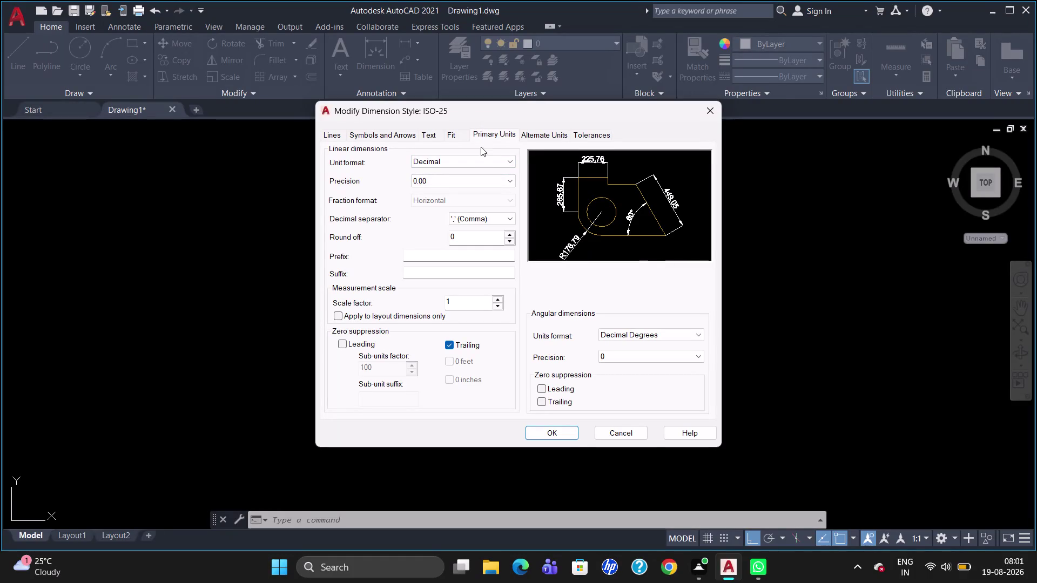
Set the ISO-25 style's linear precision to 0 and close the dimension style dialogs.
click(489, 184)
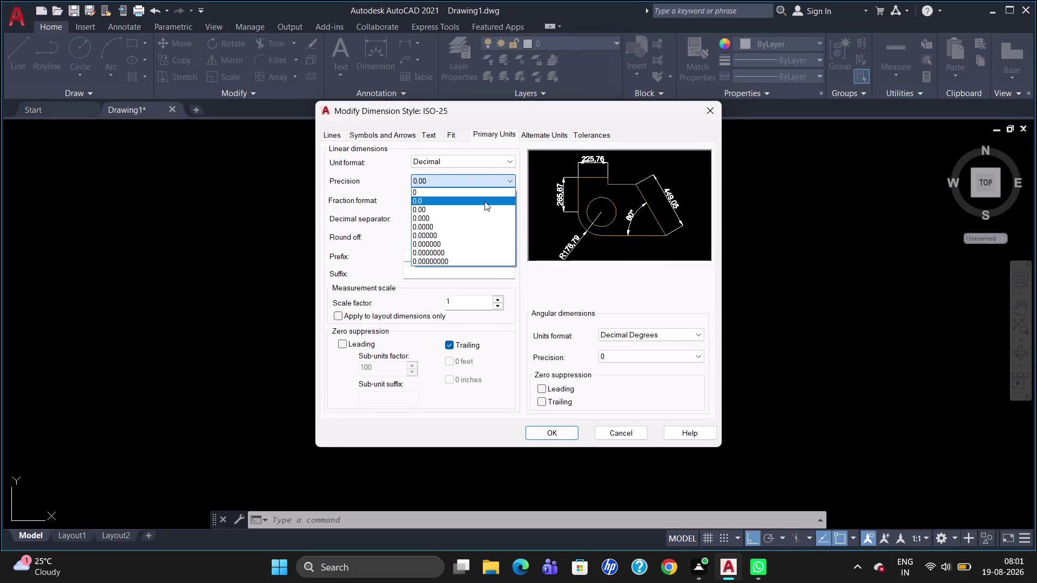
click(496, 192)
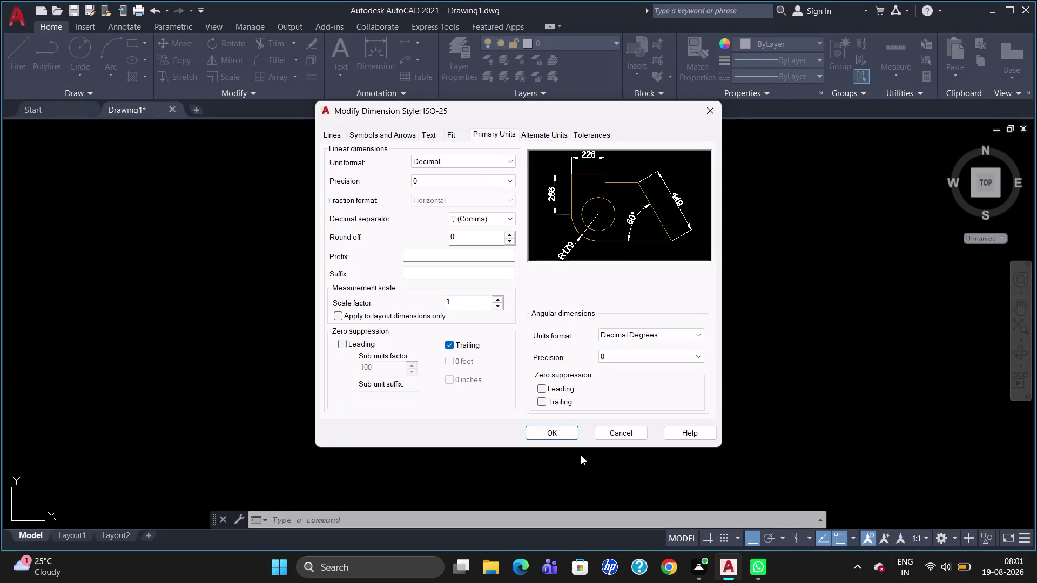
click(573, 441)
click(561, 433)
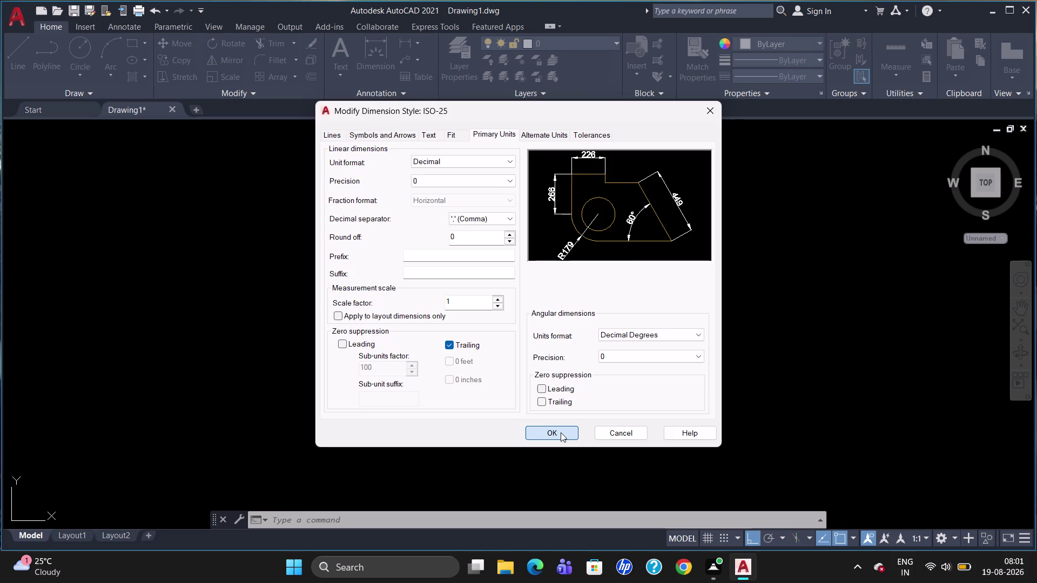
click(608, 376)
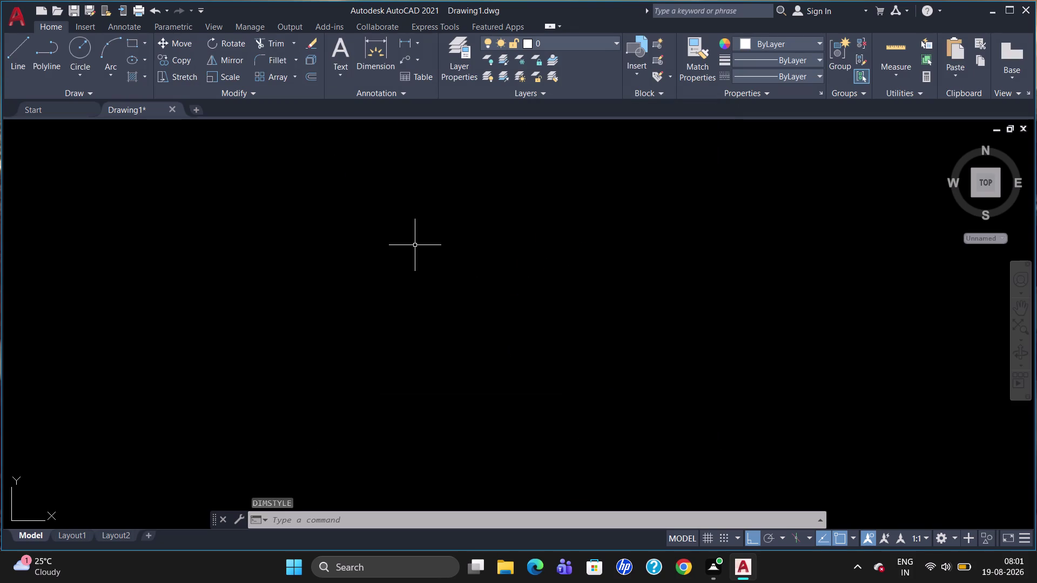
Start a polyline and draw the 3335 top edge and the 2800 right side.
scroll(up, 3)
text(PL)
key(Return)
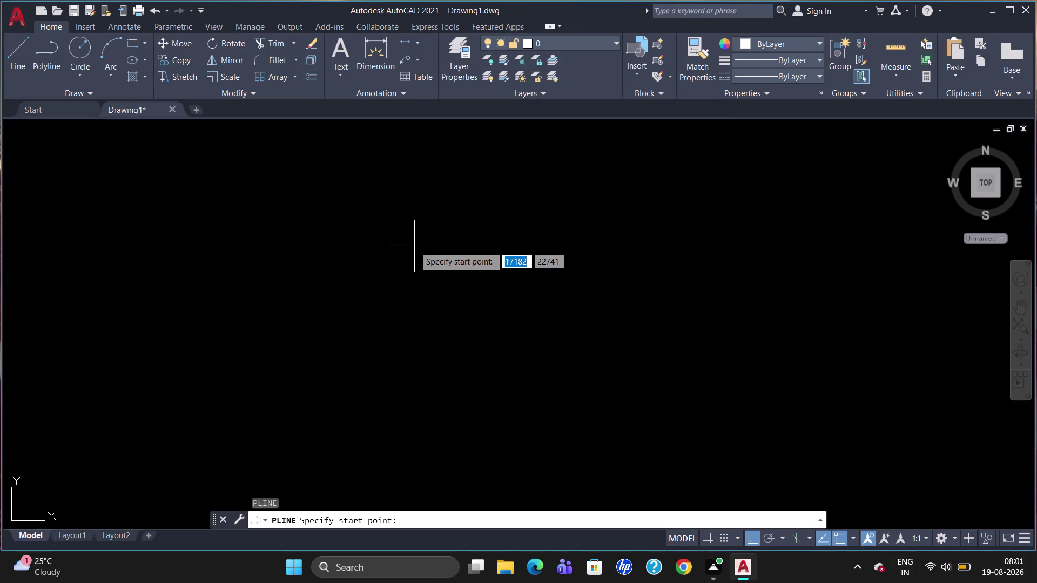
click(258, 217)
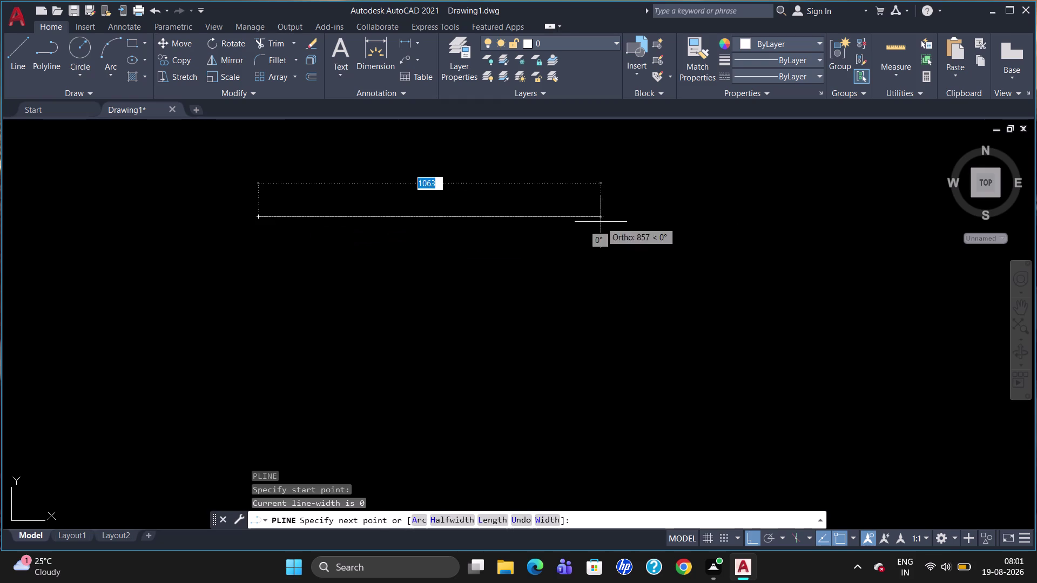
text(333)
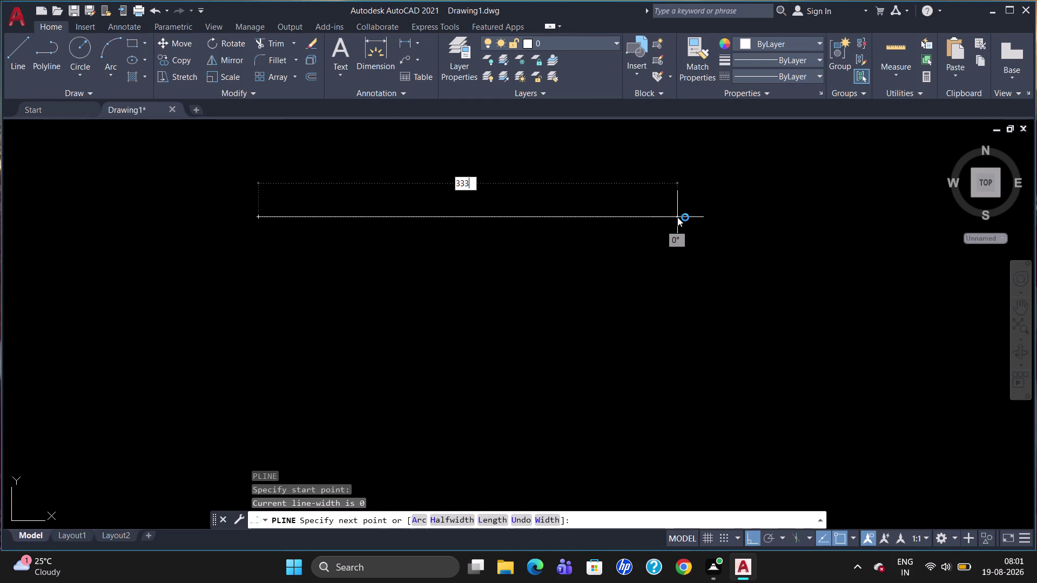
key(5)
key(Return)
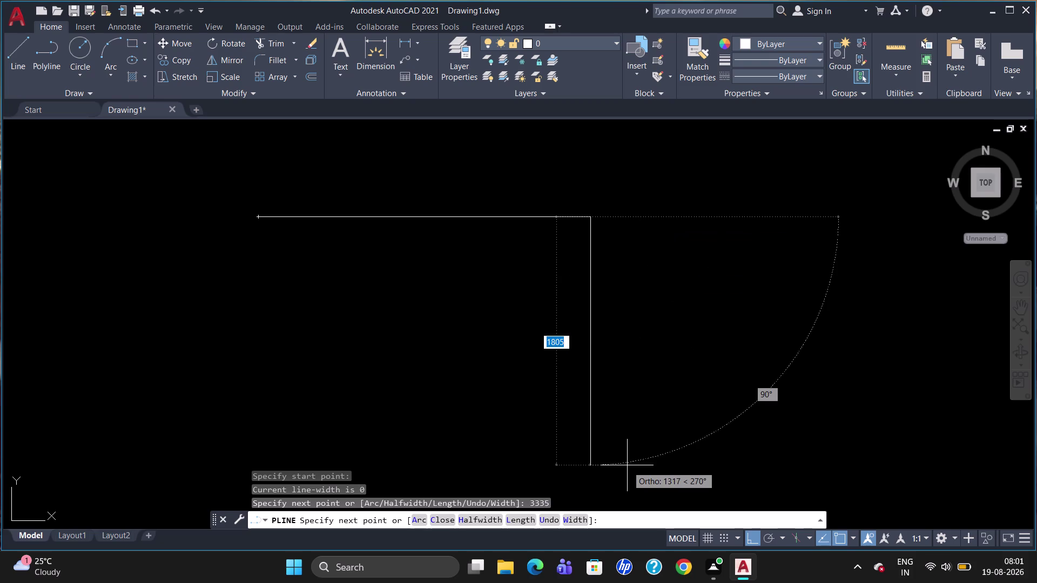
text(28)
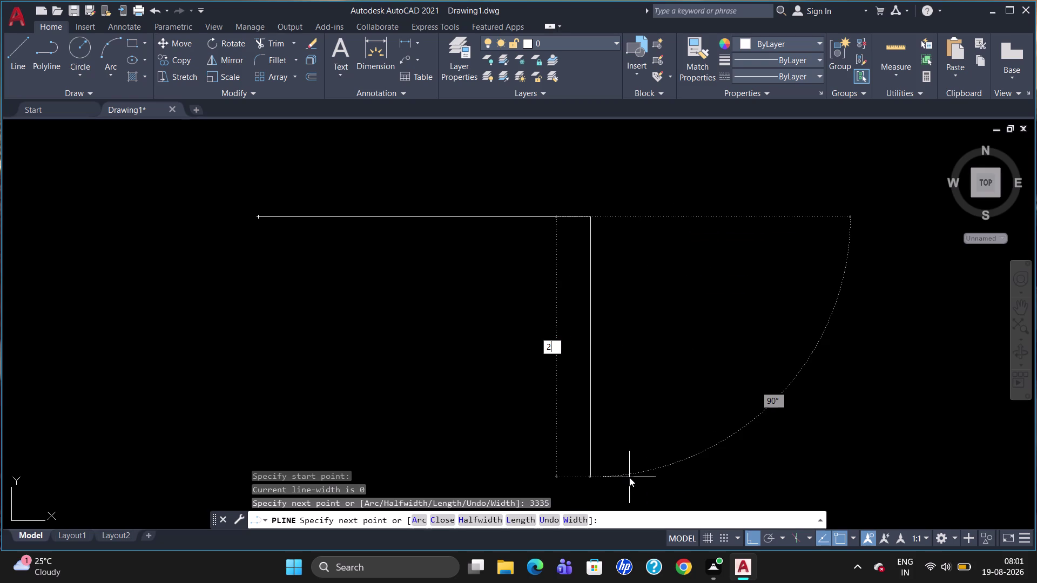
text(00)
key(Return)
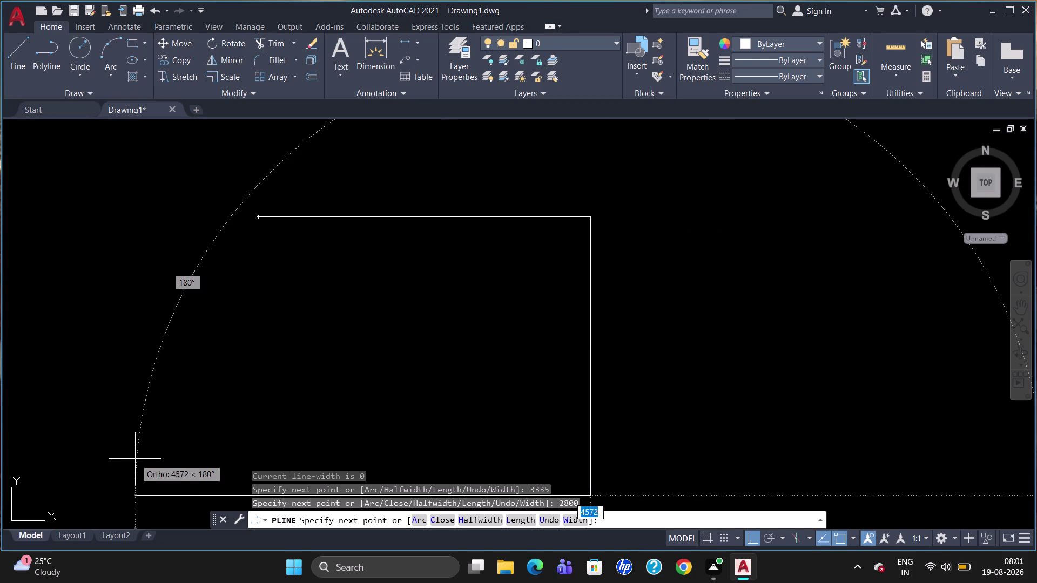
Finish the outline with the 3335 bottom and 2800 left edges, then select it.
text(3335)
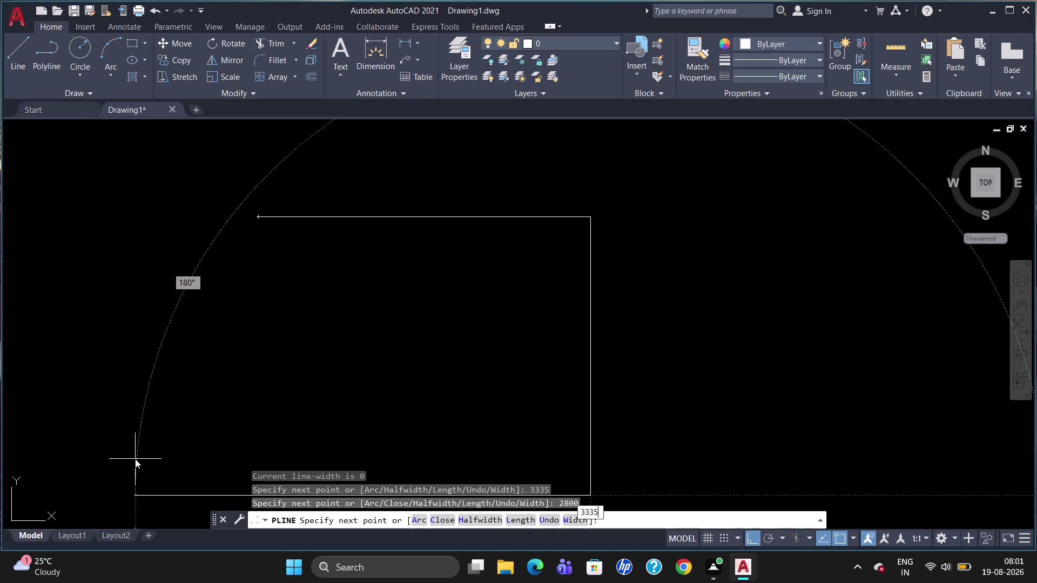
key(Return)
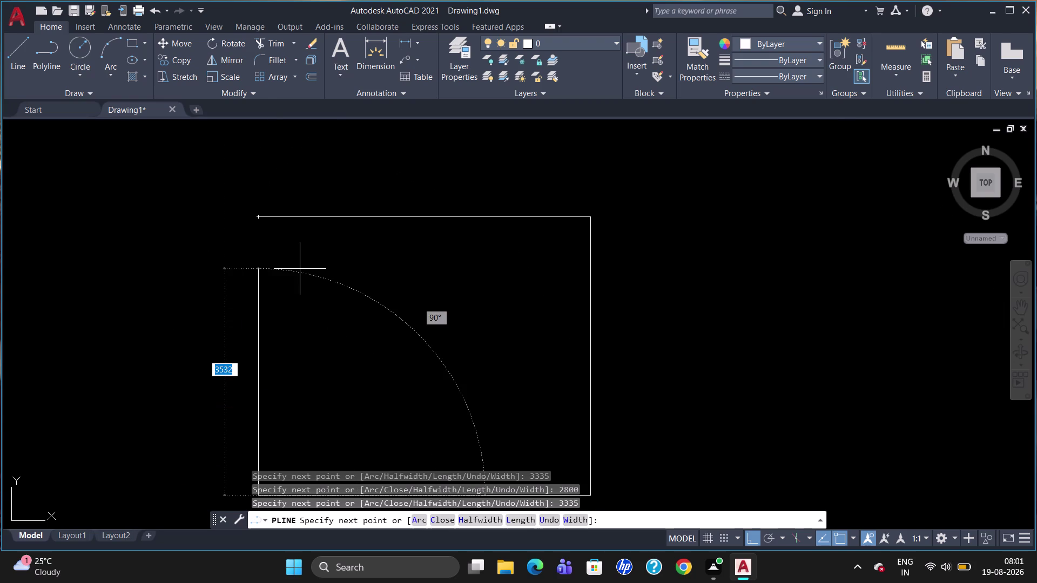
text(2800)
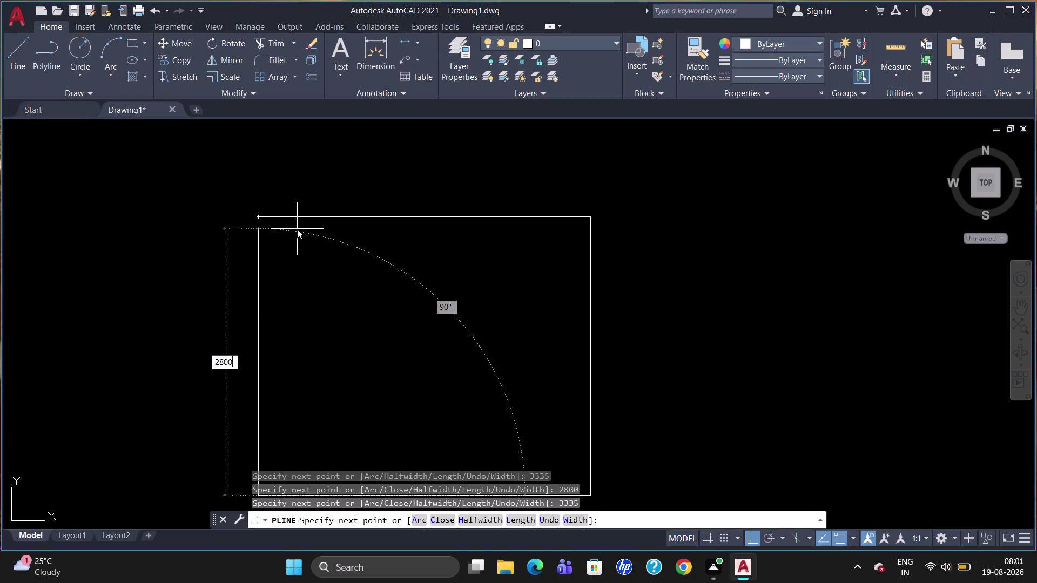
key(Return)
key(Escape)
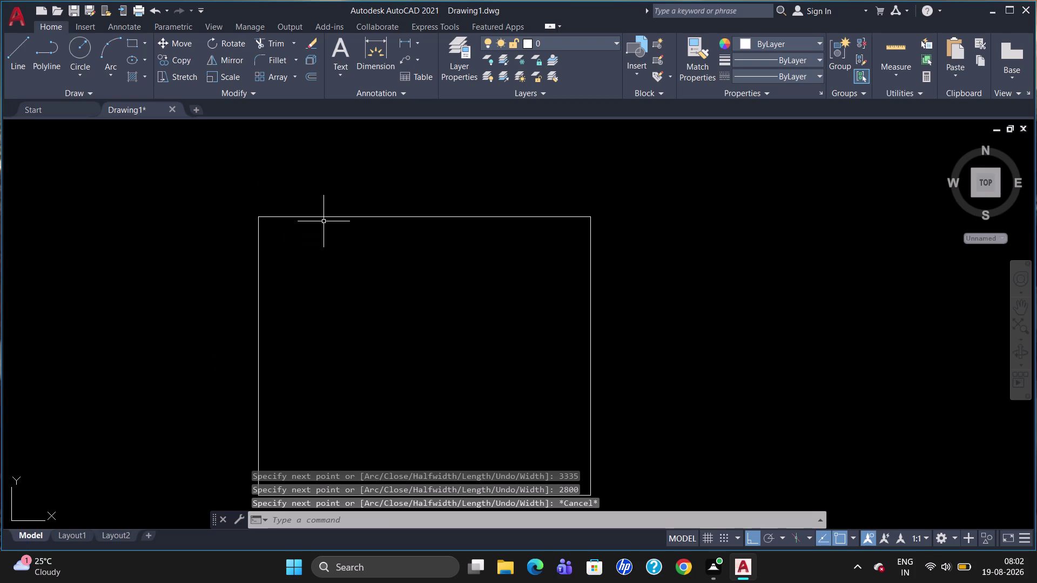
scroll(down, 3)
scroll(up, 3)
scroll(down, 3)
scroll(up, 3)
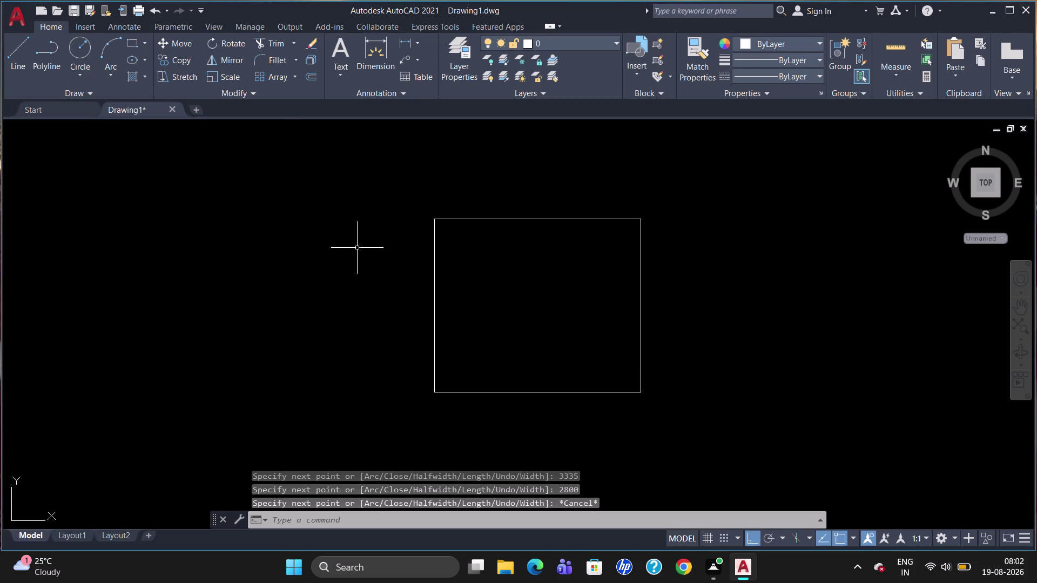
click(434, 255)
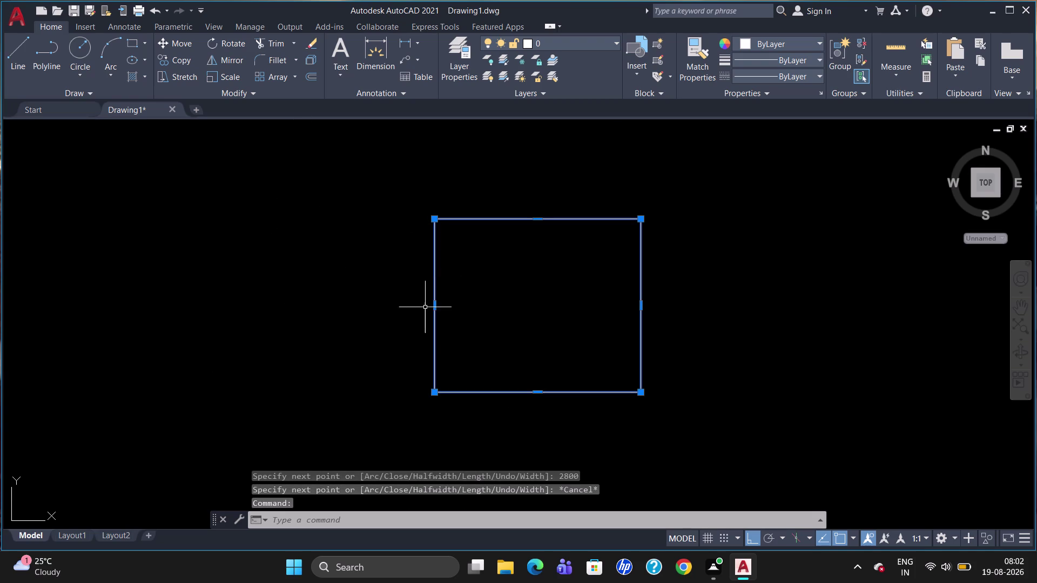
Explode the rectangle and offset the left side 235 inward.
key(x)
key(Return)
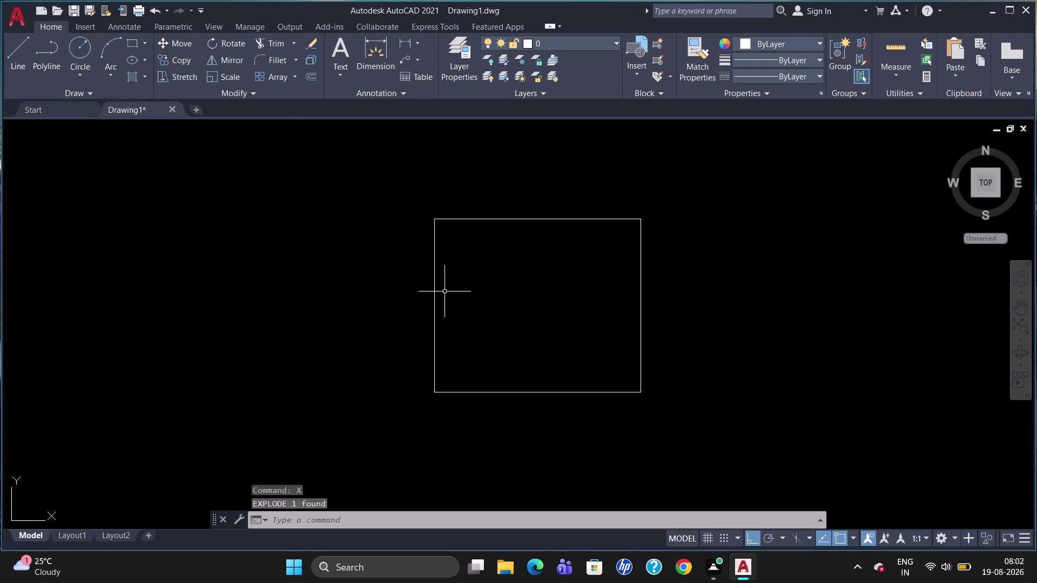
key(o)
key(Return)
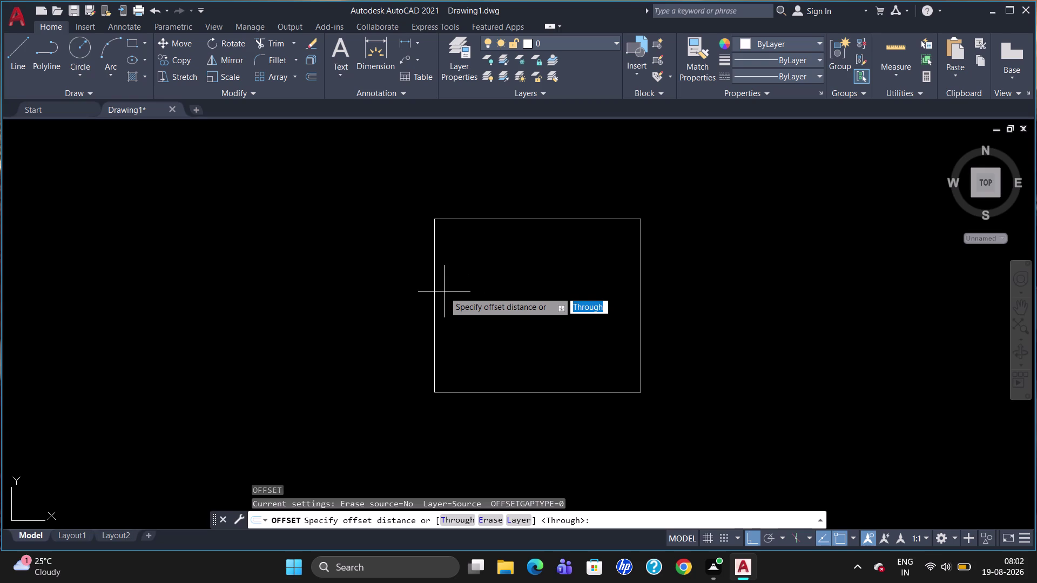
text(23)
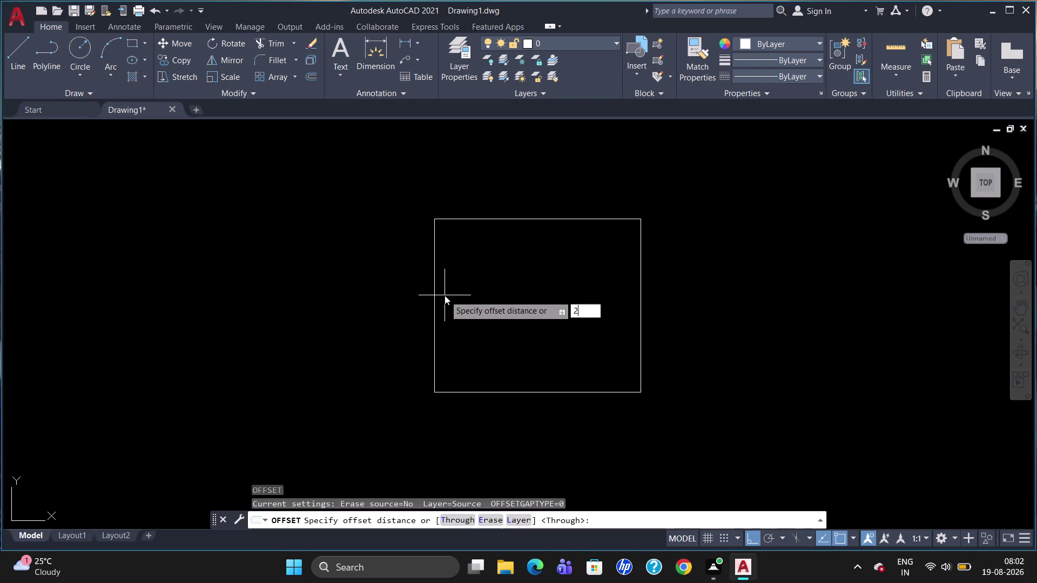
key(5)
key(Return)
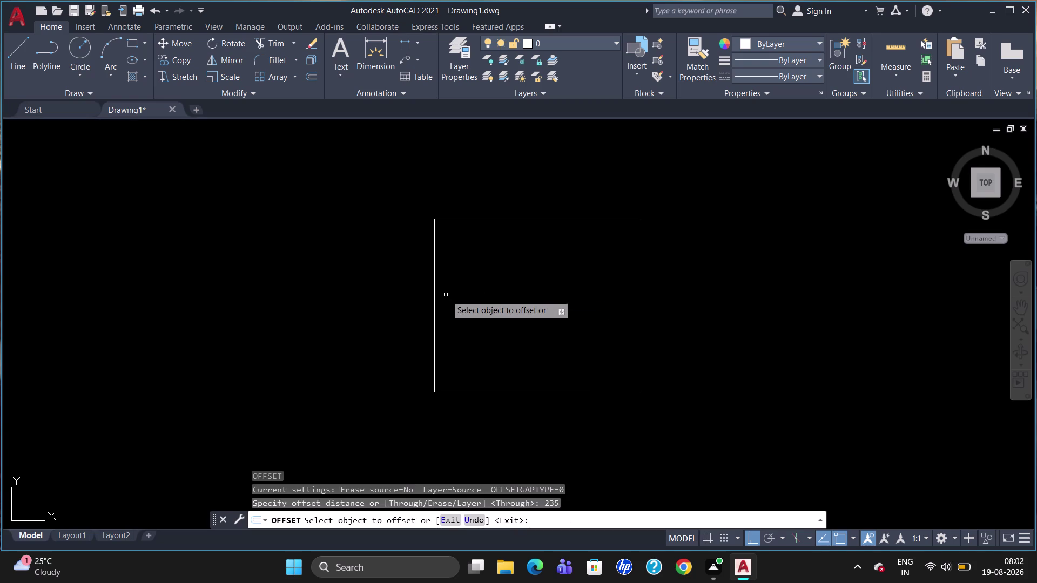
click(434, 296)
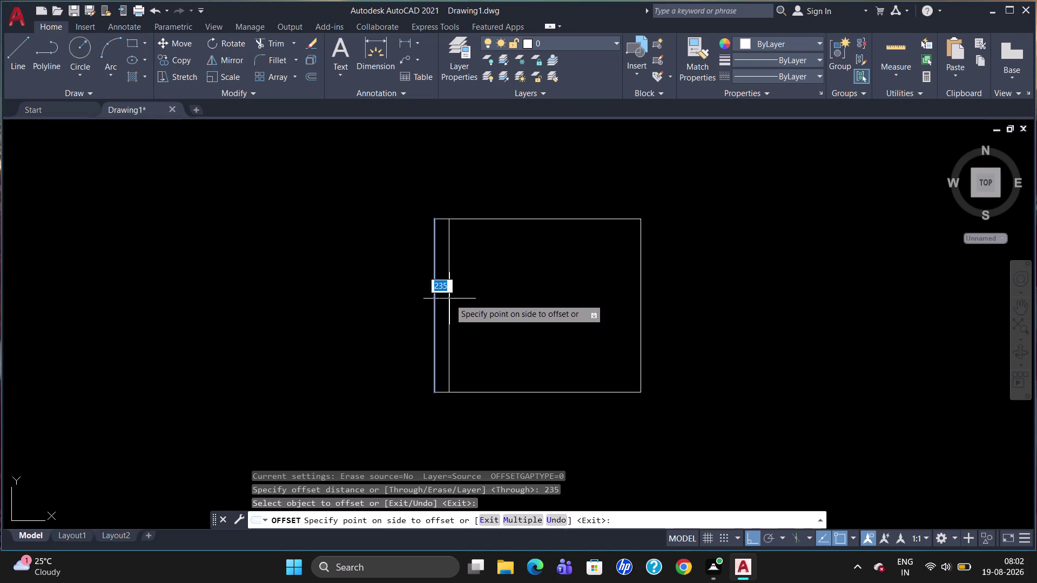
click(465, 303)
Offset the right side 300 inward and the bottom line 100 upward.
click(641, 322)
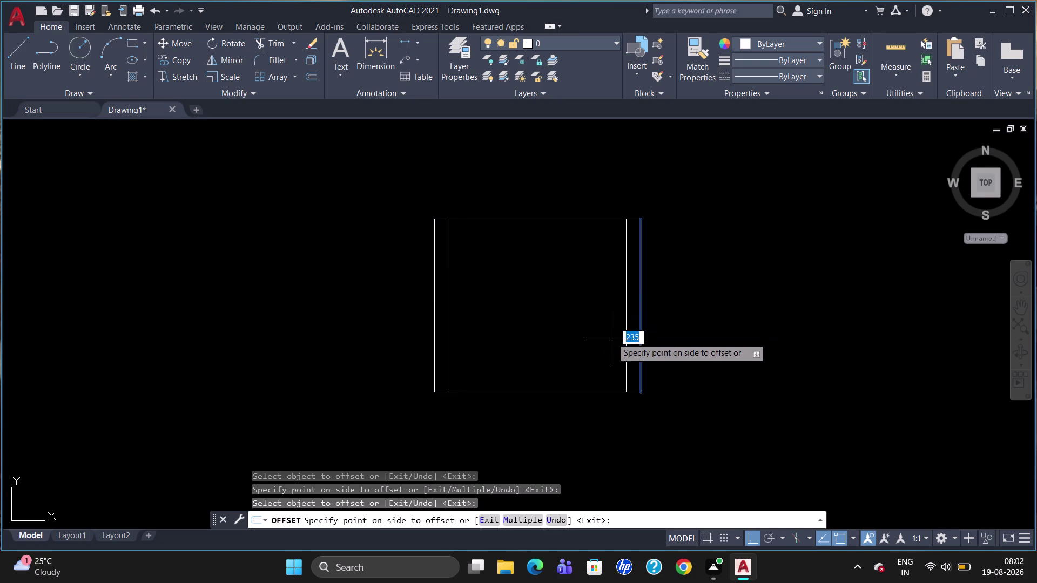
text(300)
key(Return)
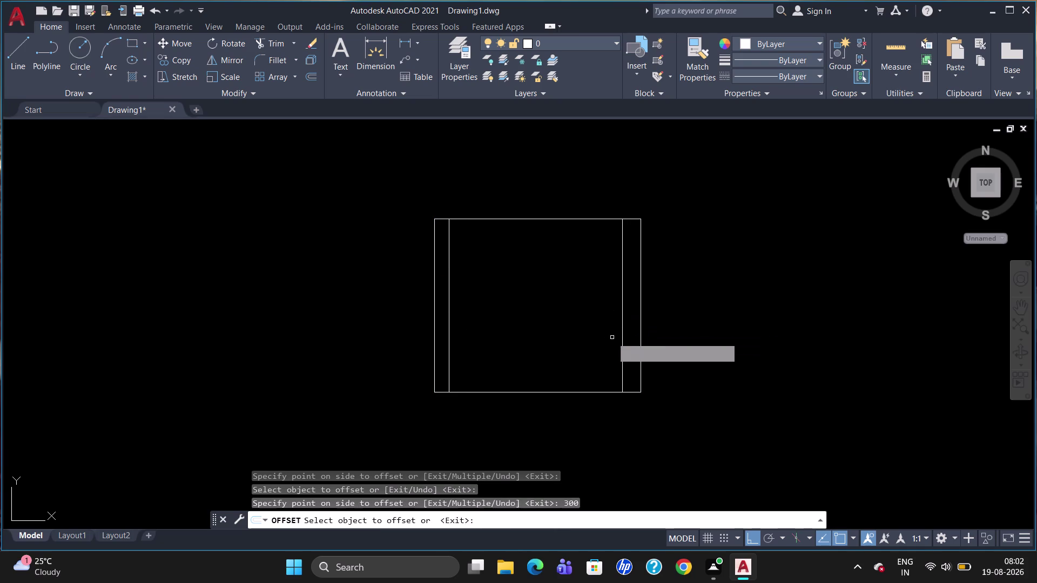
click(591, 393)
text(1)
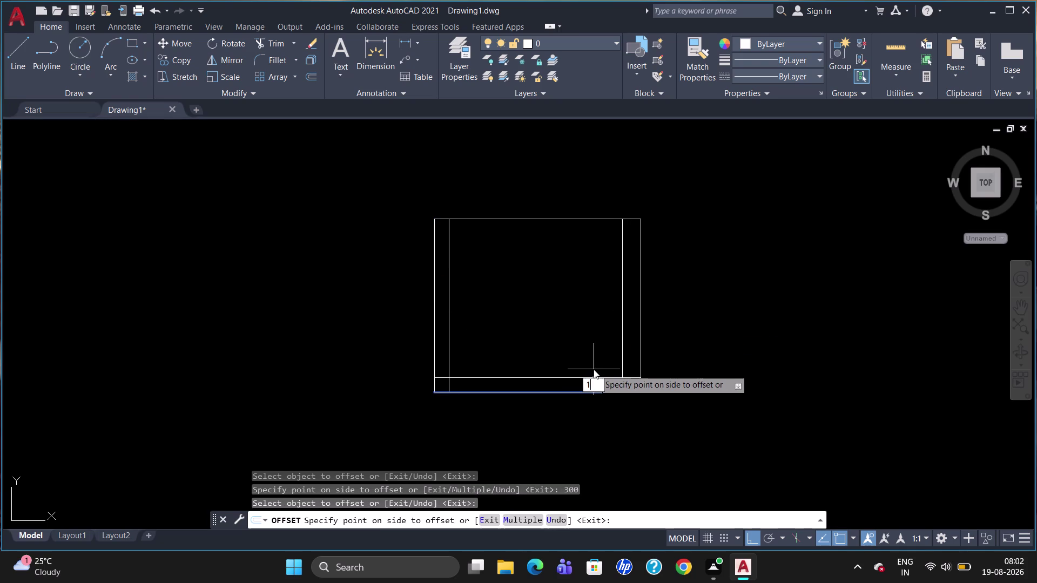
text(00)
key(Return)
key(Escape)
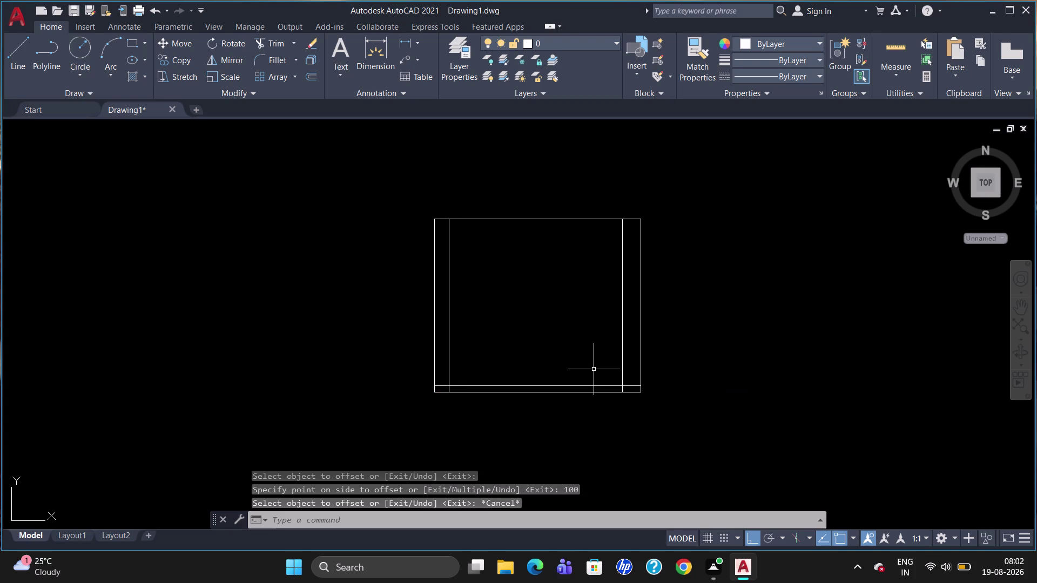
scroll(up, 3)
scroll(down, 3)
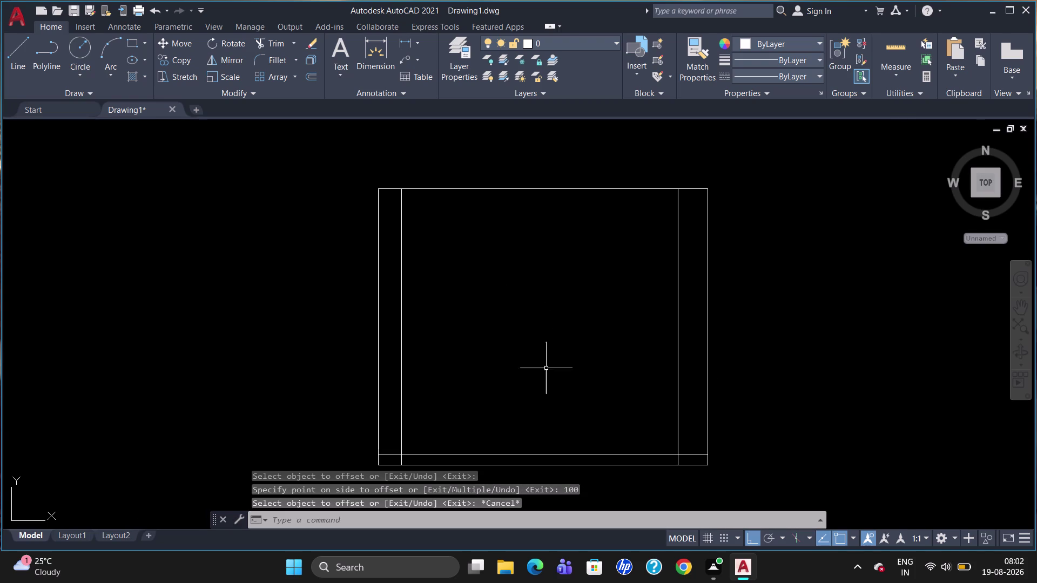
scroll(up, 3)
scroll(down, 3)
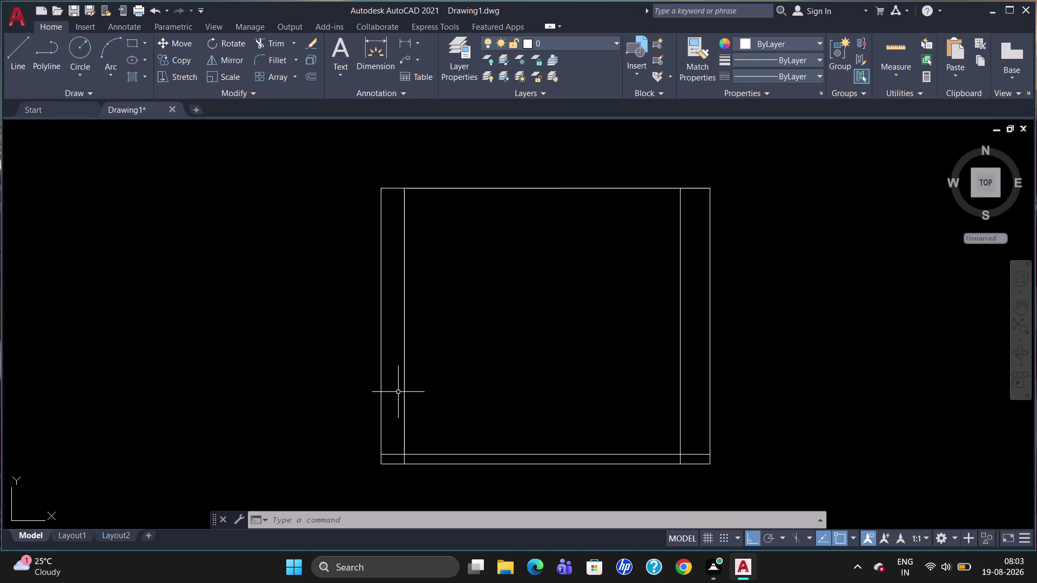
Offset the top line 40 downward to form the top panel.
key(o)
key(Return)
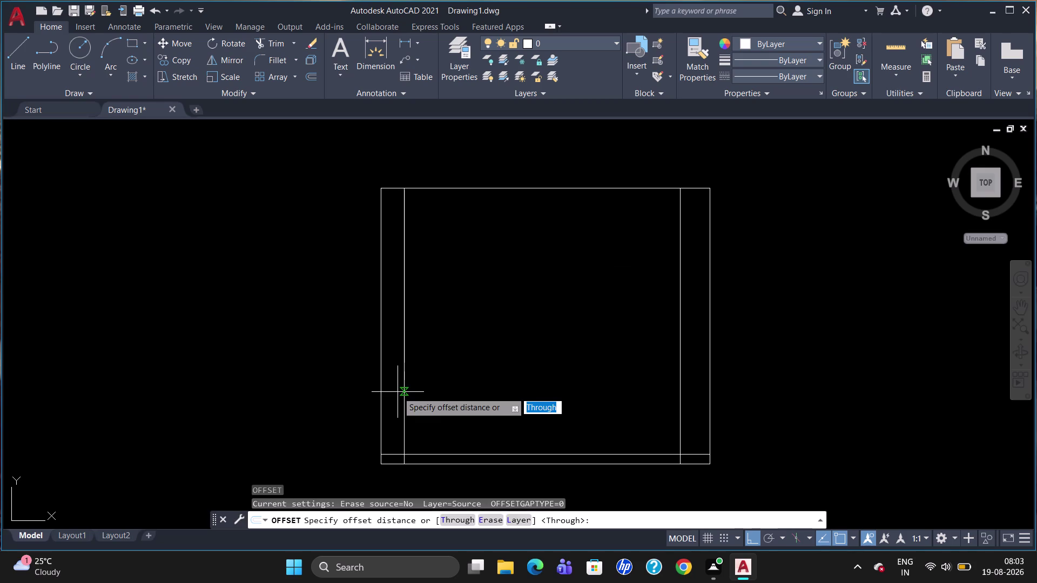
text(40)
key(Return)
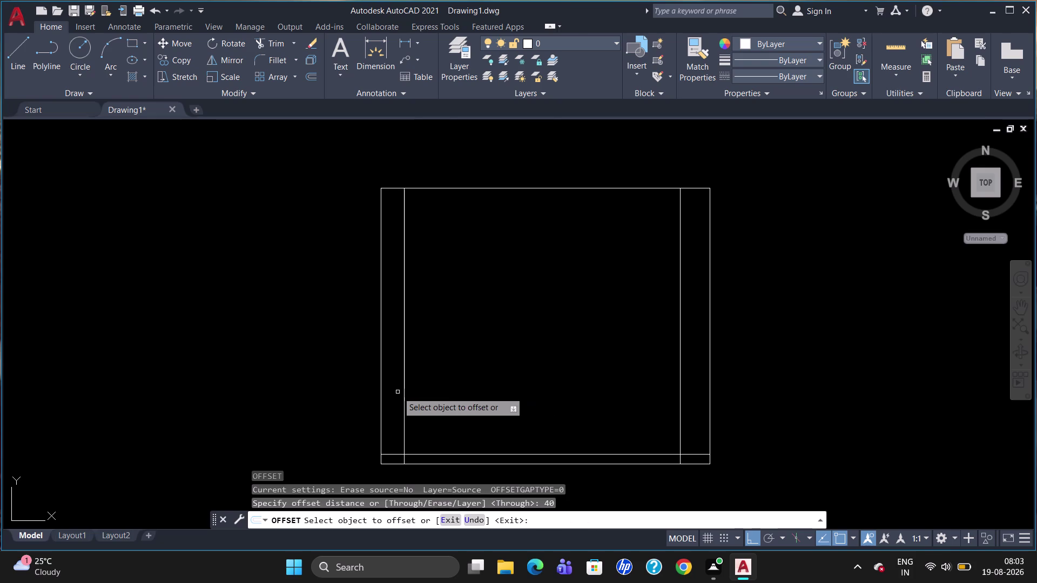
click(493, 187)
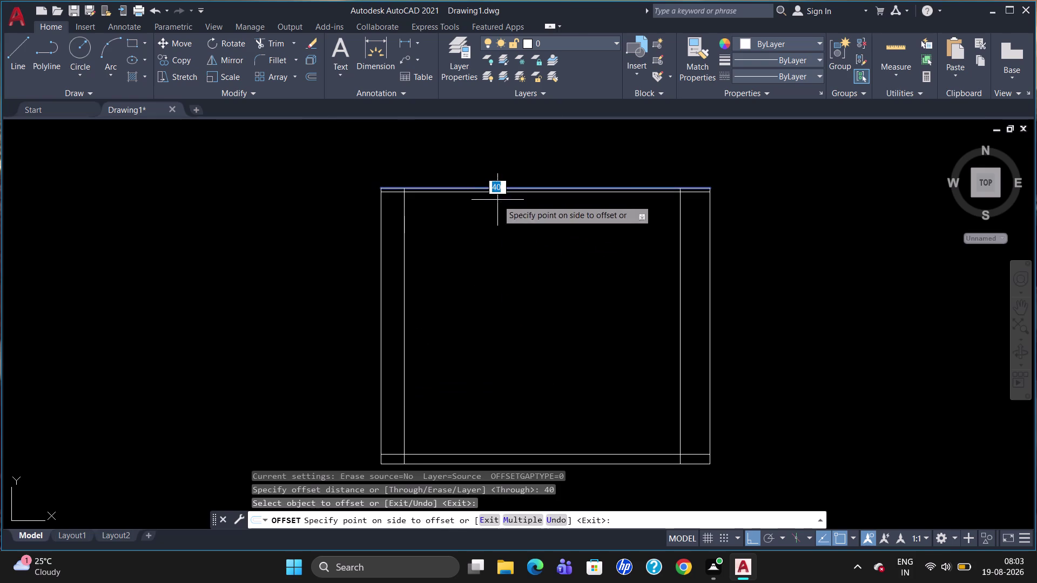
click(498, 200)
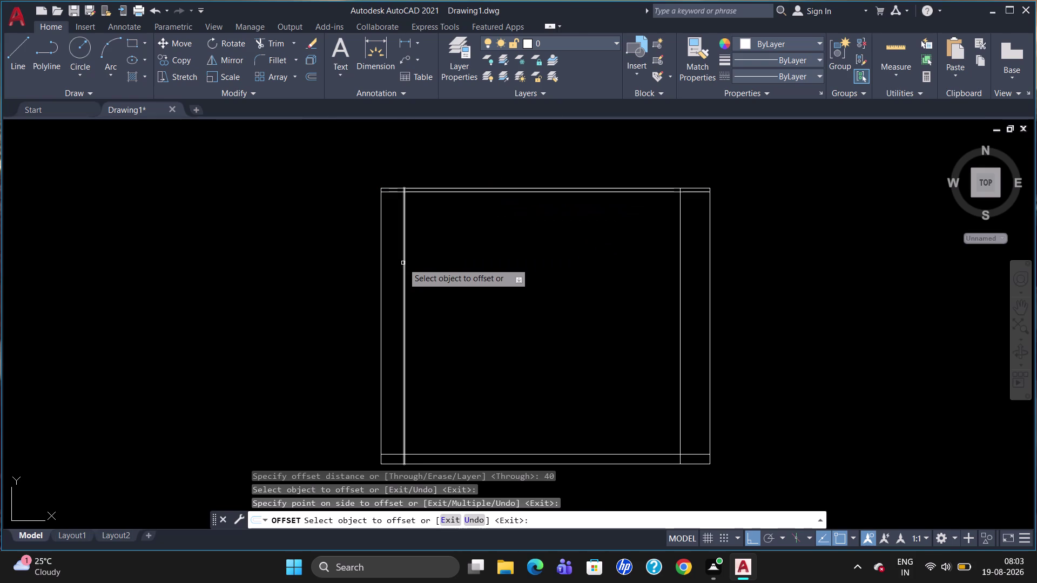
key(Escape)
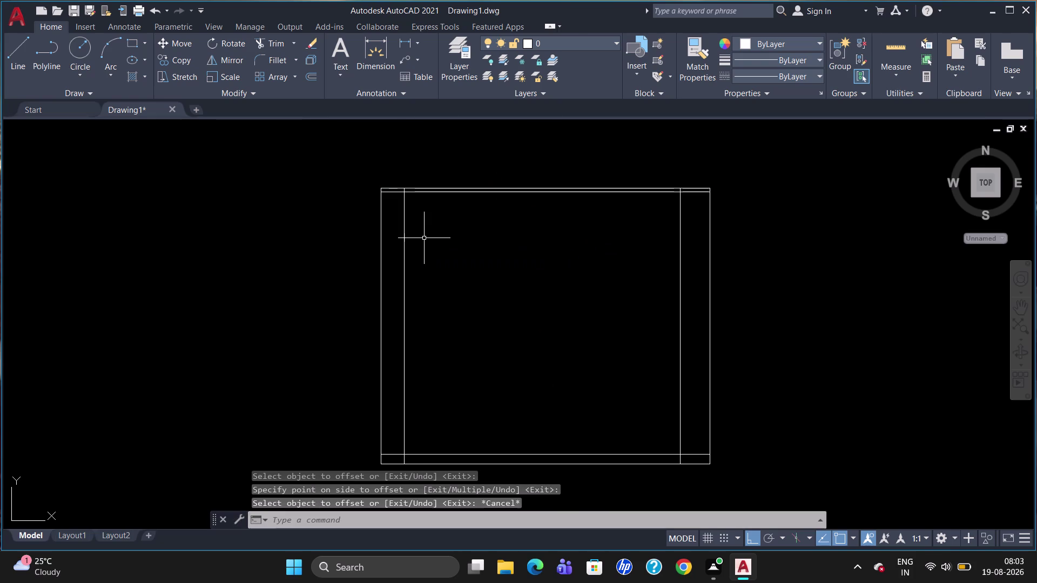
Trim the overlapping line stubs at the top-left and top-right corners.
text(TR)
key(Return)
key(Return)
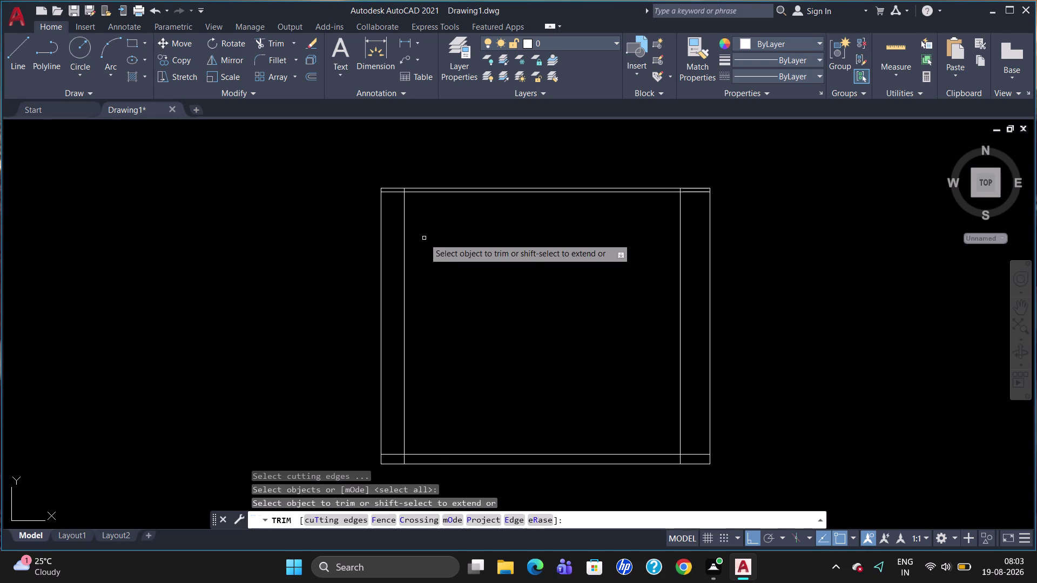
click(393, 193)
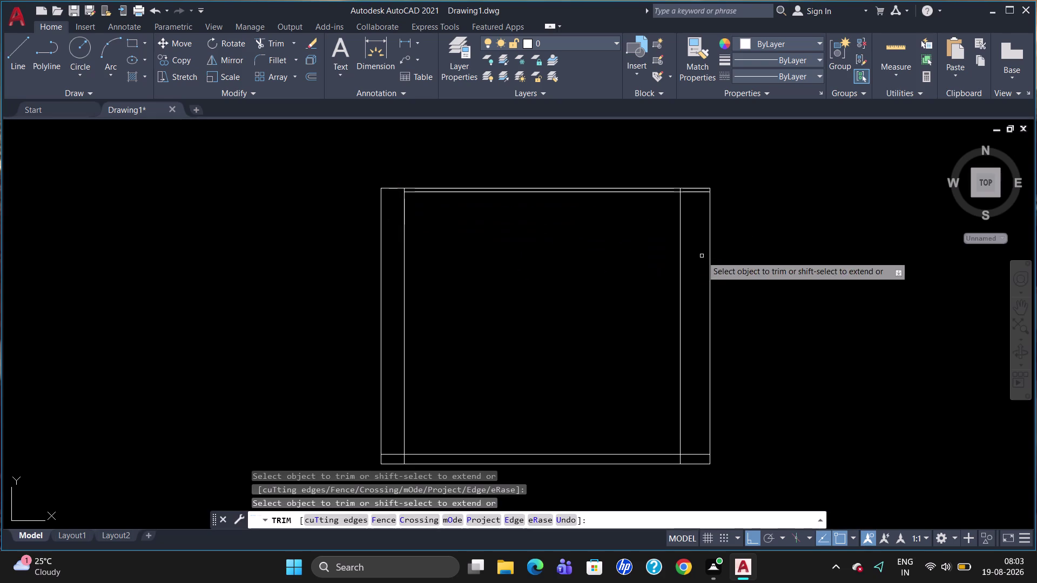
click(694, 192)
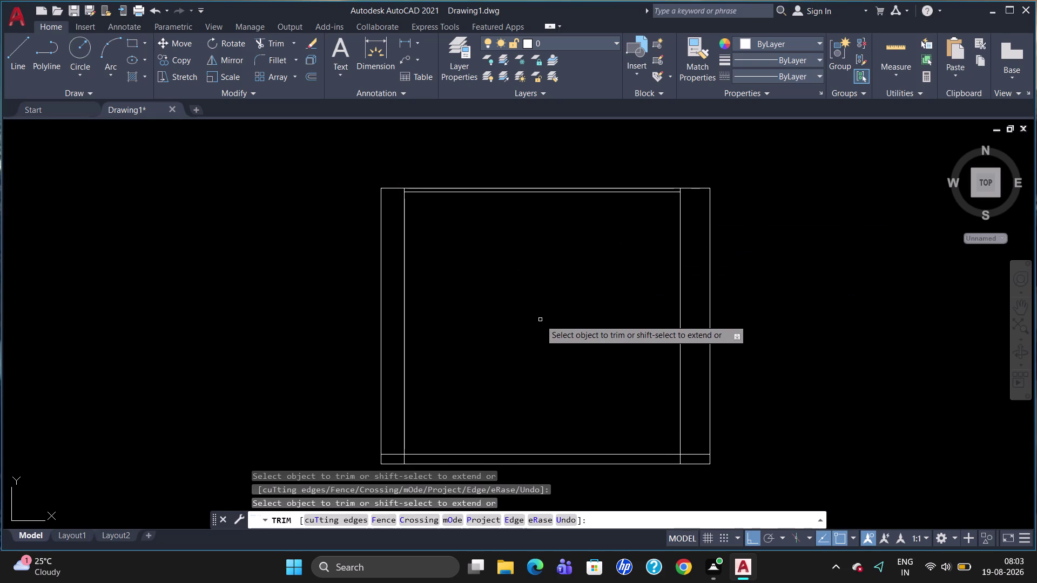
key(Escape)
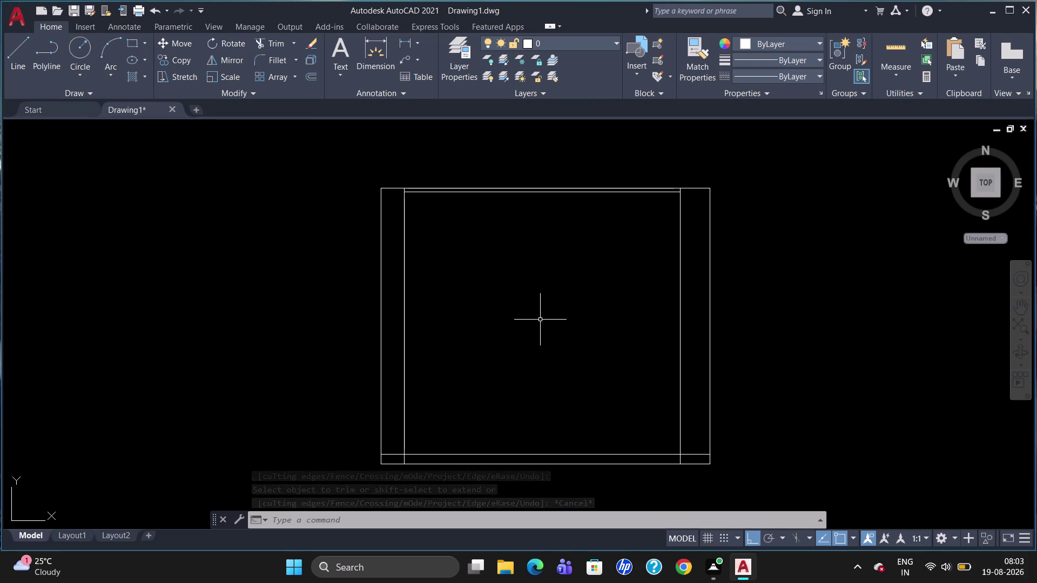
Add vertical partitions offset 600 and 1000 from the inner left wall.
key(o)
key(Return)
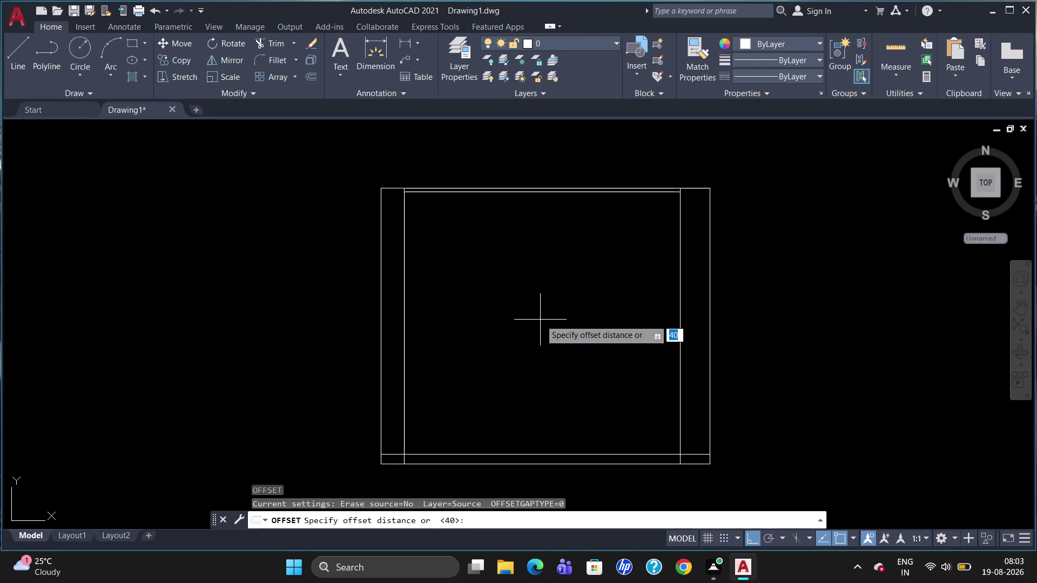
text(600)
key(Return)
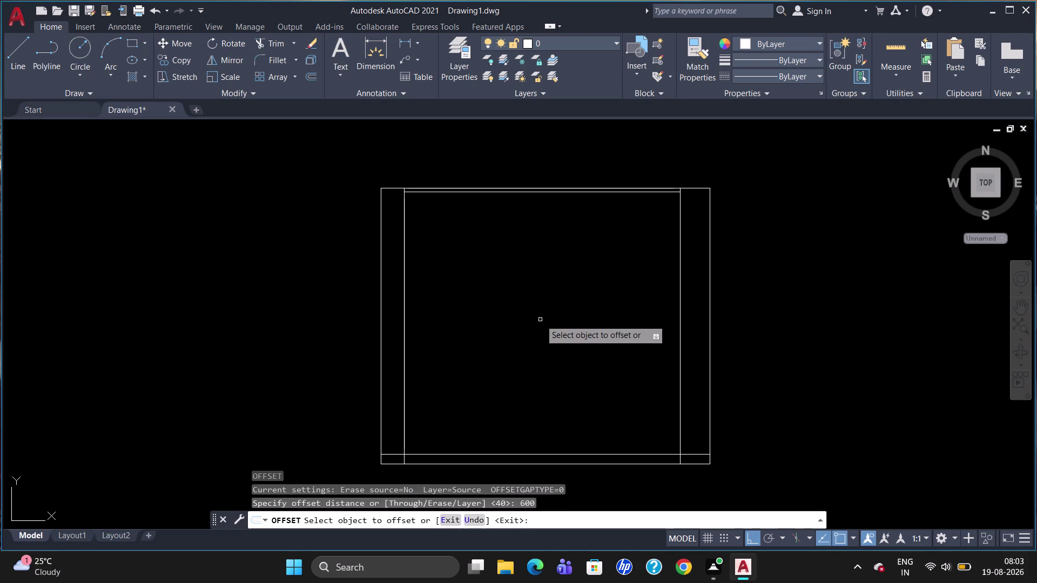
click(404, 334)
click(479, 317)
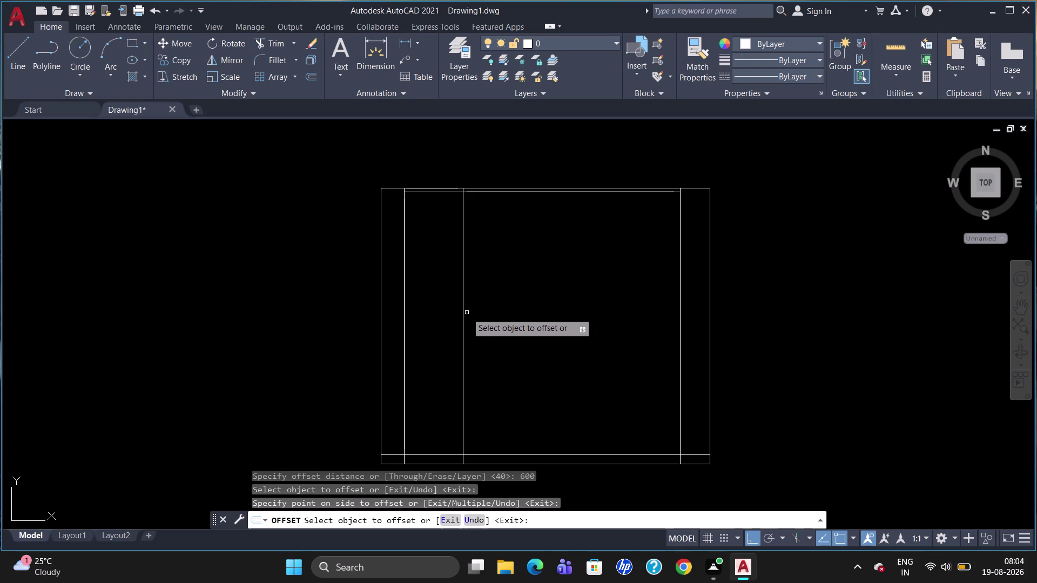
click(463, 315)
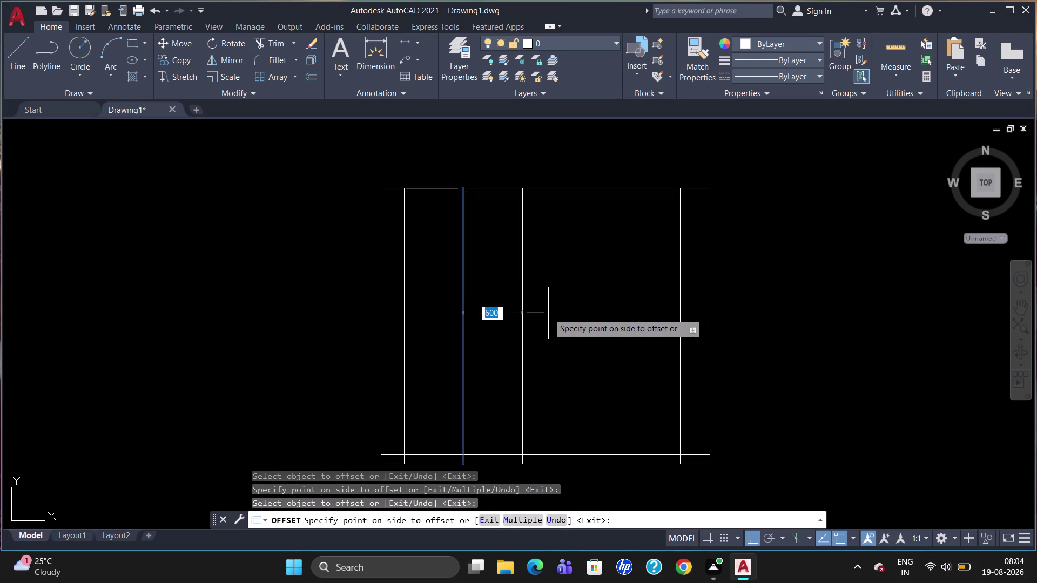
text(1000)
key(Return)
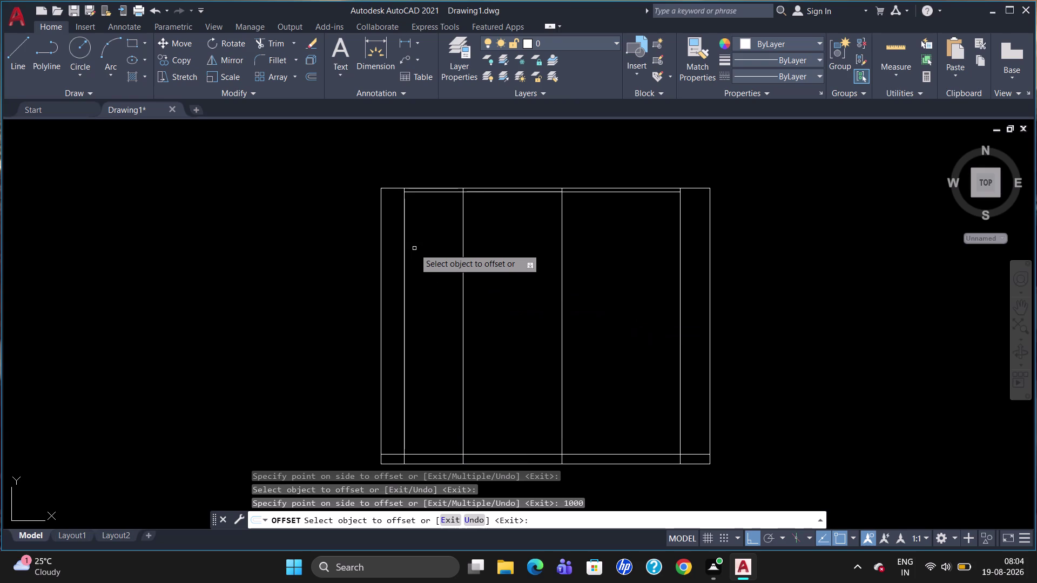
Offset the top panel line 750 downward for the first shelf line.
click(418, 191)
text(75)
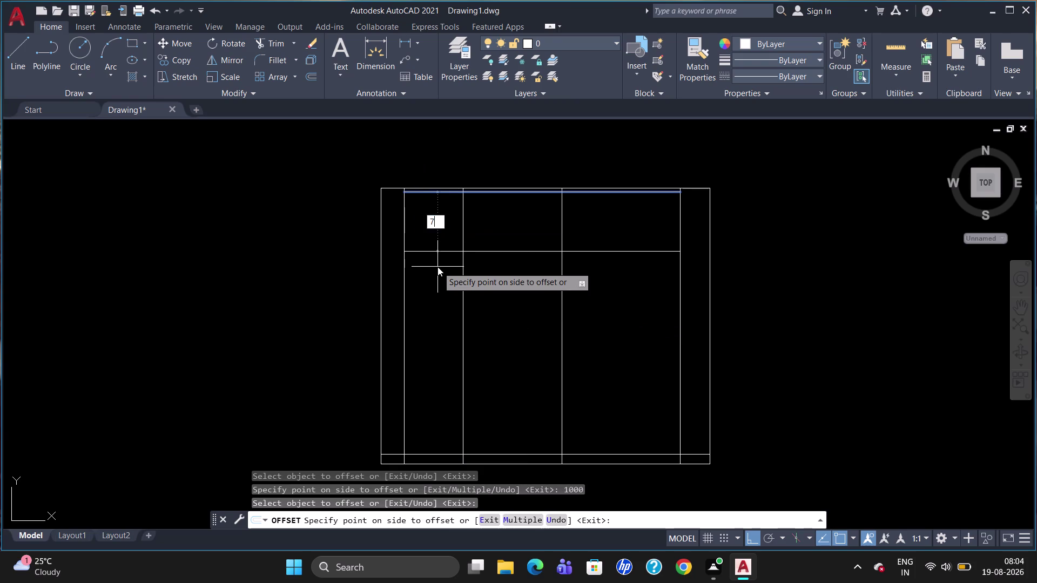
text(0)
key(Return)
key(Escape)
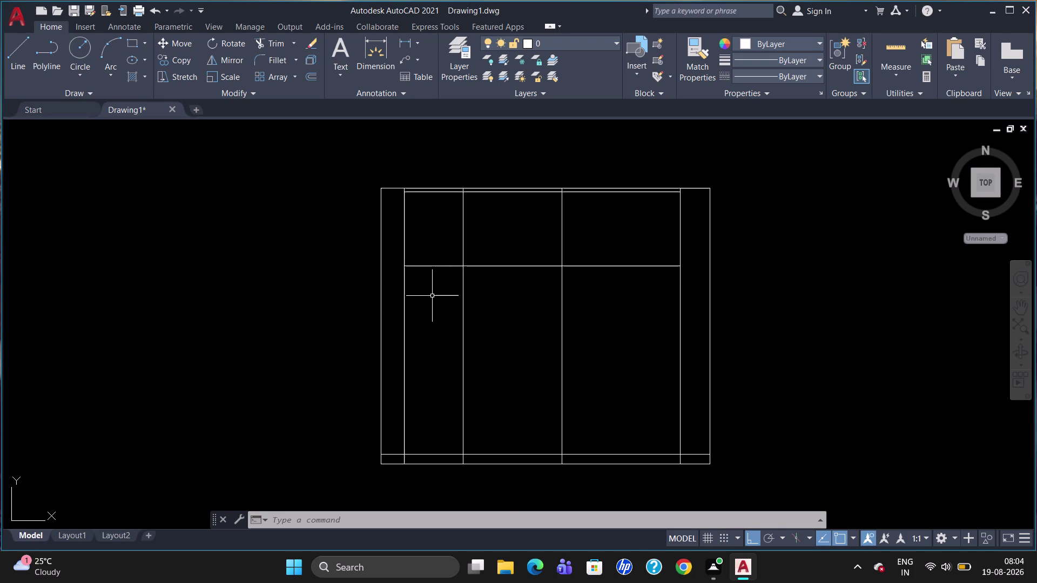
text(645)
key(Return)
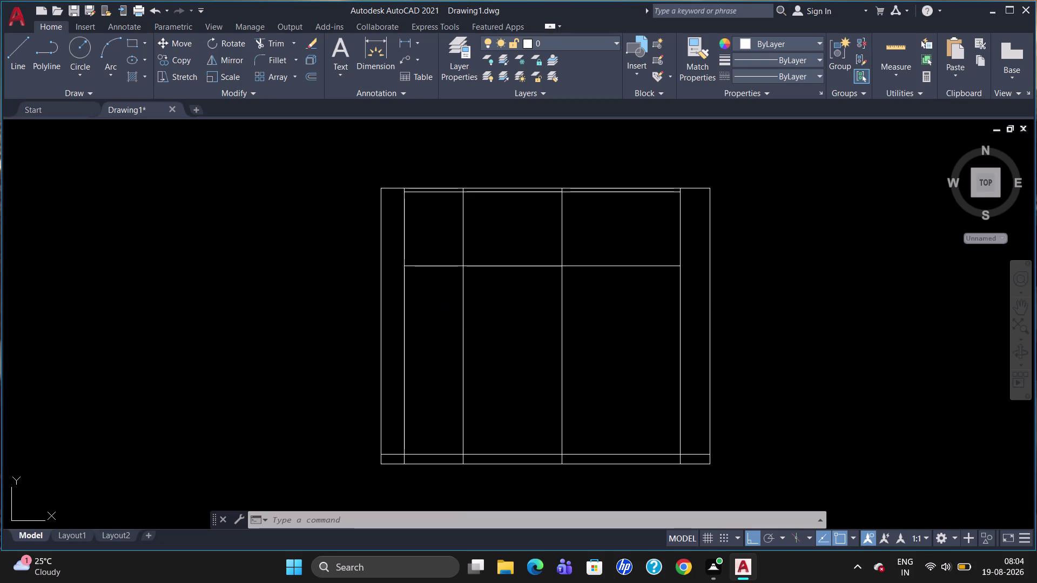
key(Escape)
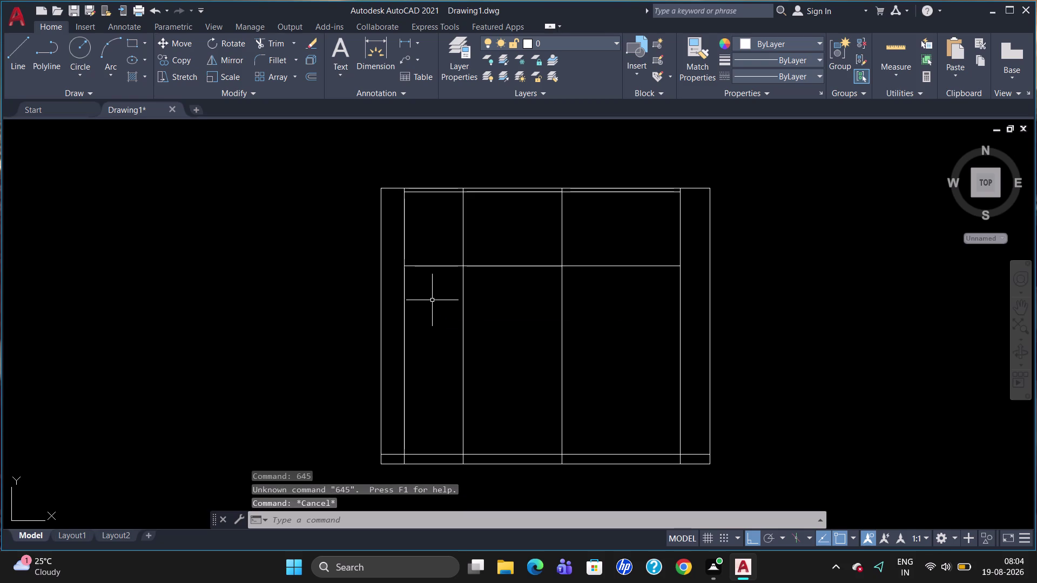
Add further shelf lines offset successively 635, 450 and 875 downward.
key(o)
key(Return)
text(635)
key(Return)
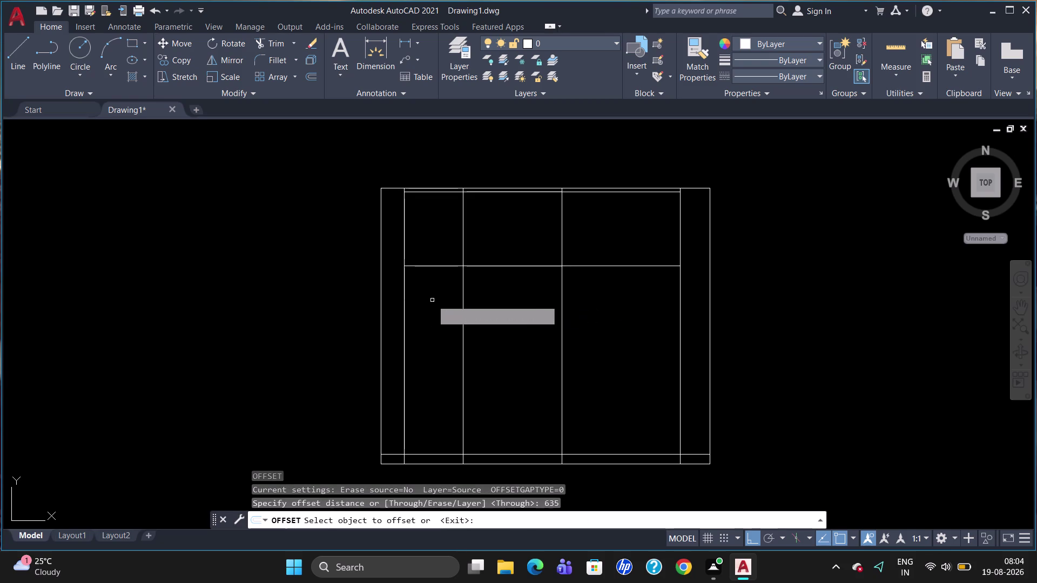
drag(432, 265, 436, 275)
click(449, 323)
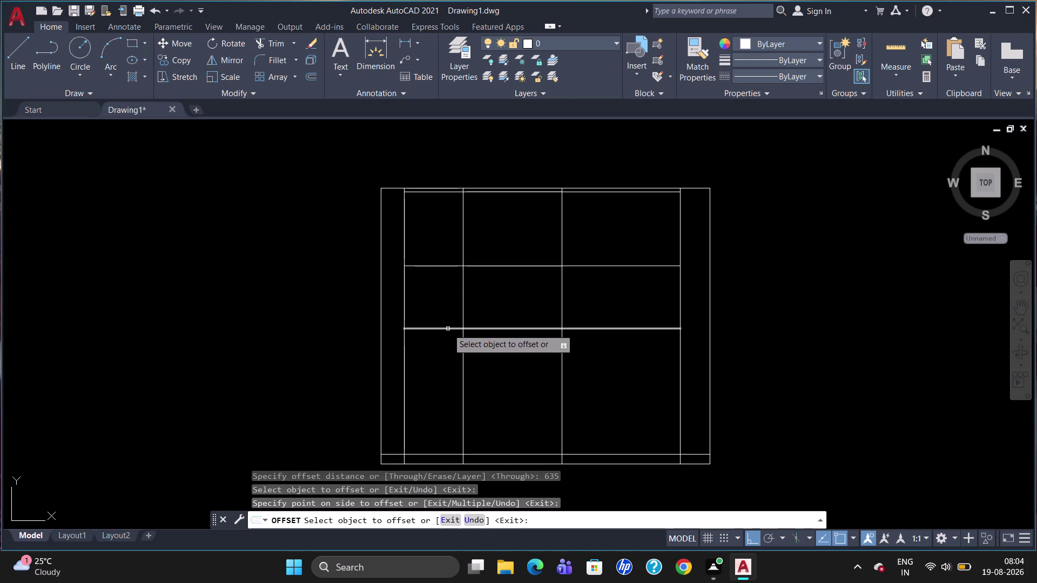
click(447, 329)
text(450)
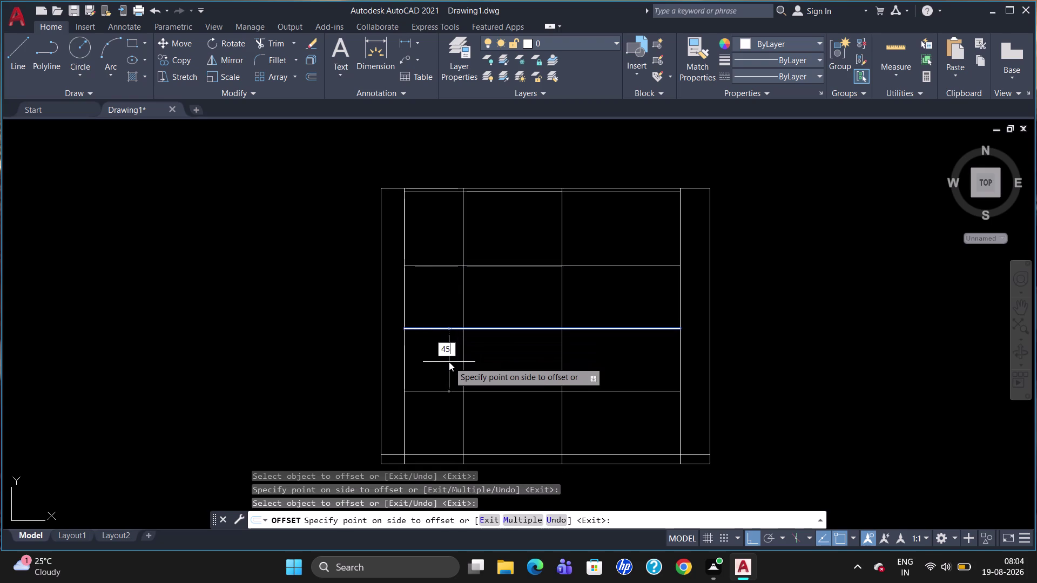
key(Return)
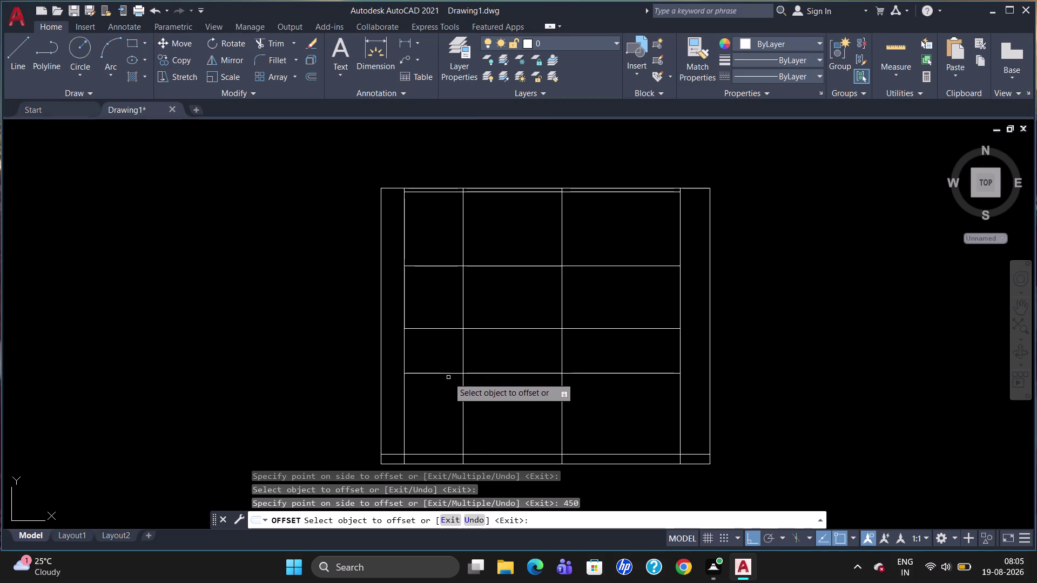
click(446, 374)
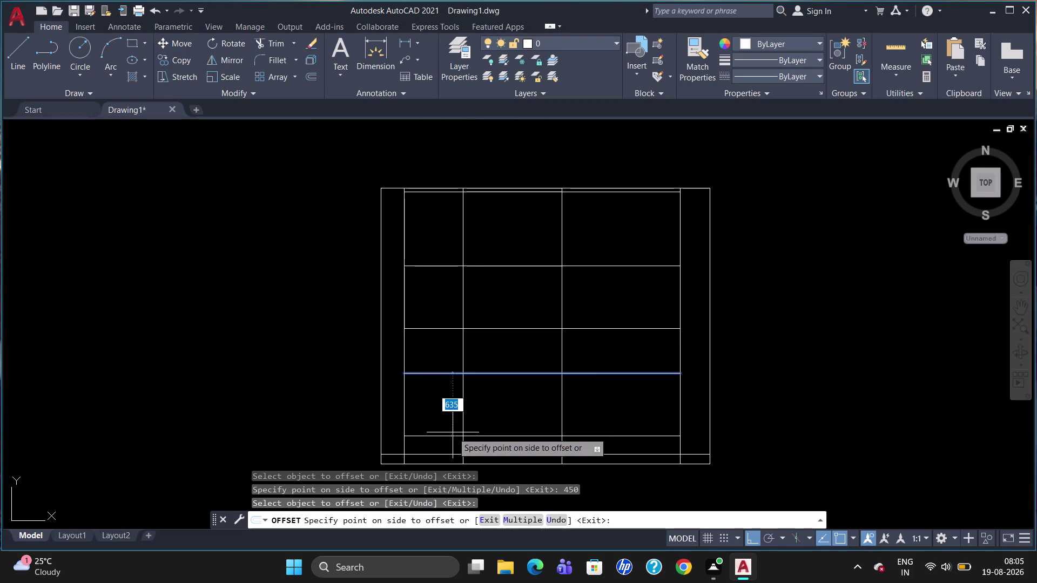
text(875)
key(Return)
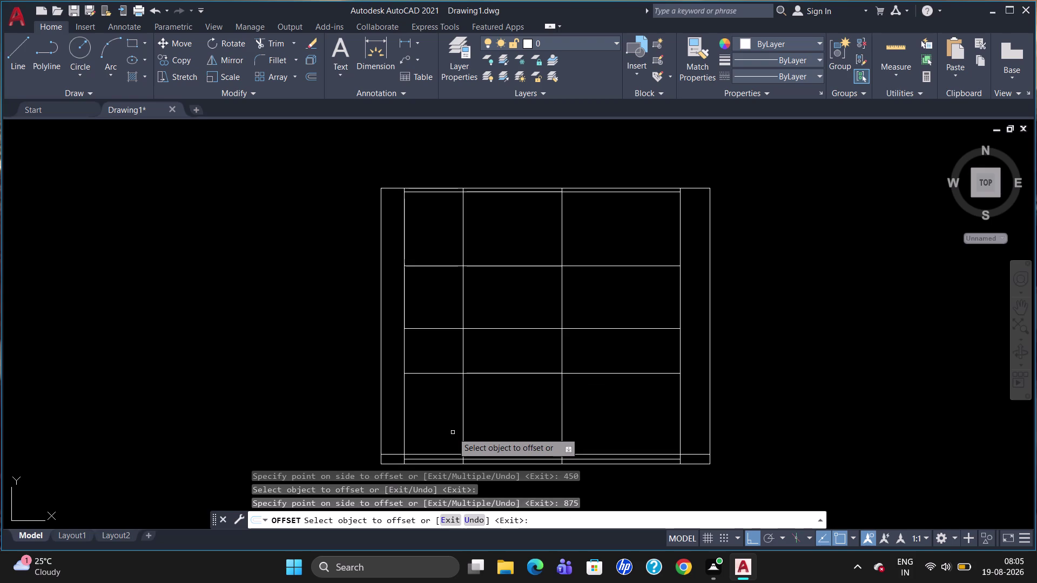
key(Escape)
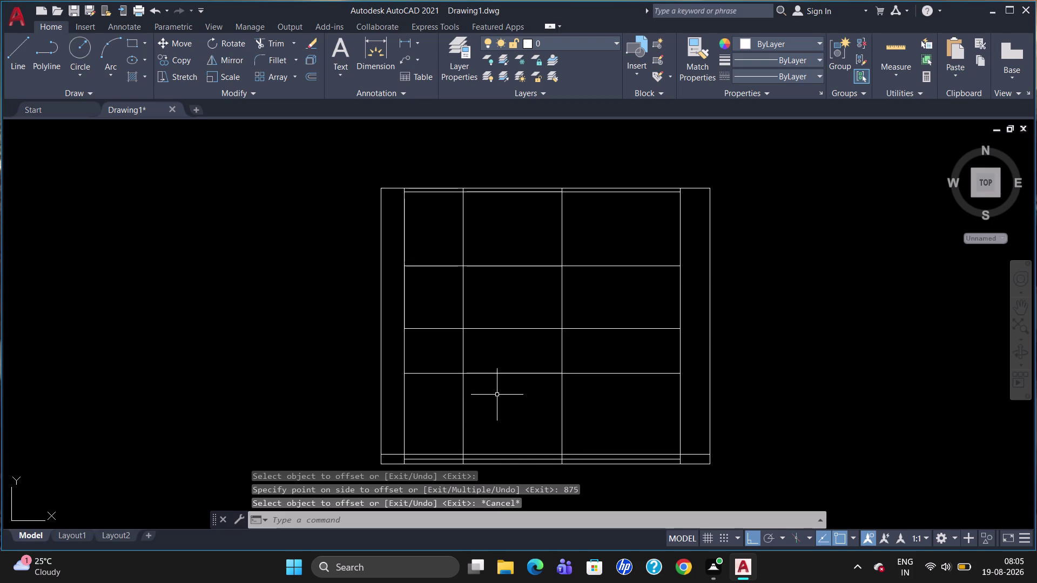
Delete the extra line near the bottom of the cabinet.
scroll(up, 3)
scroll(down, 3)
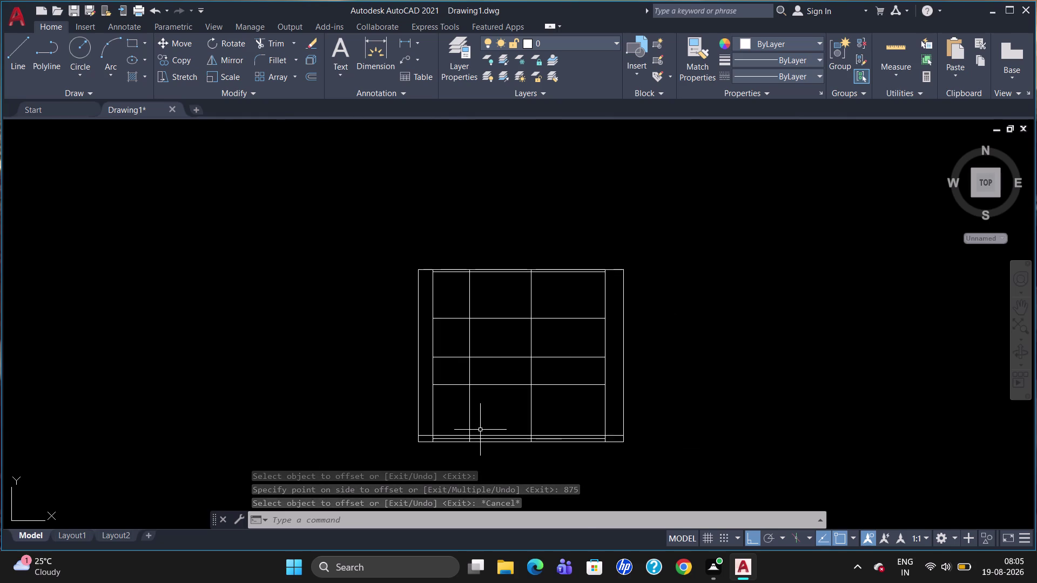
scroll(up, 3)
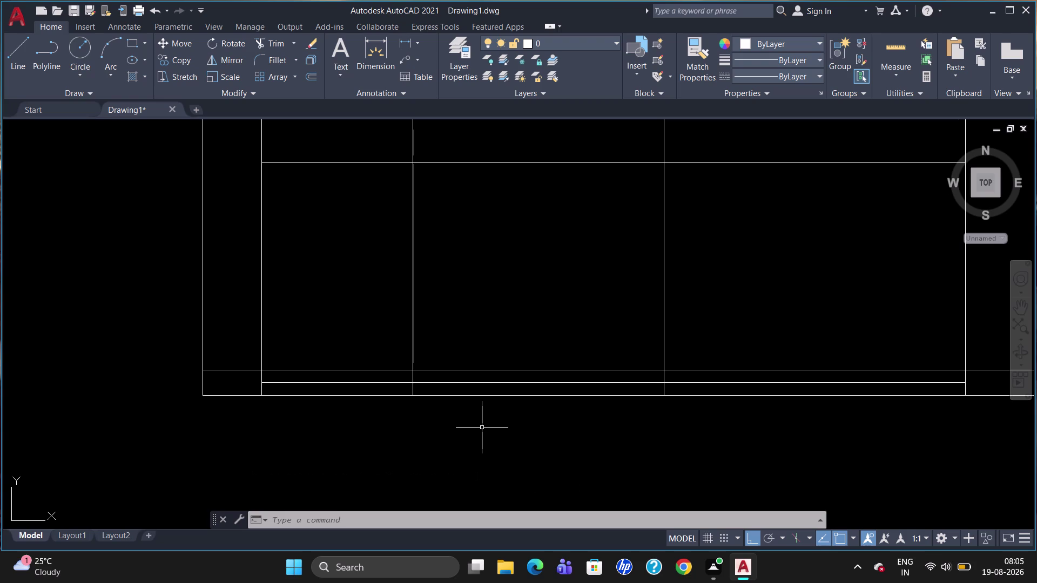
scroll(down, 3)
scroll(up, 3)
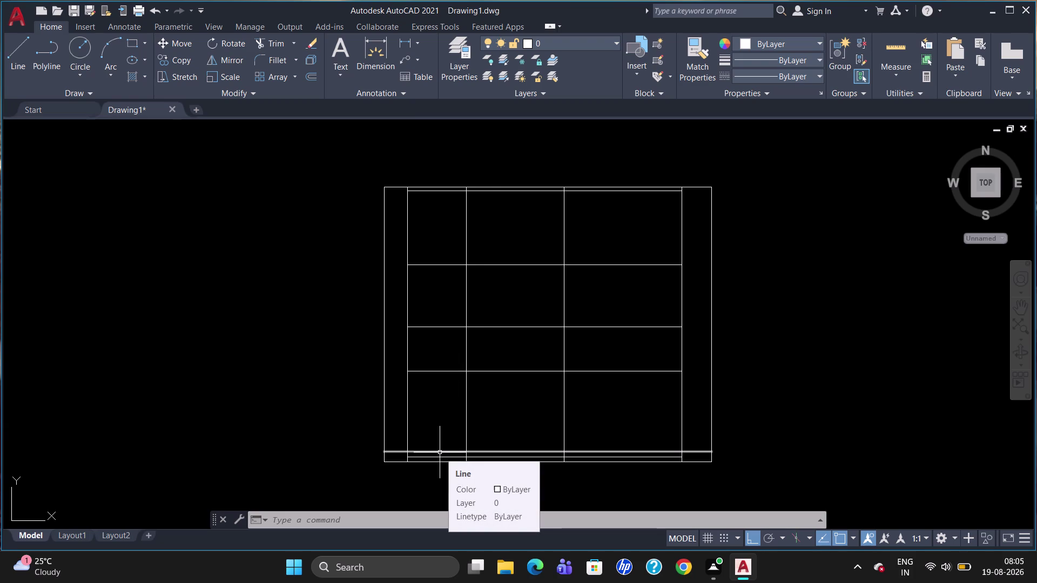
text(QD)
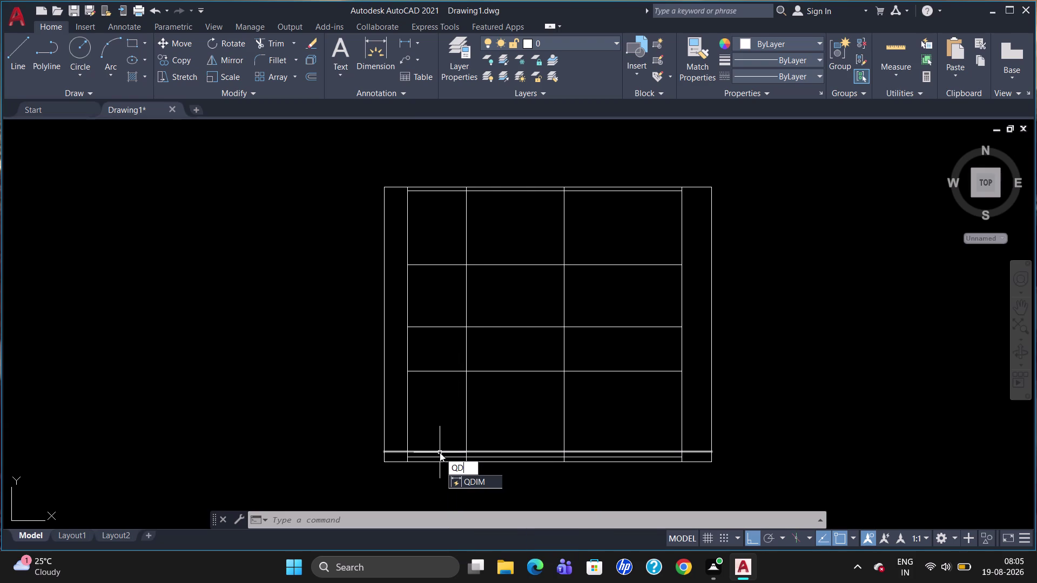
key(i)
key(Escape)
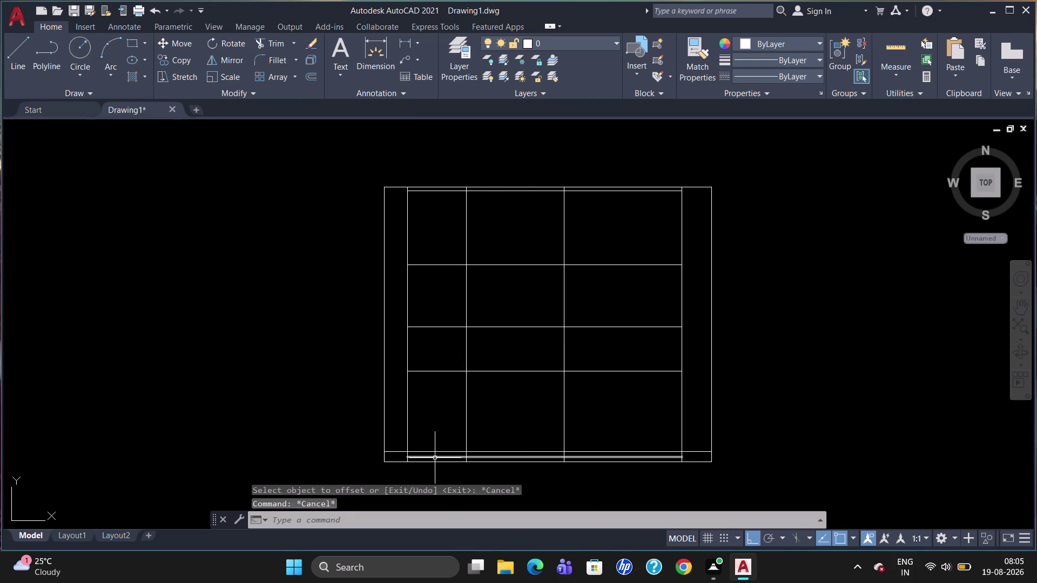
click(435, 458)
key(Delete)
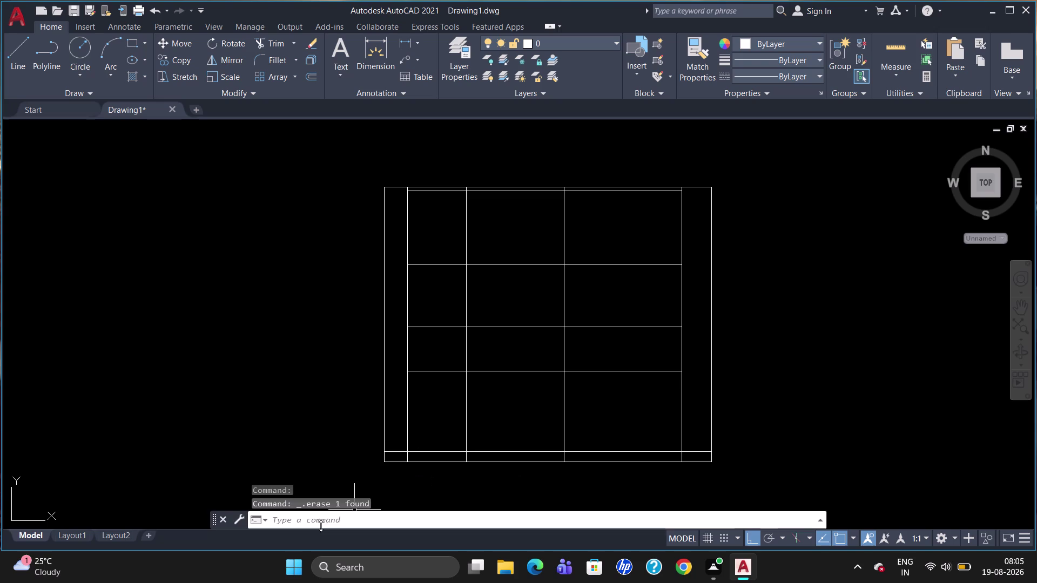
Place a trial 825 vertical dimension left of the cabinet, then erase it.
text(DLI)
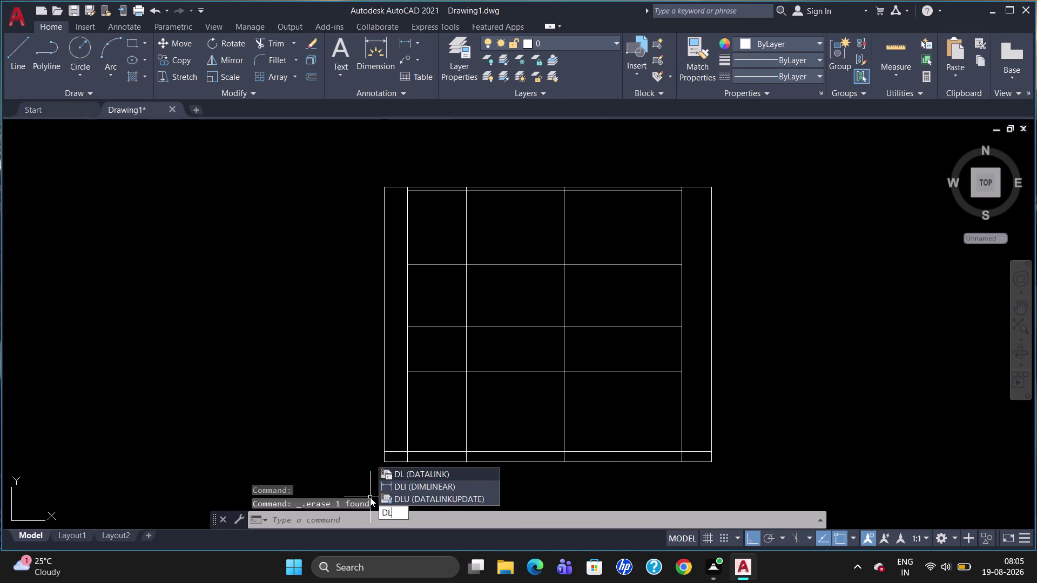
key(Return)
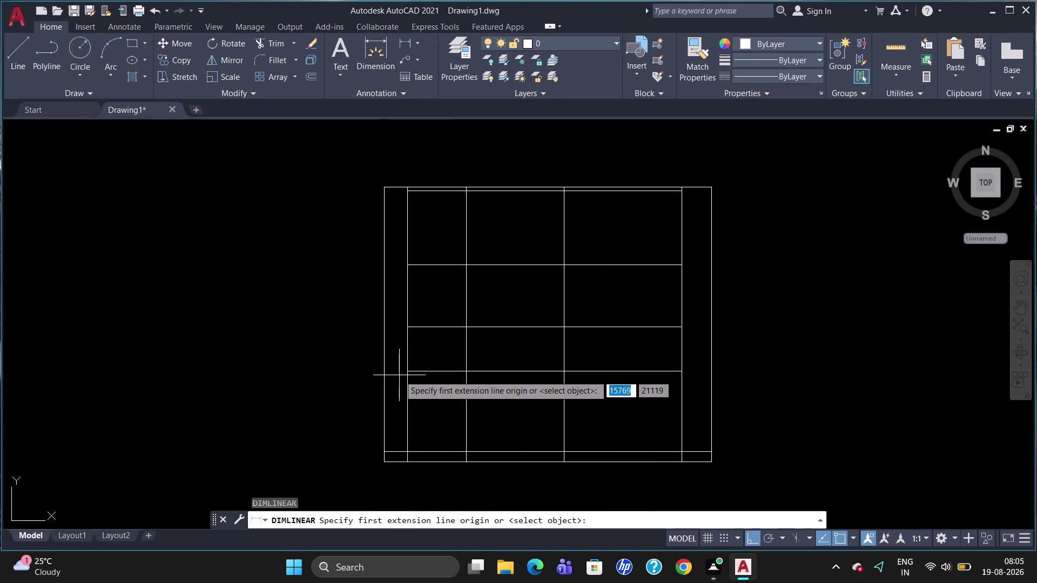
click(404, 374)
click(405, 451)
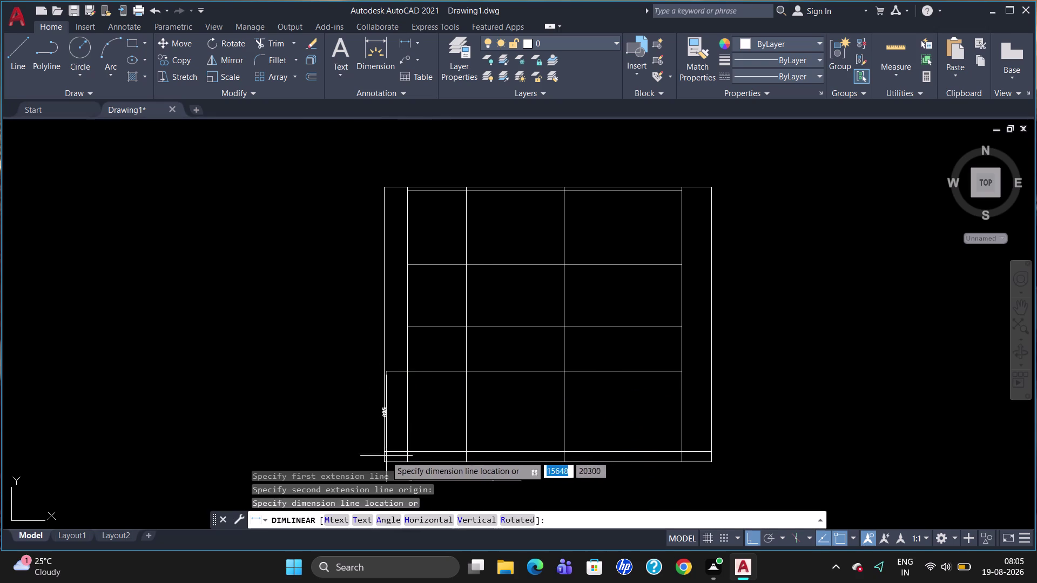
click(375, 456)
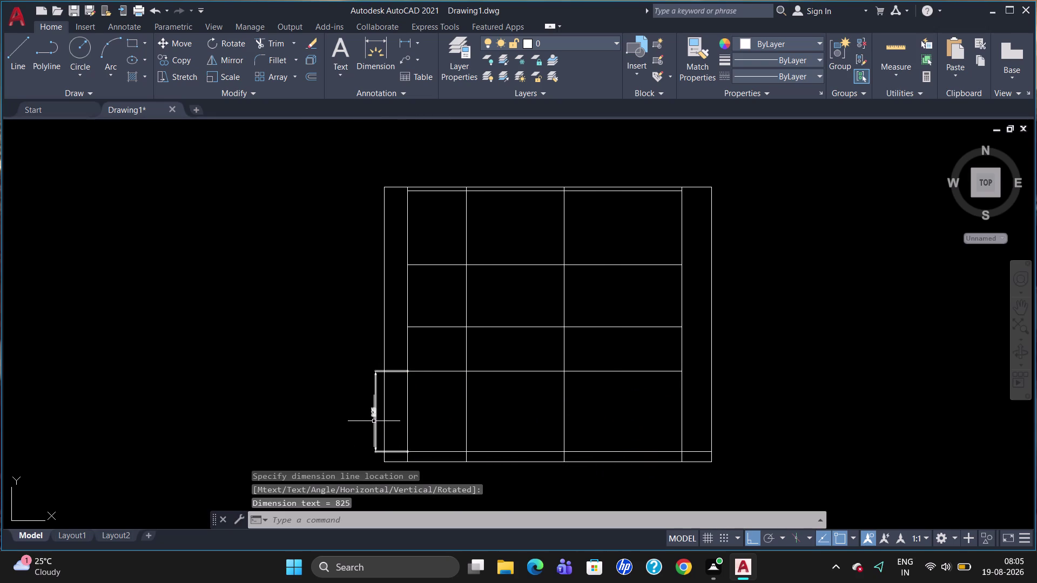
scroll(up, 3)
click(374, 421)
click(372, 397)
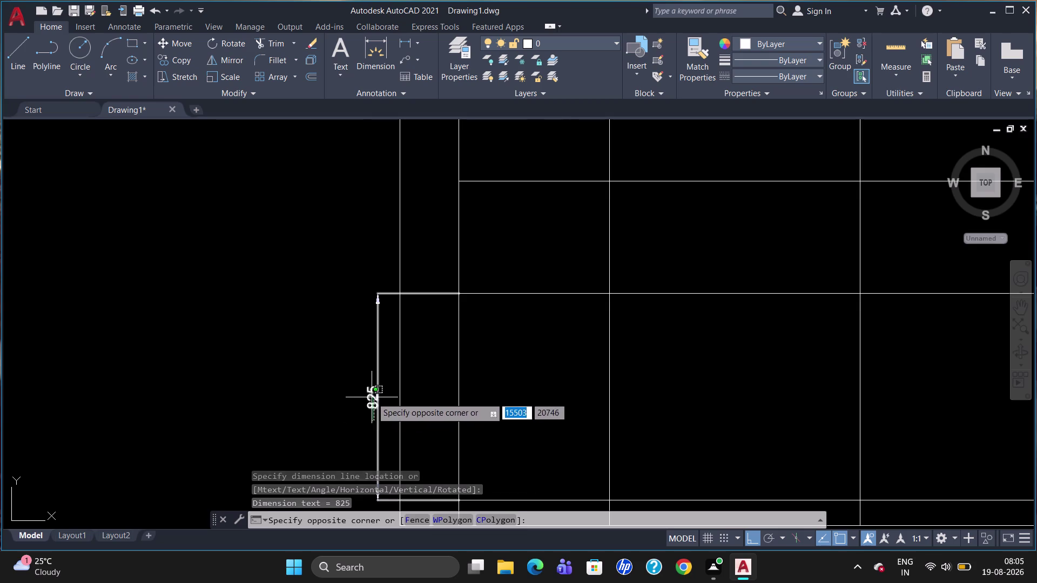
key(Delete)
scroll(down, 3)
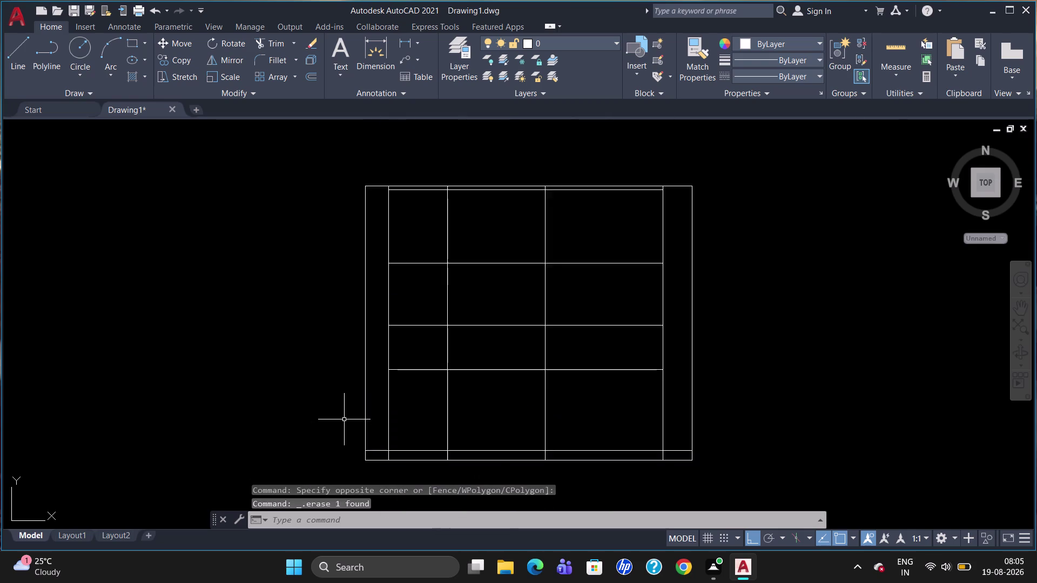
scroll(down, 3)
scroll(up, 3)
scroll(down, 3)
scroll(up, 3)
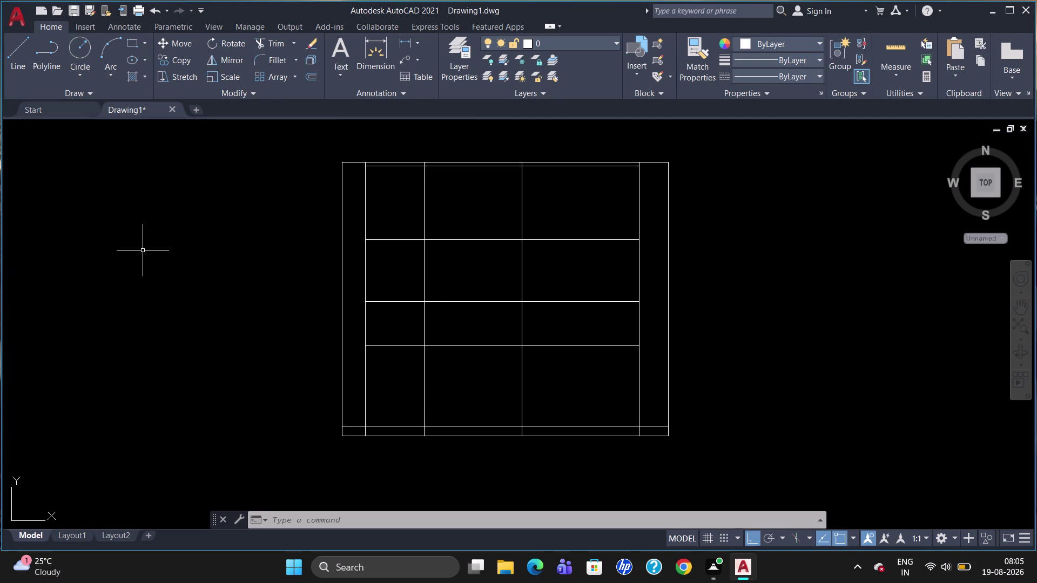
Add a trial 2800 height dimension on the left side, then delete it.
text(DLI)
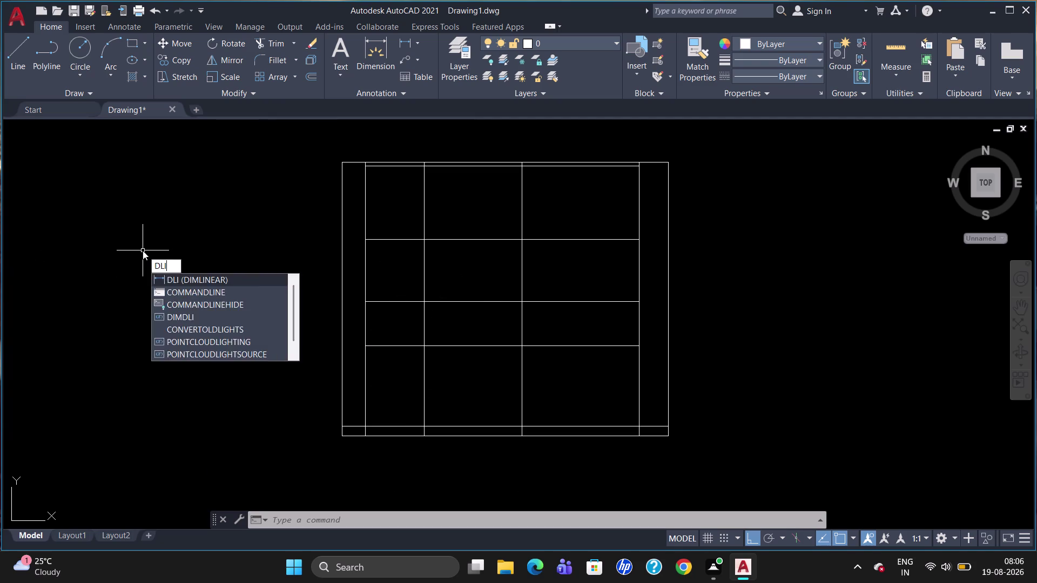
key(Return)
click(343, 162)
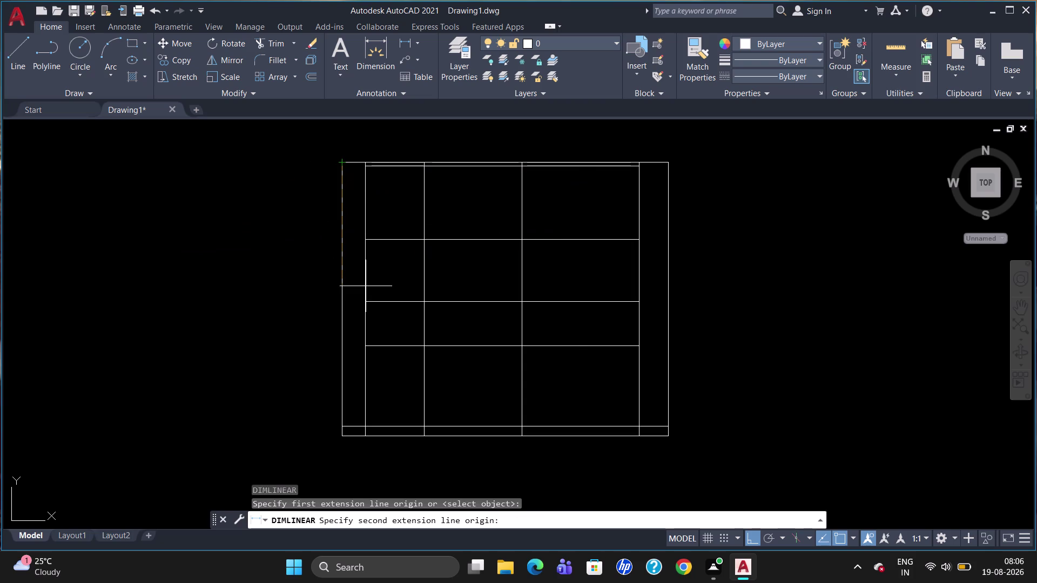
click(342, 440)
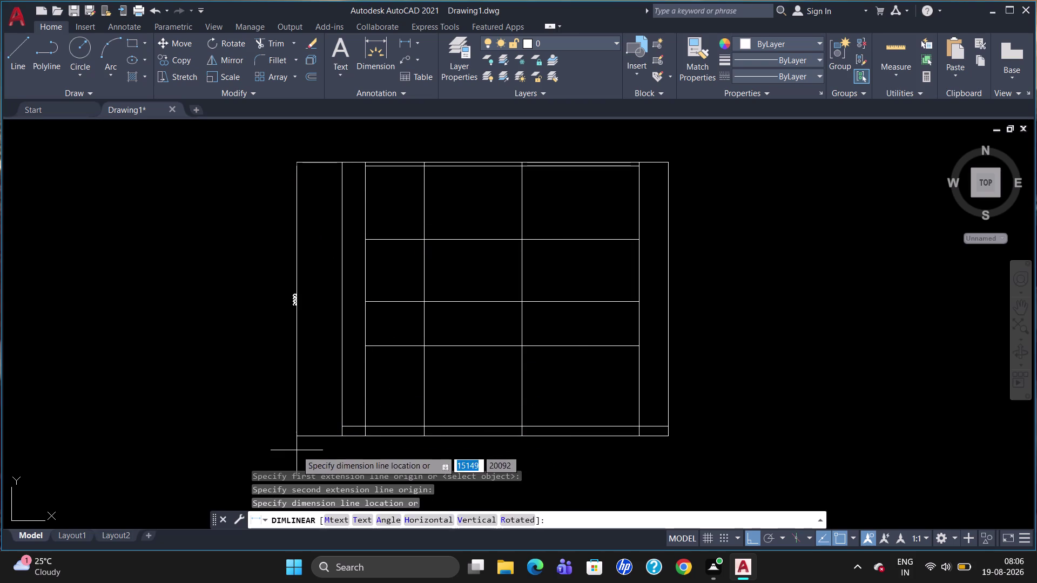
click(297, 451)
scroll(up, 3)
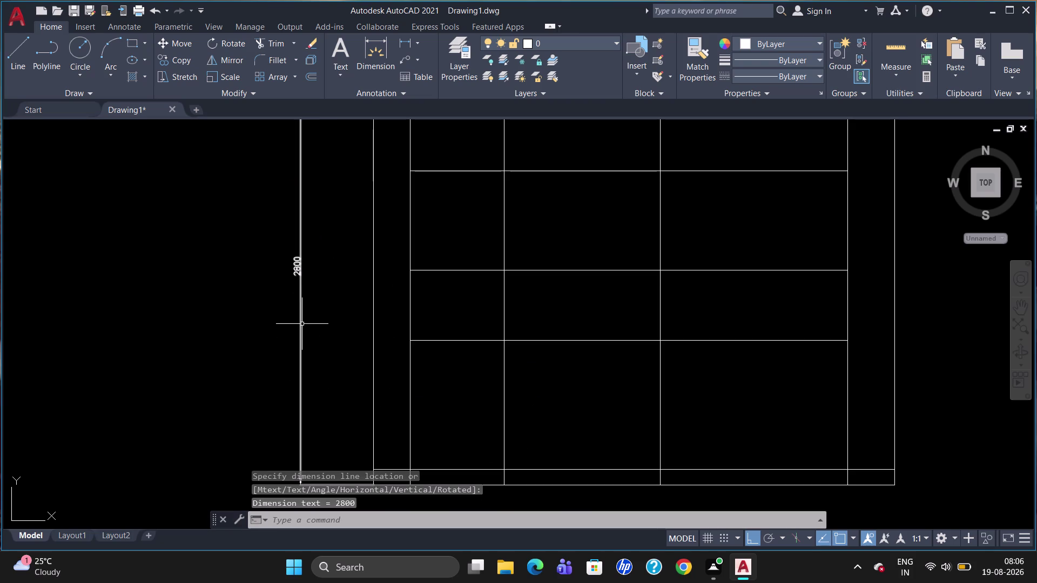
click(302, 322)
key(Delete)
scroll(down, 3)
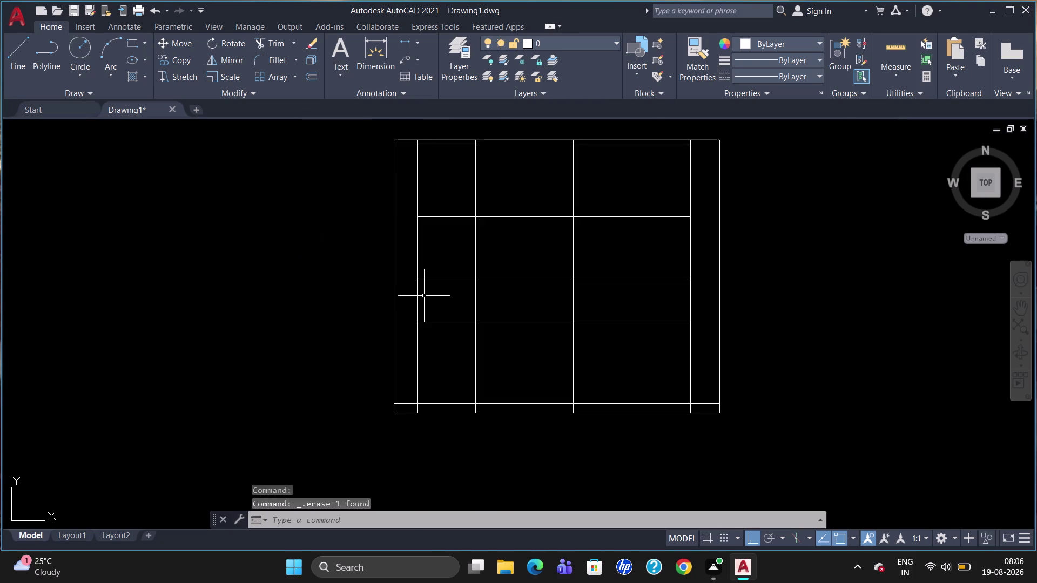
Delete the cabinet's two bottom horizontal lines.
click(425, 415)
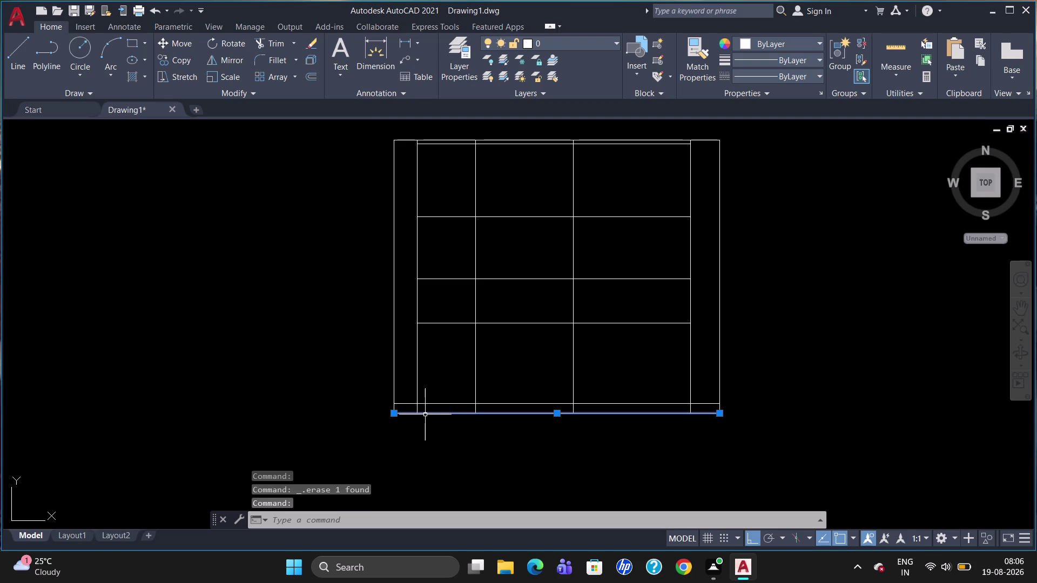
key(Delete)
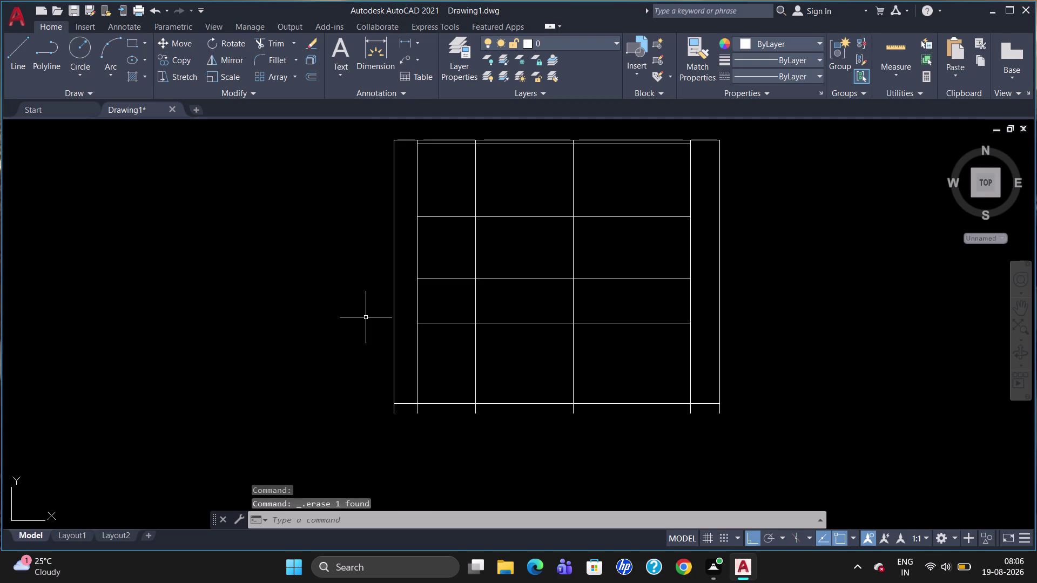
click(537, 403)
key(Escape)
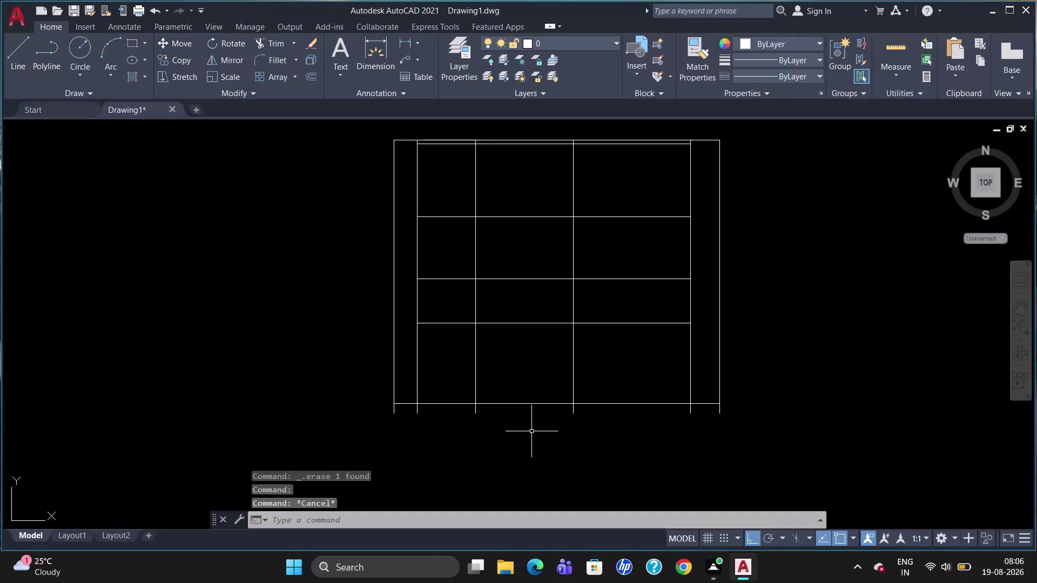
key(0)
key(Return)
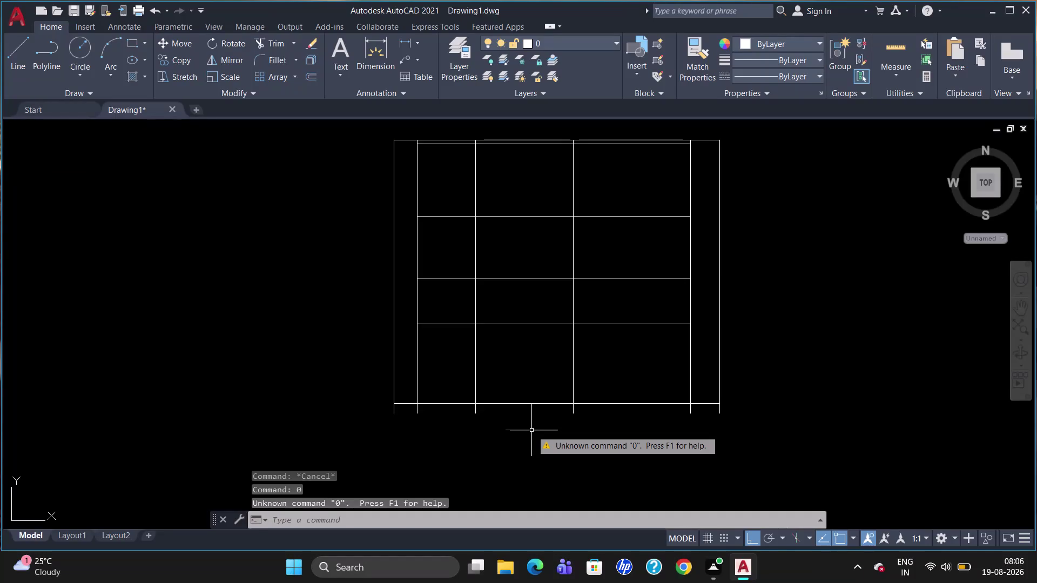
key(Escape)
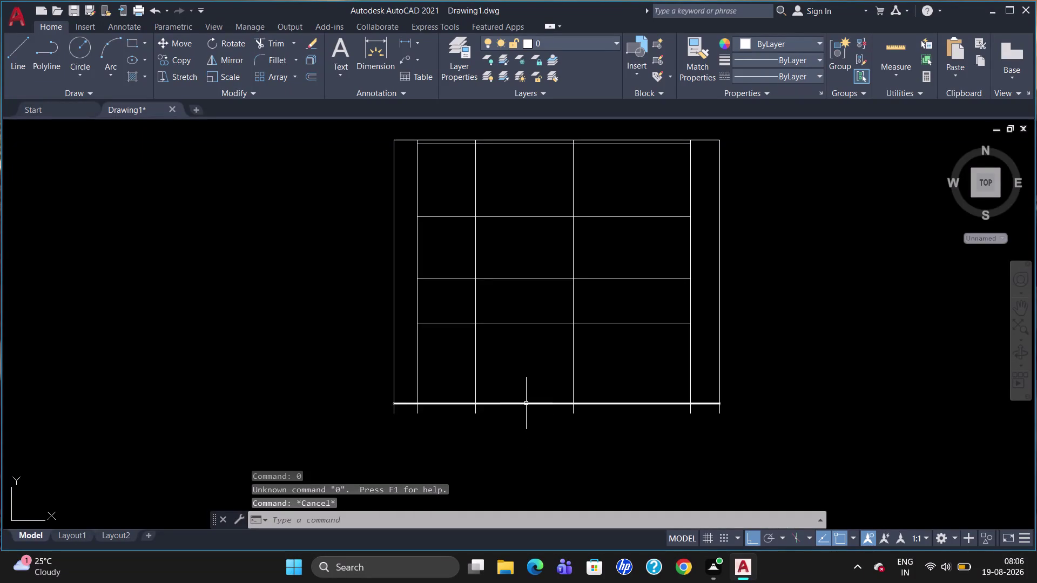
click(526, 404)
key(Delete)
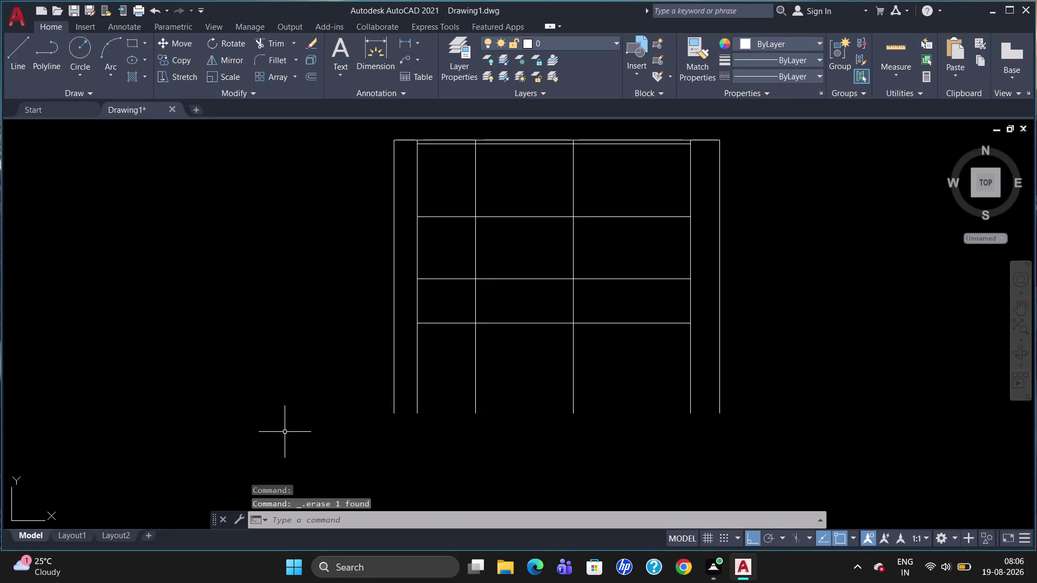
key(l)
key(Return)
Using TK tracking, start a line 2850 below the top-left corner and end it past the right side.
text(T)
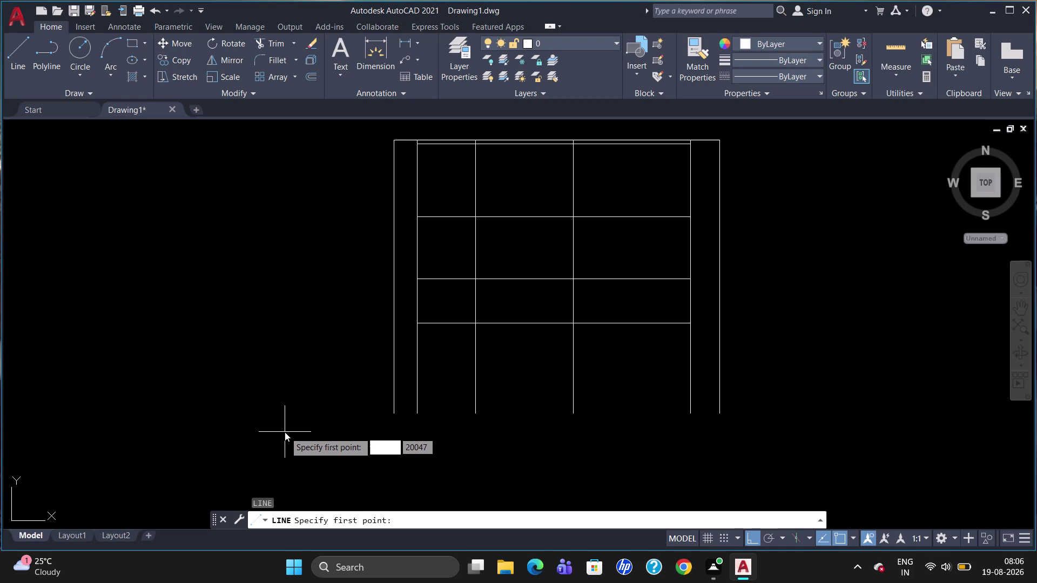
text(K)
key(Return)
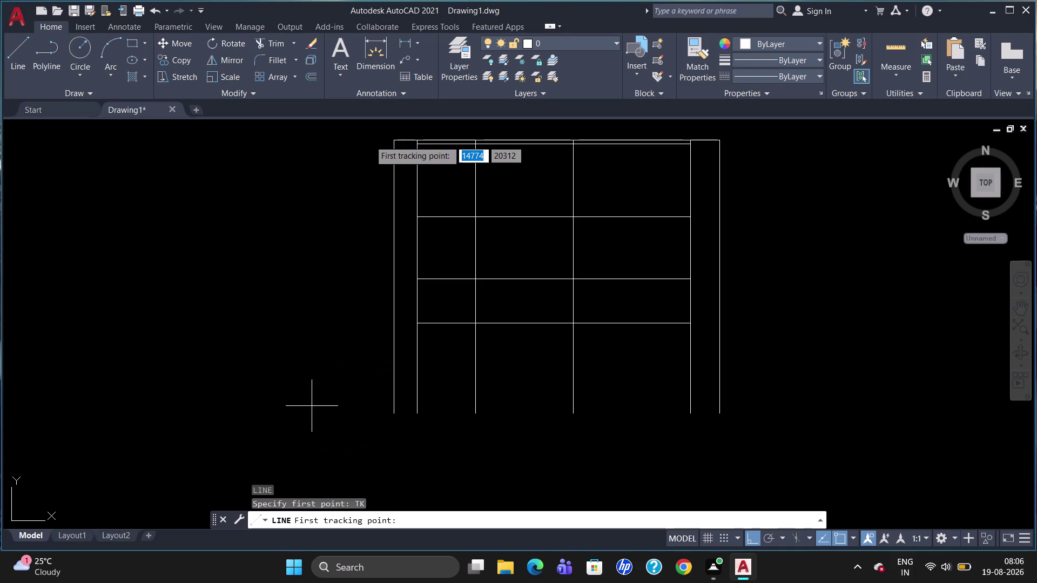
scroll(up, 3)
click(396, 144)
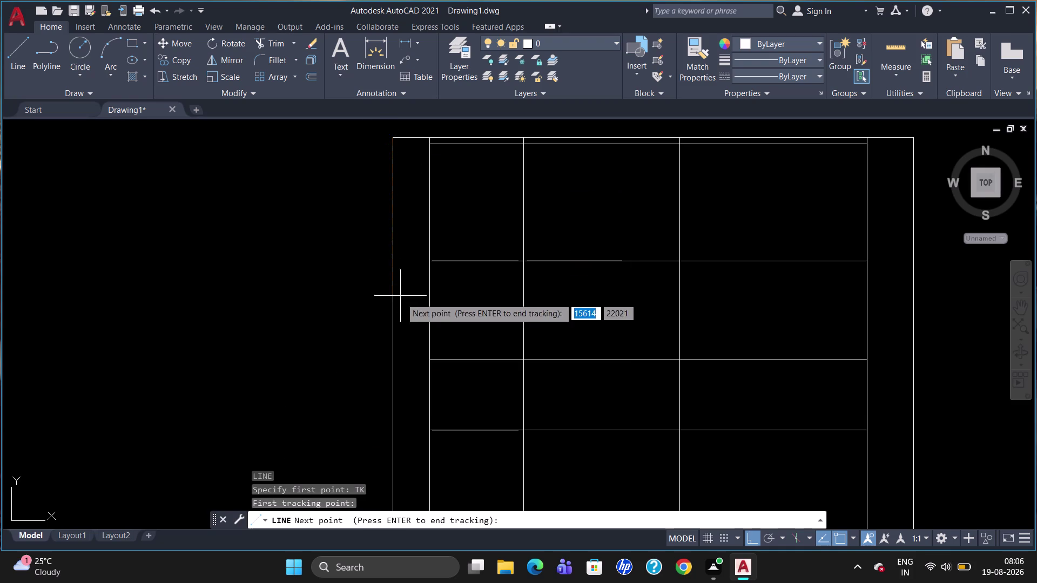
scroll(down, 3)
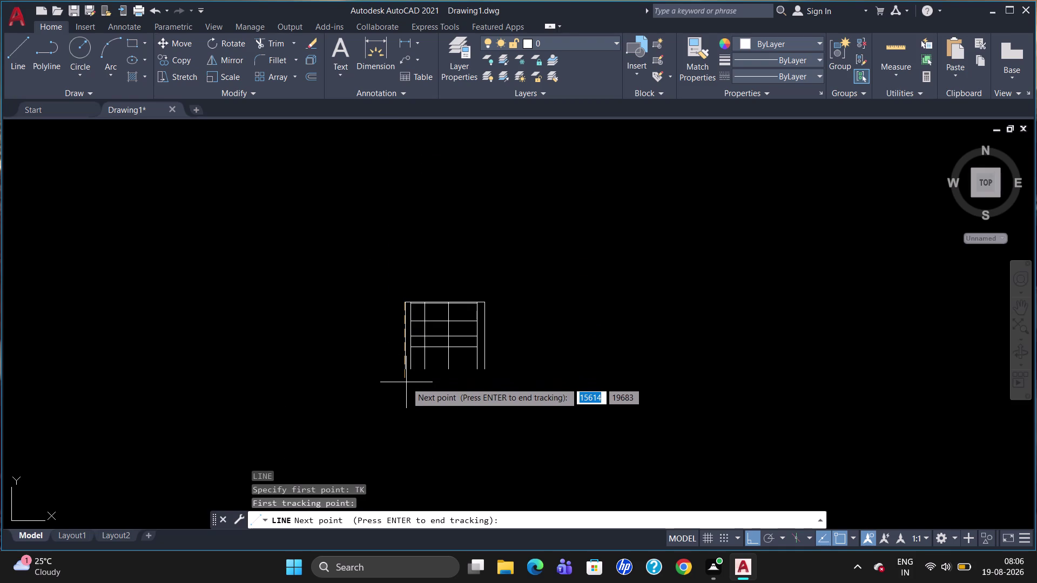
text(28)
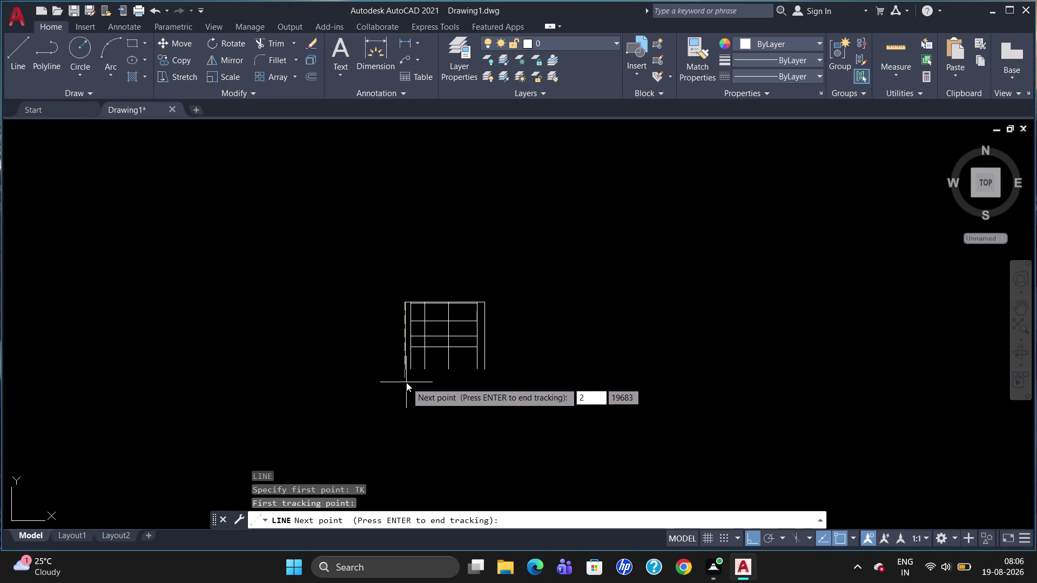
text(50)
key(Return)
key(Return)
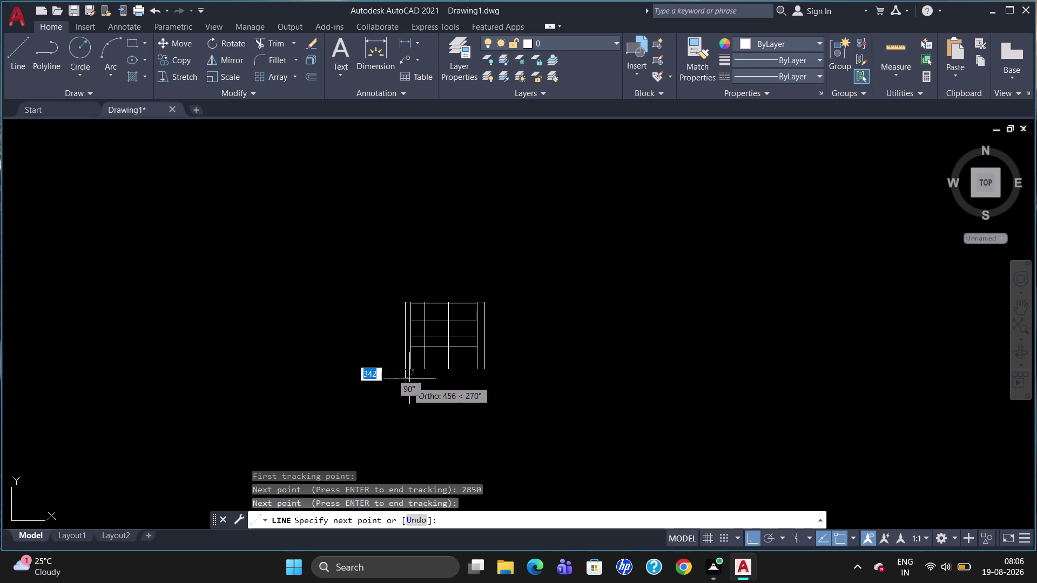
scroll(up, 3)
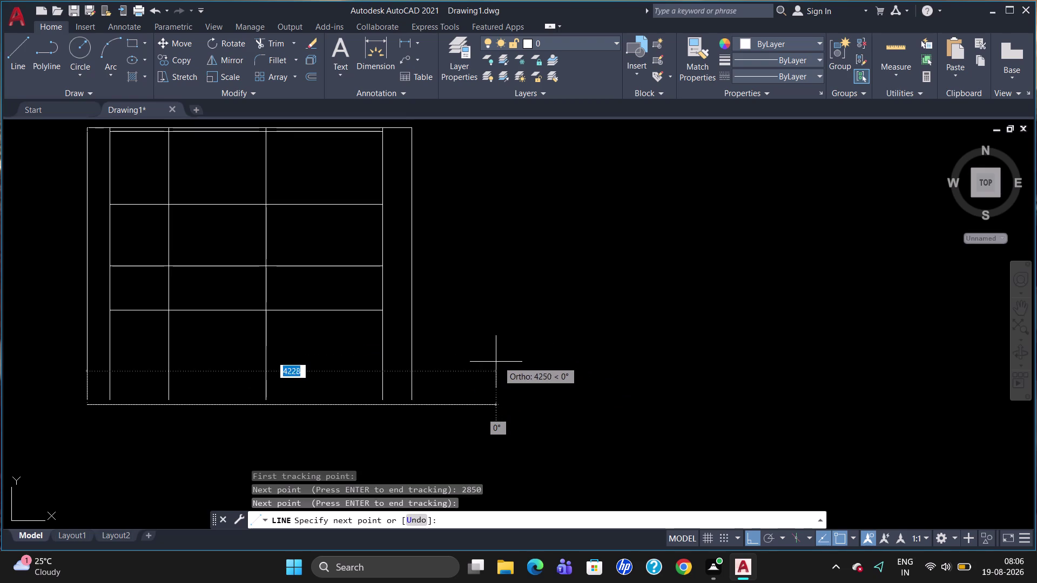
click(446, 374)
key(Escape)
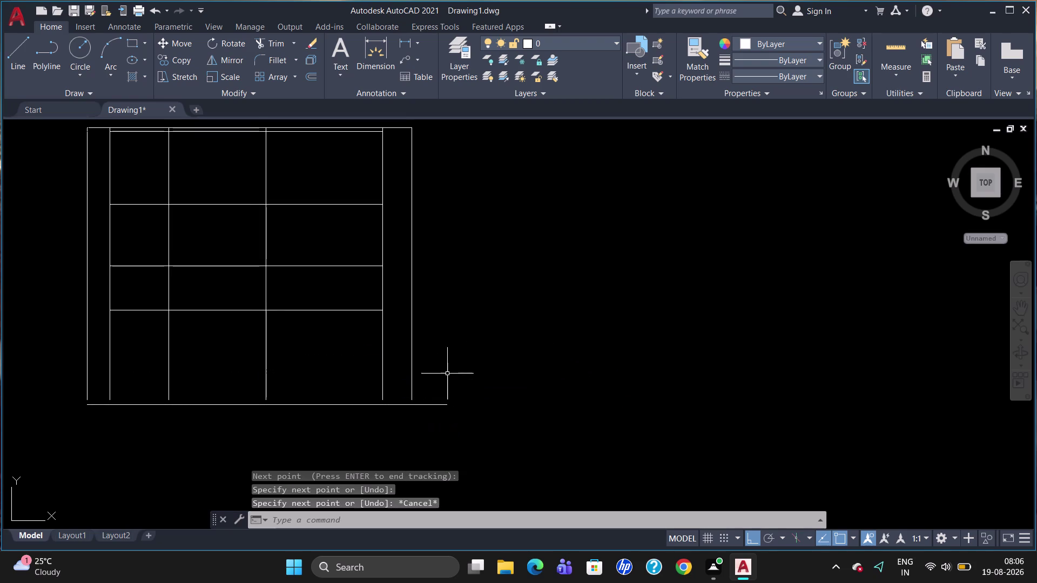
Extend all the cabinet's vertical lines down to the new base line.
key(e)
key(x)
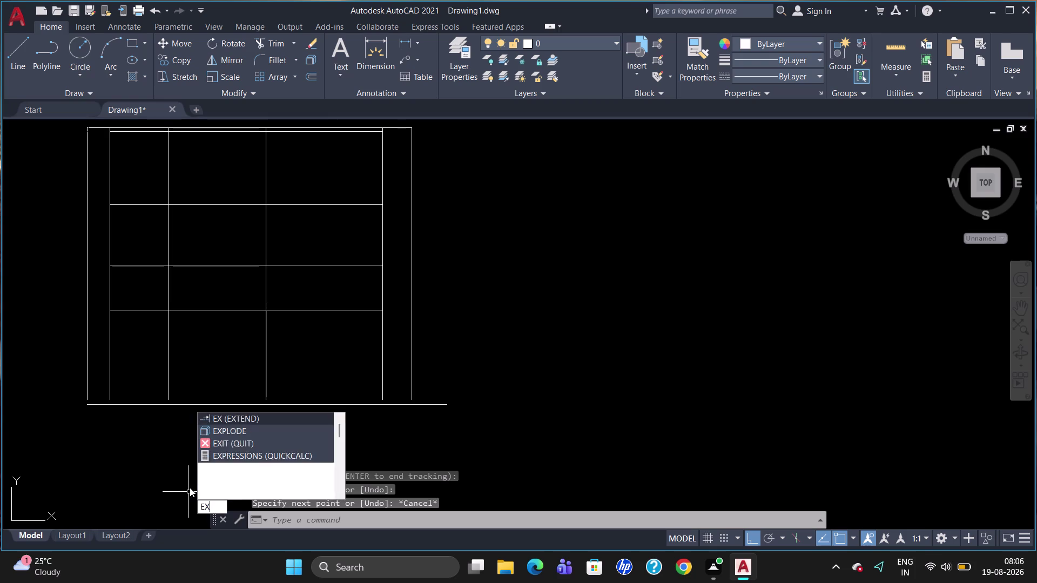
key(Return)
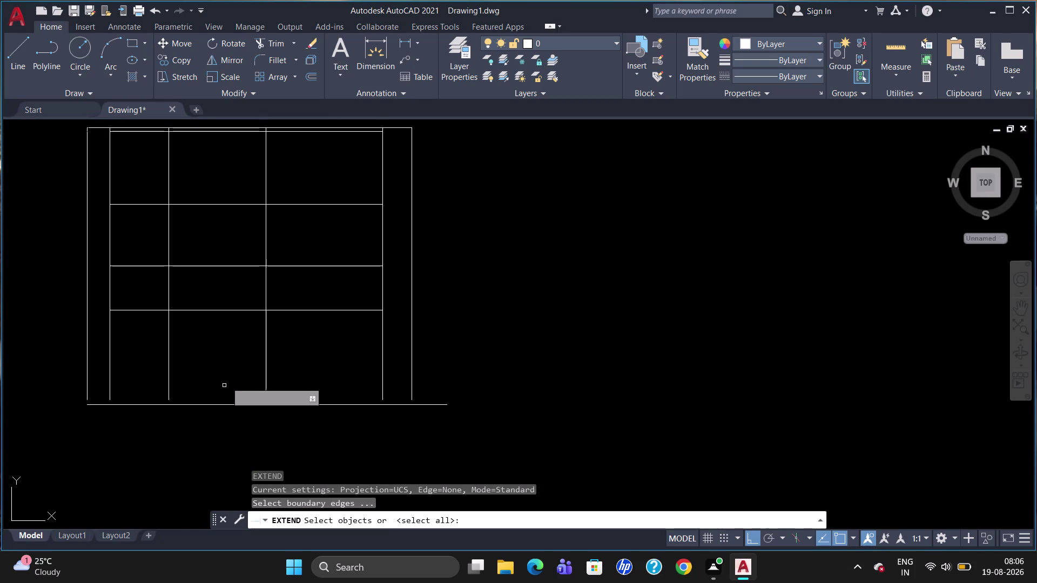
click(241, 404)
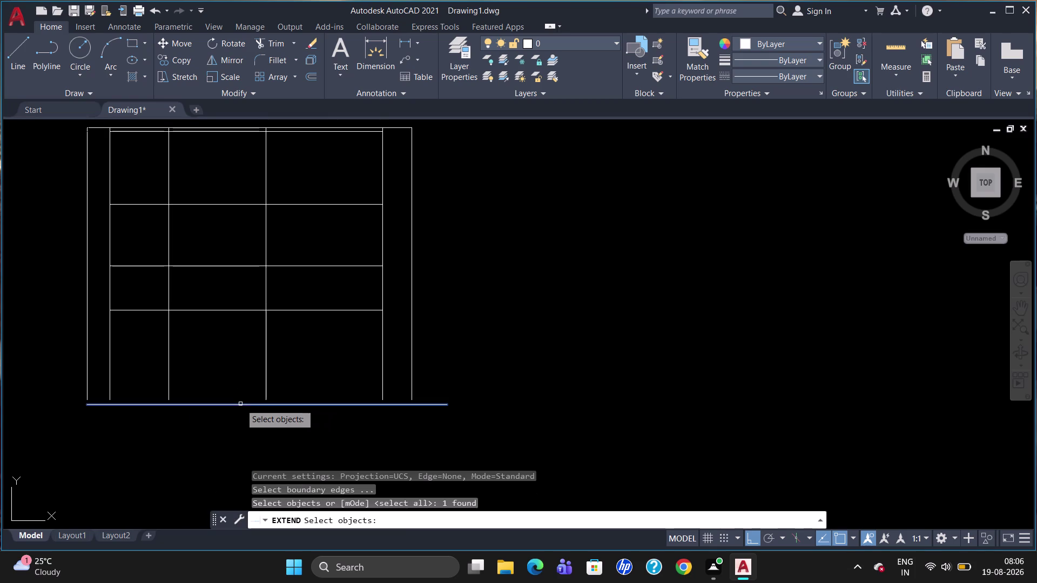
key(Return)
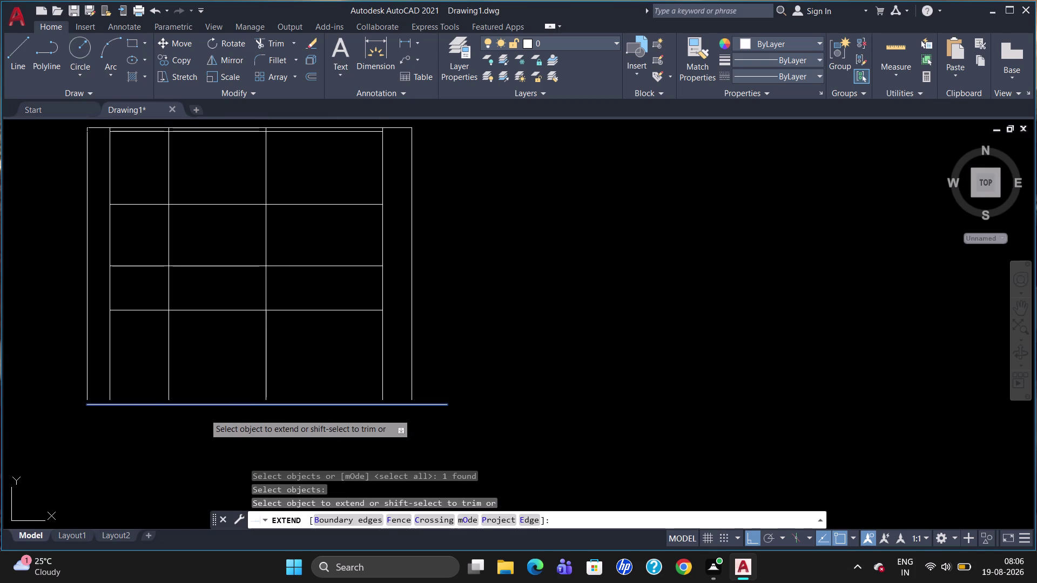
drag(66, 381, 434, 340)
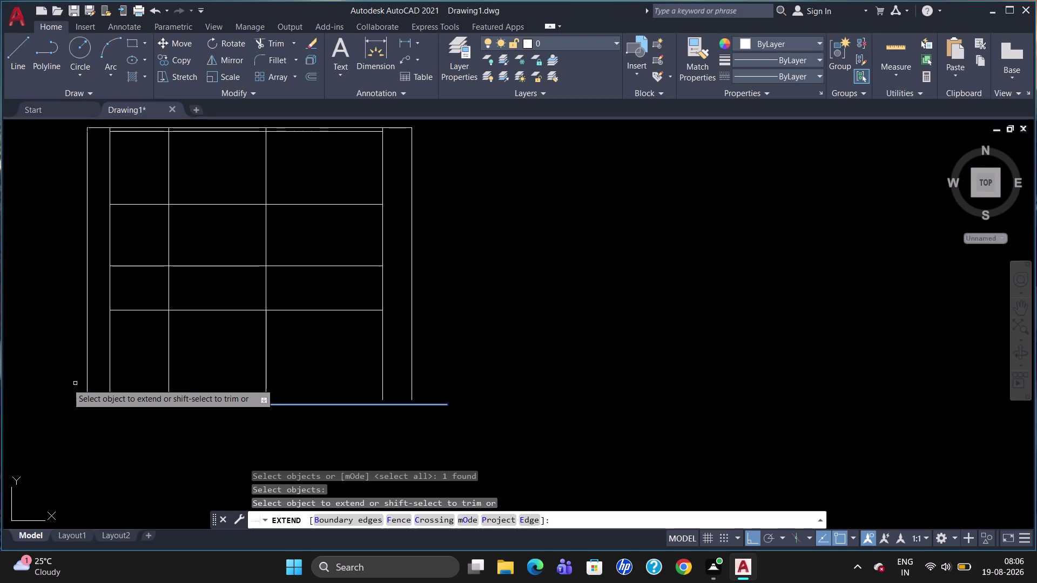
drag(434, 340, 522, 325)
click(521, 324)
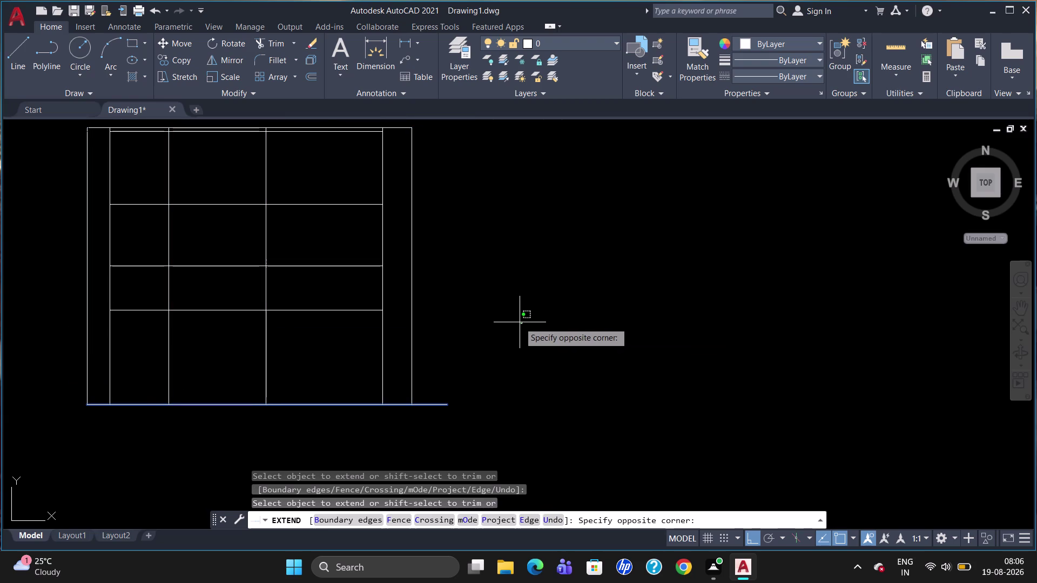
key(Escape)
Trim the base line's overshoot past the cabinet's right side.
text(TR)
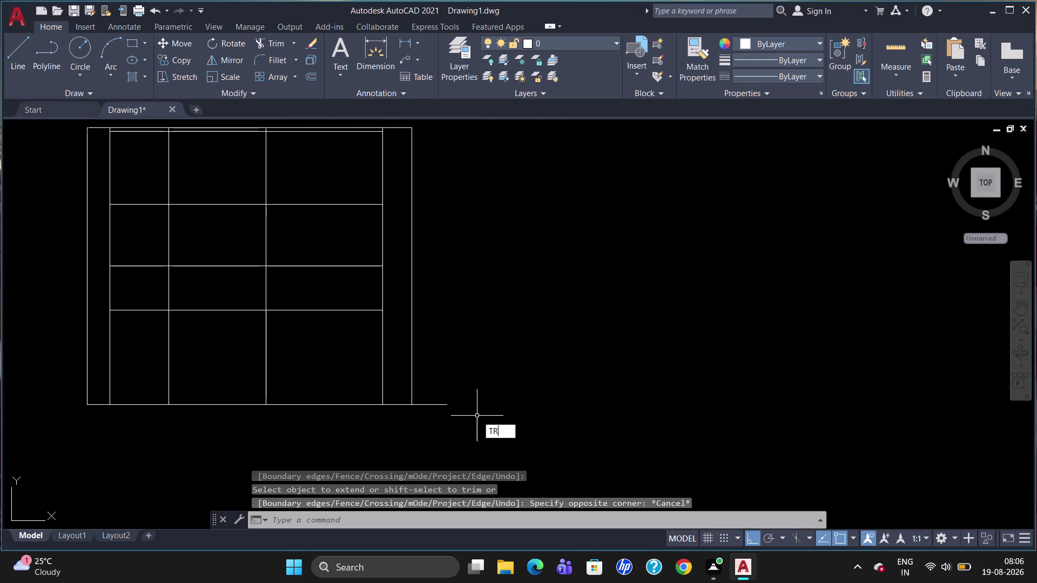
key(Return)
key(Return)
click(432, 406)
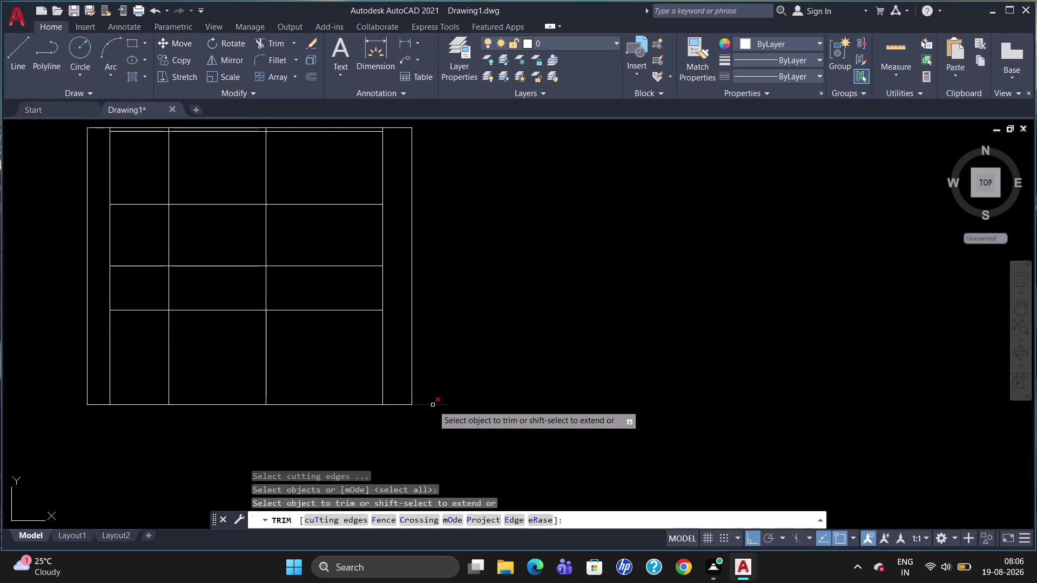
key(Escape)
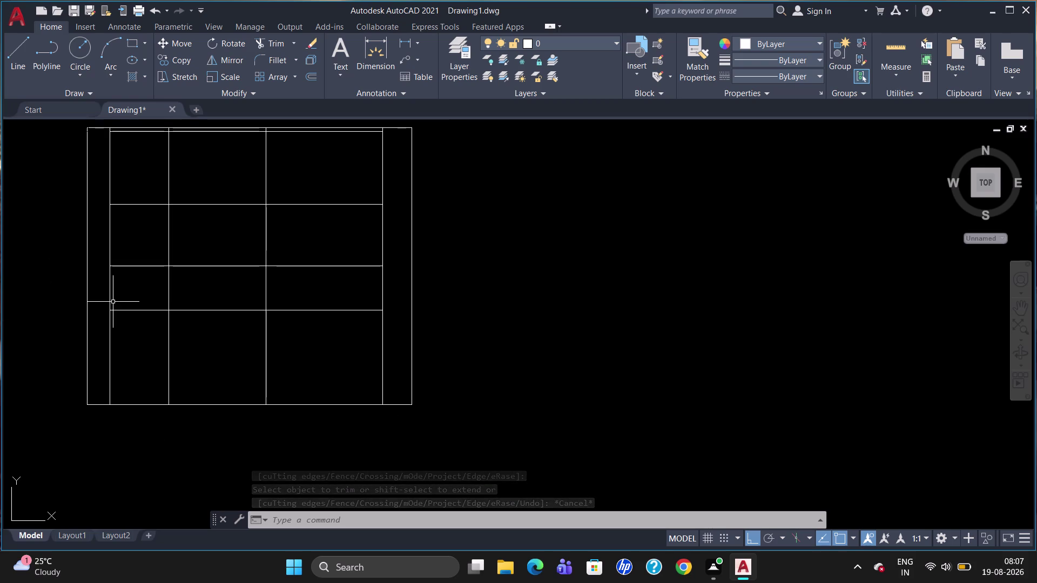
Offset the lower shelf line by 875 to create a new shelf line.
key(o)
key(Return)
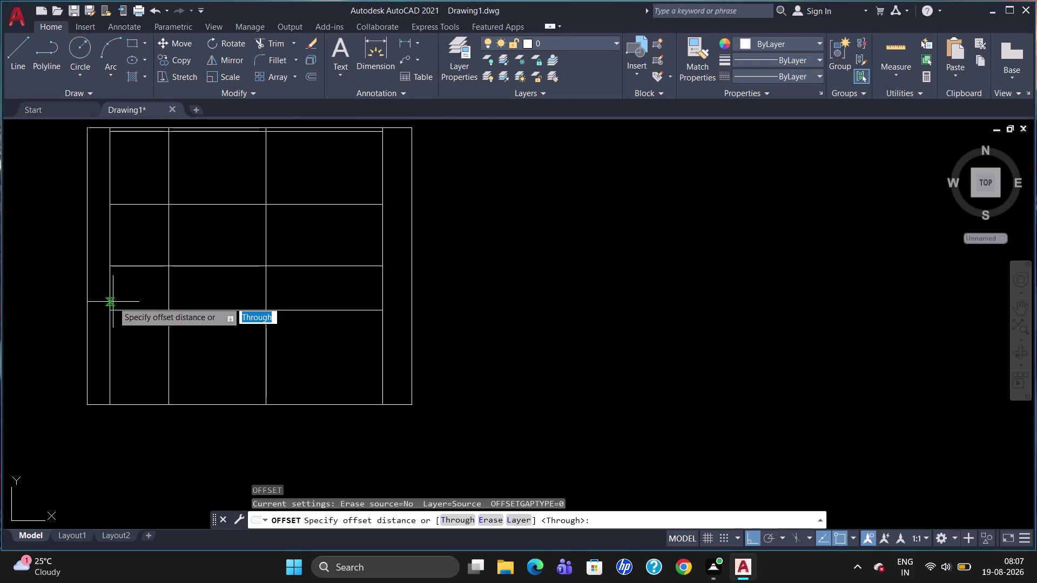
text(875)
key(Return)
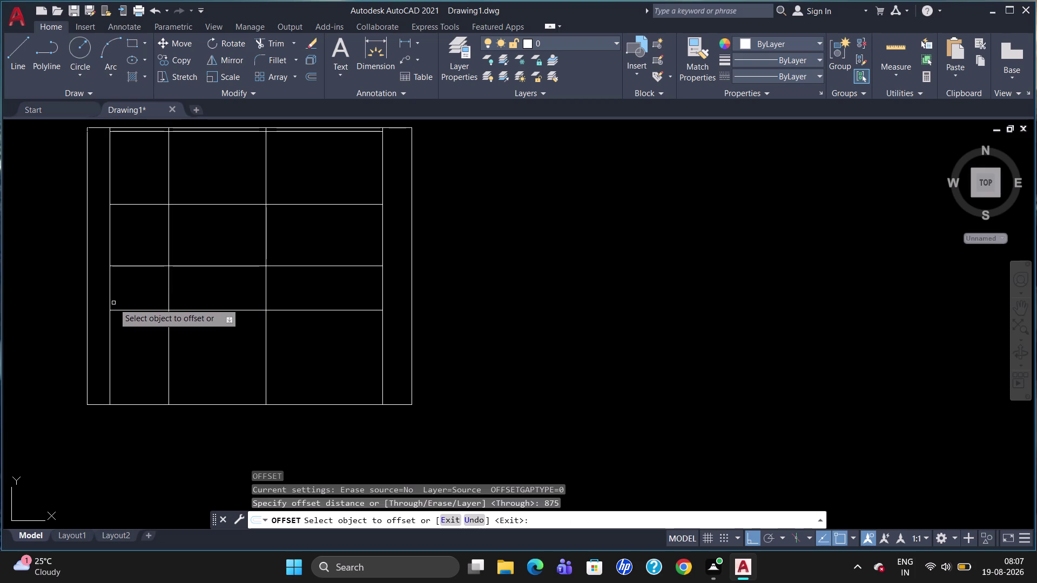
click(114, 310)
click(130, 371)
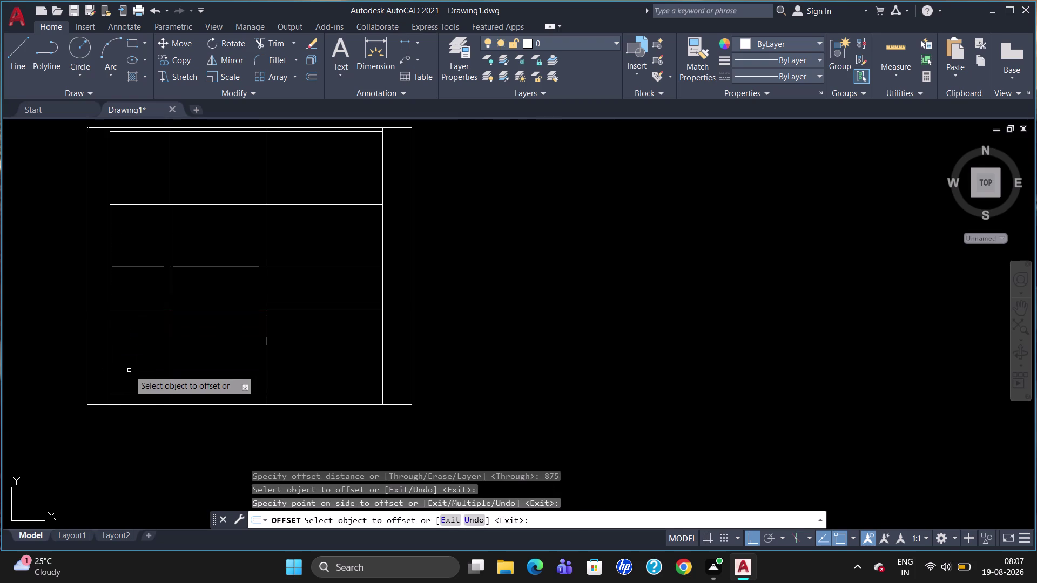
key(Escape)
scroll(up, 3)
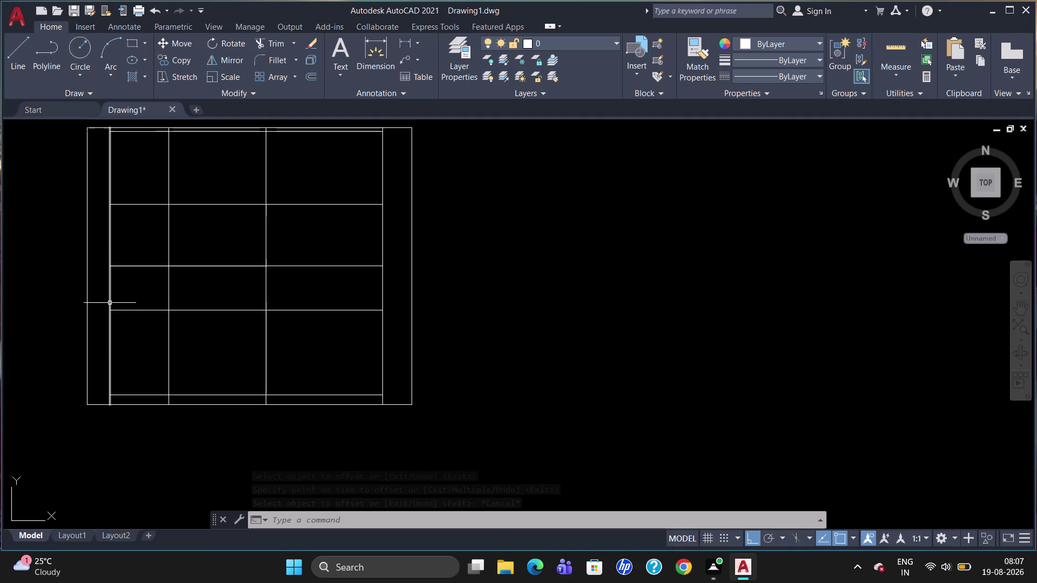
Start QDIM and attempt several window selections of the cabinet's left-side geometry.
key(d)
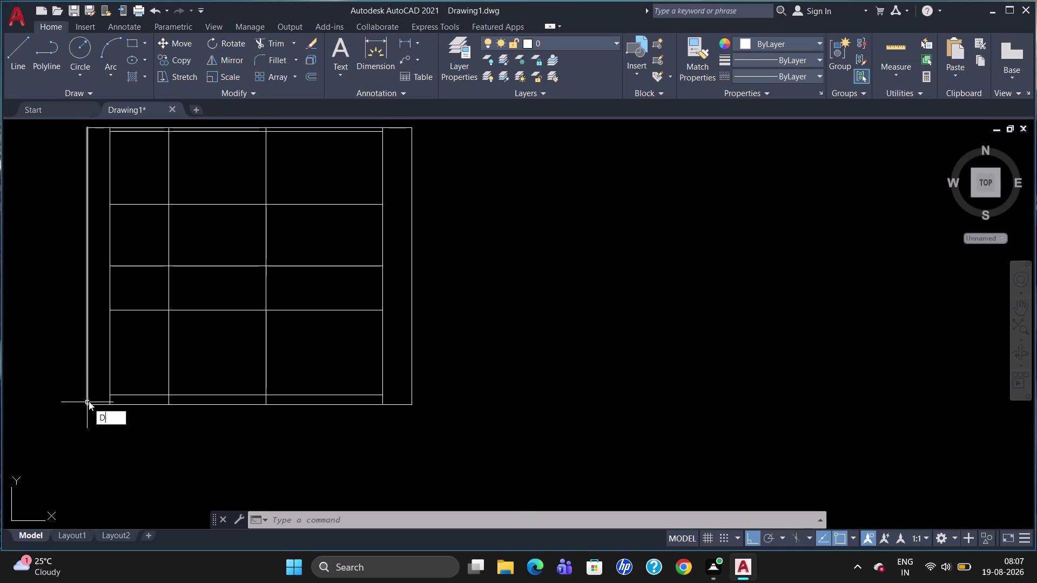
key(BackSpace)
text(Q)
text(DIM)
key(Return)
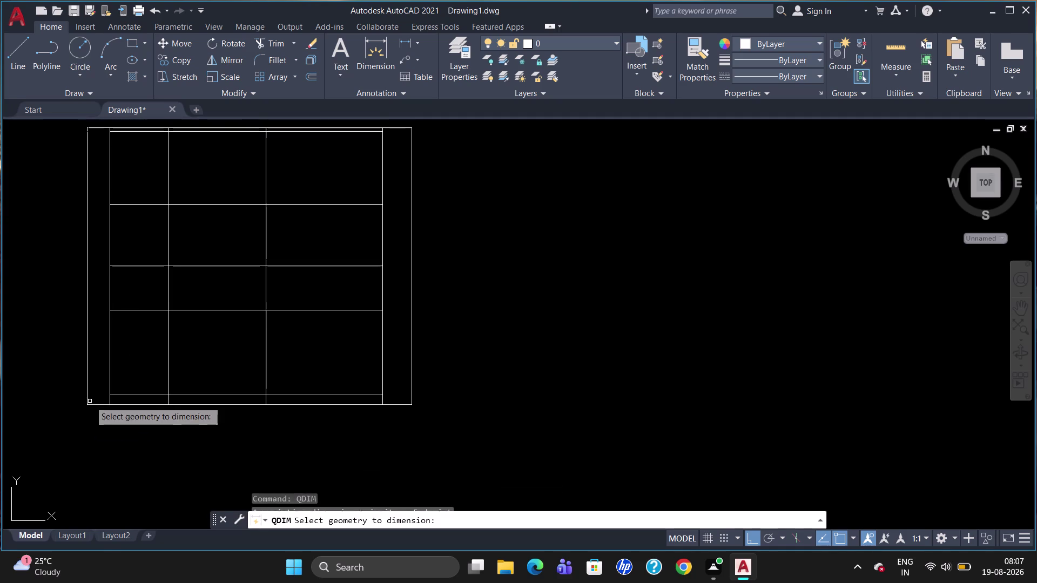
drag(128, 436, 5, 210)
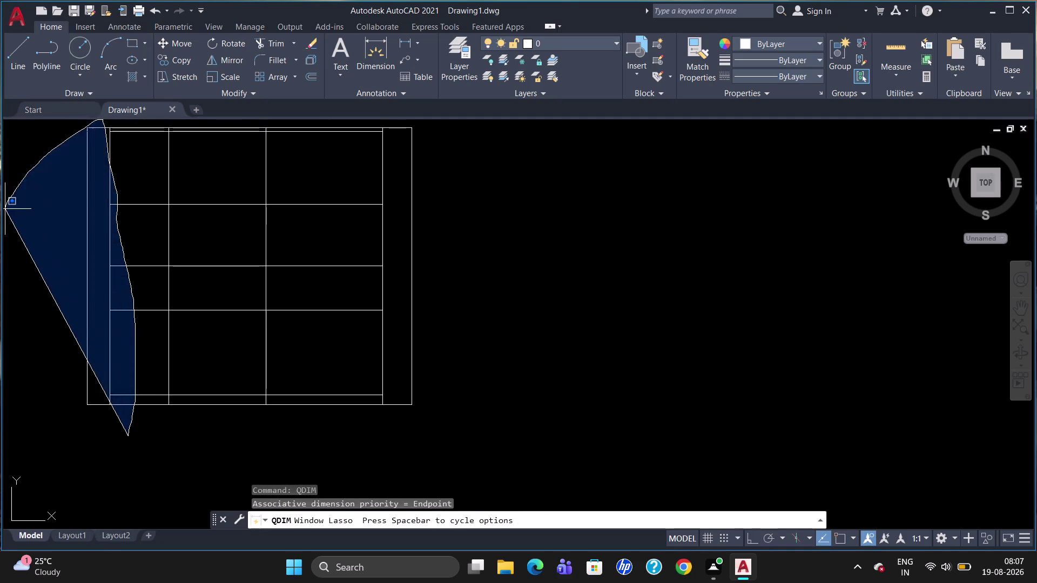
drag(5, 210, 4, 211)
drag(38, 122, 122, 480)
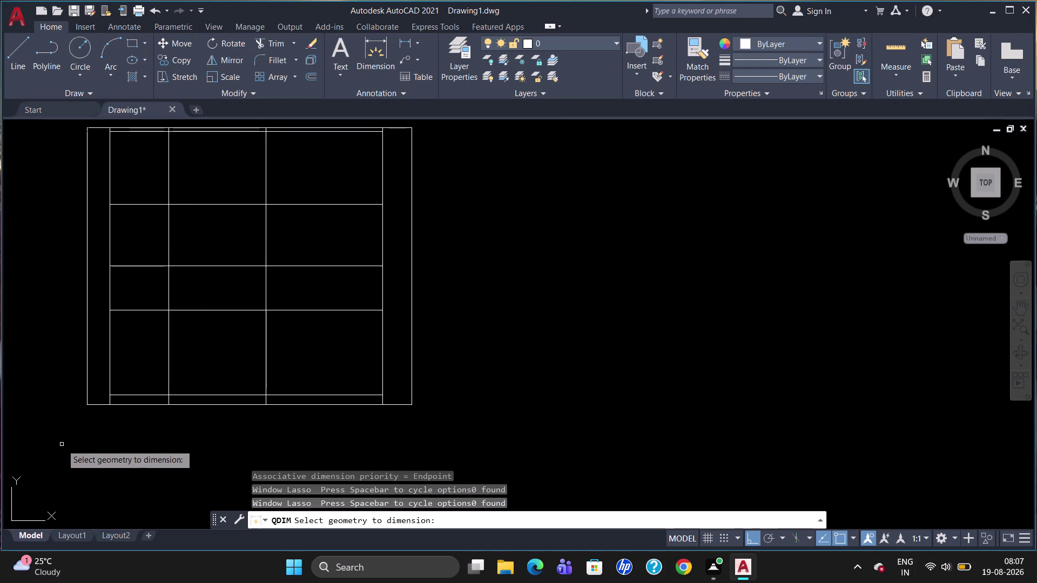
drag(150, 464, 0, 268)
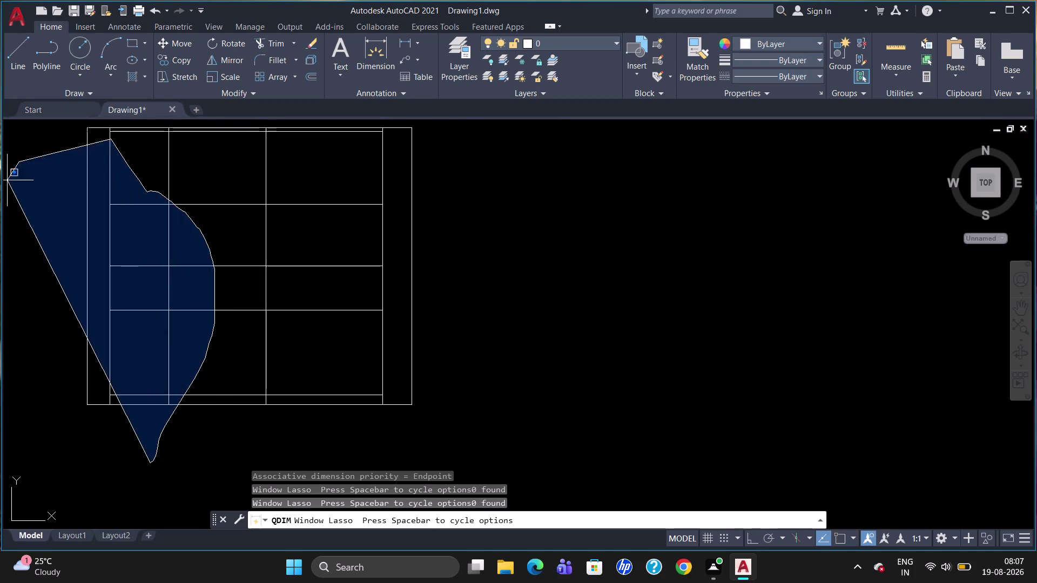
scroll(down, 3)
scroll(up, 3)
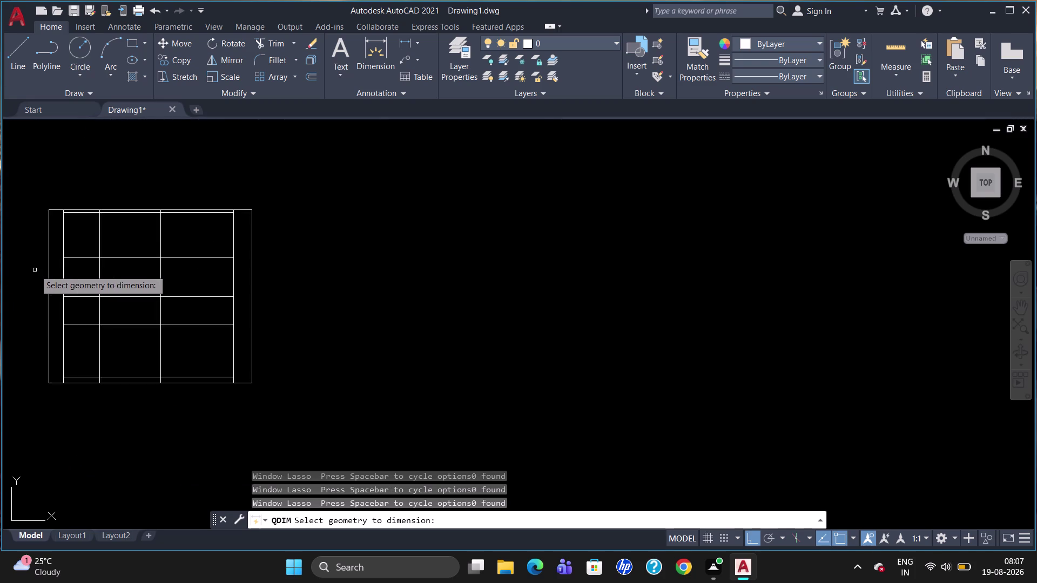
scroll(up, 3)
scroll(down, 3)
scroll(down, 3)
Select the cabinet's horizontal lines and place the 100, 875, 450, 635 chain at left.
drag(84, 199, 300, 176)
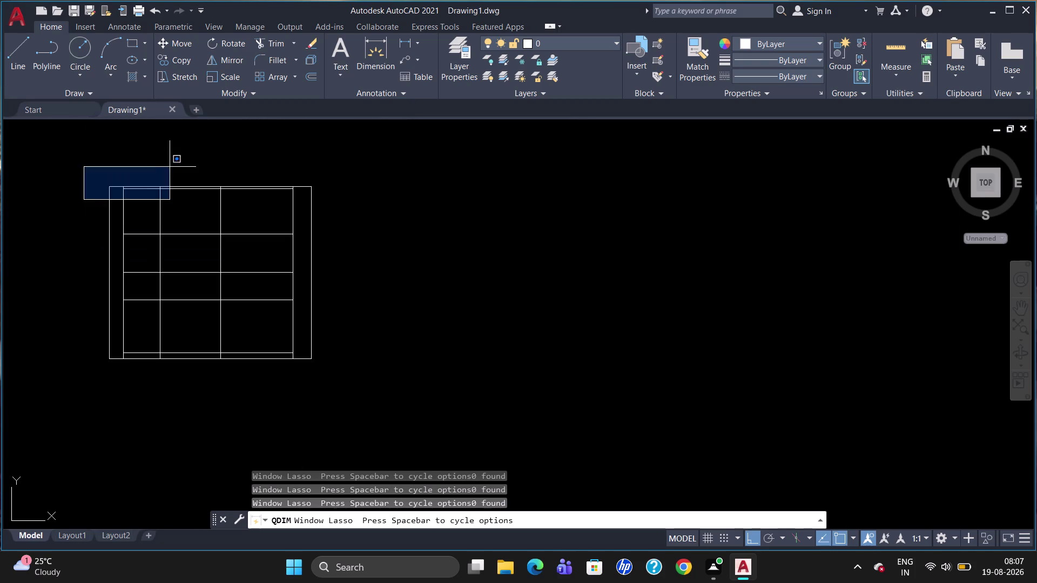
drag(300, 175, 88, 416)
key(Return)
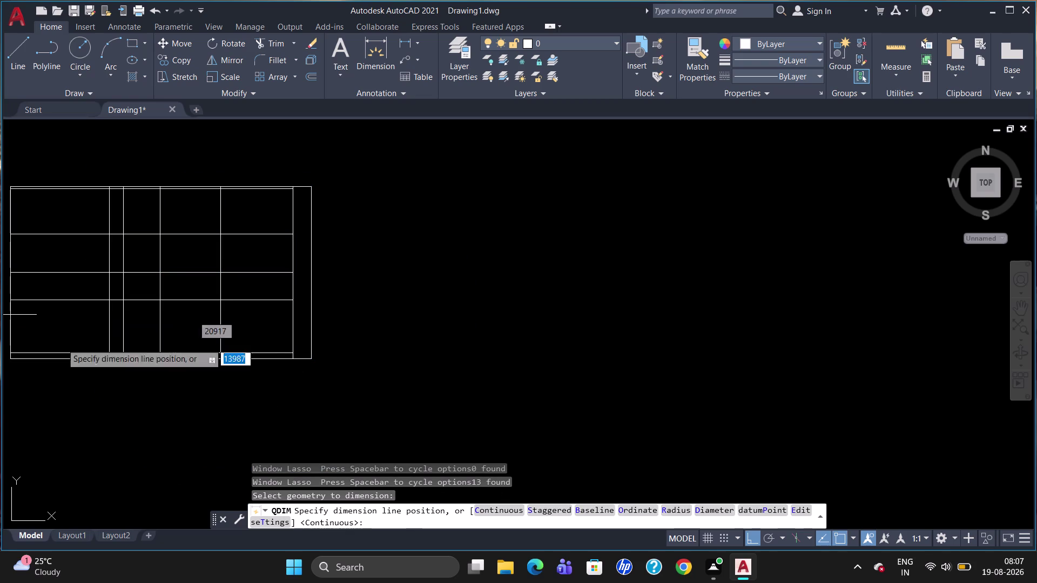
click(97, 342)
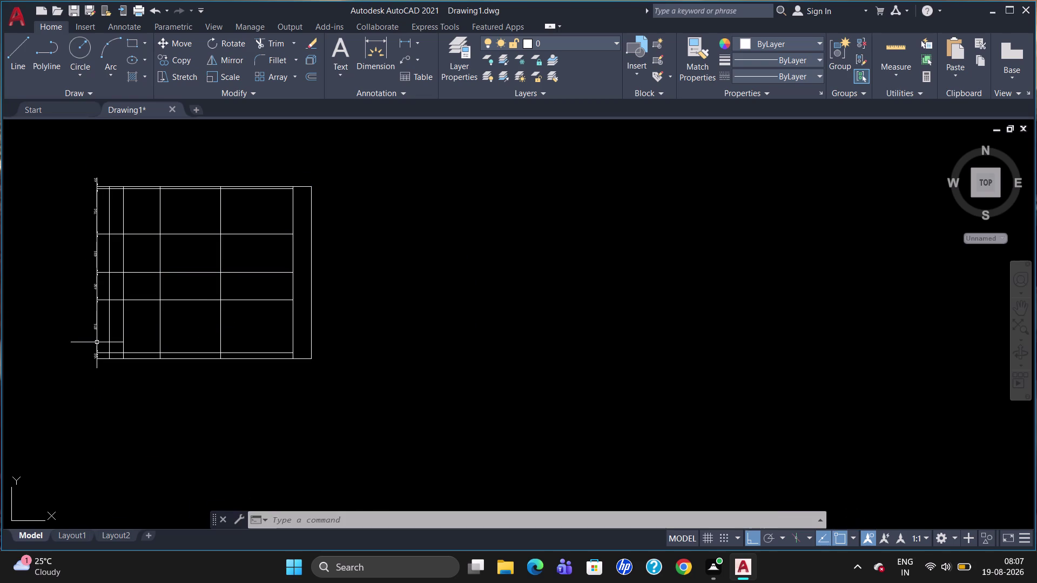
scroll(up, 3)
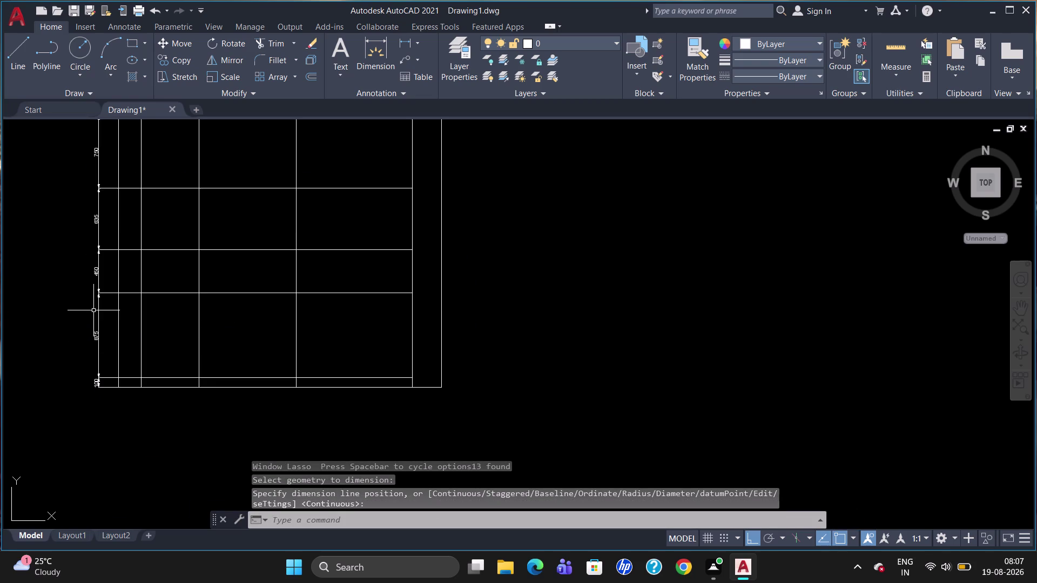
scroll(up, 3)
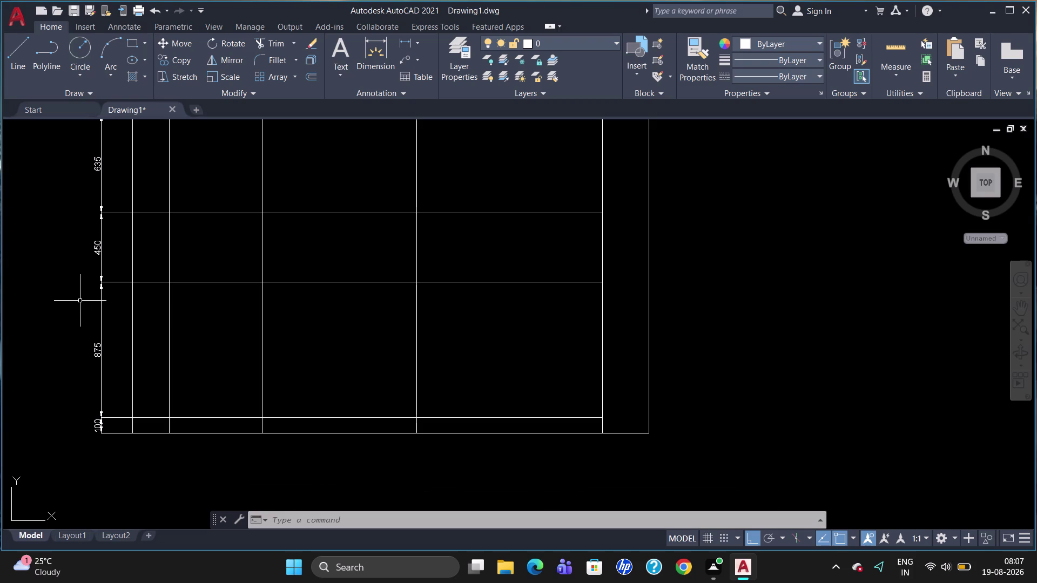
scroll(down, 3)
scroll(up, 3)
scroll(down, 3)
scroll(up, 3)
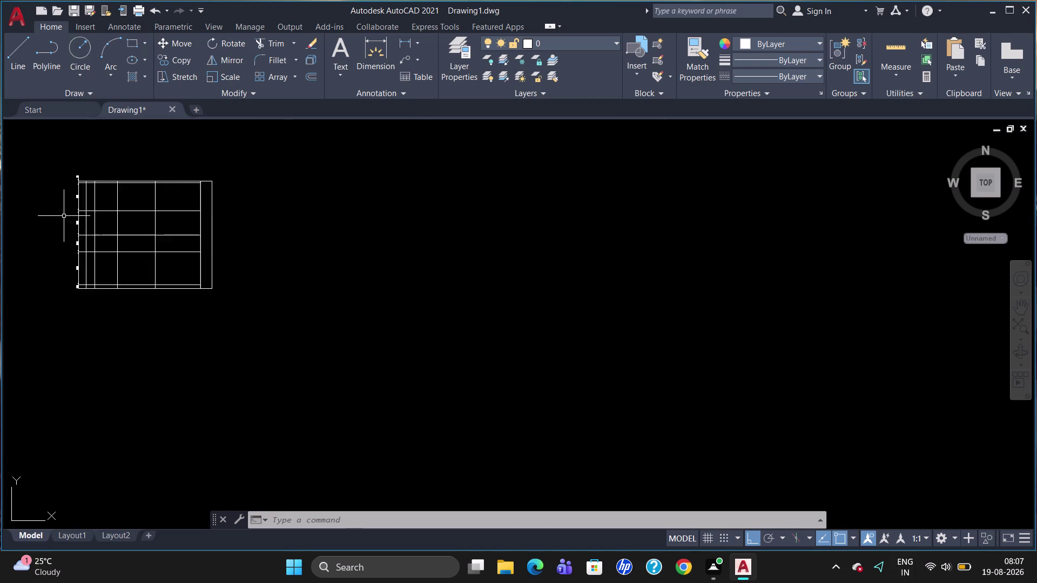
scroll(up, 3)
scroll(down, 3)
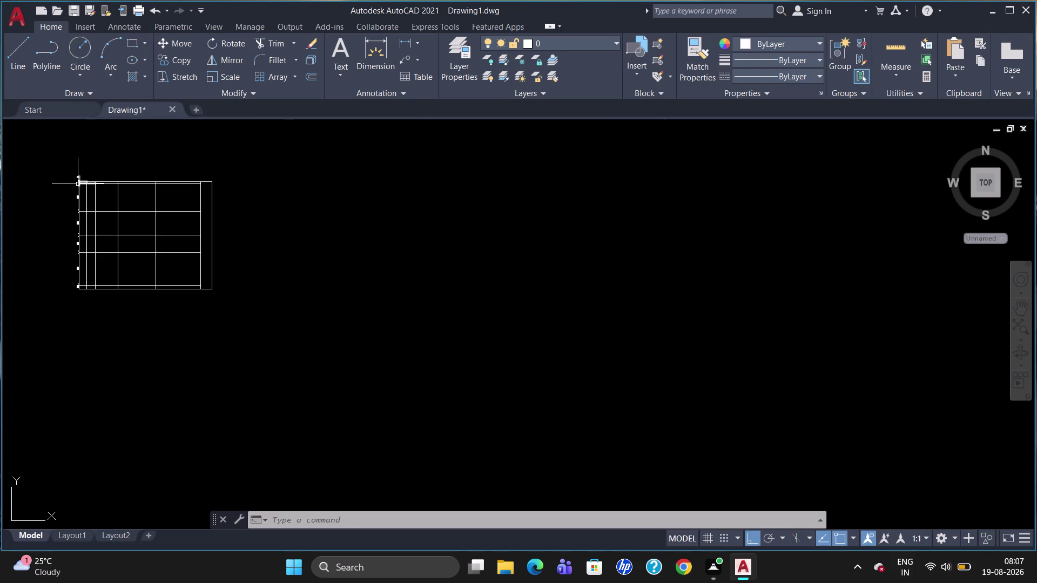
Select the left-side dimensions and erase them.
click(78, 184)
drag(81, 170, 93, 296)
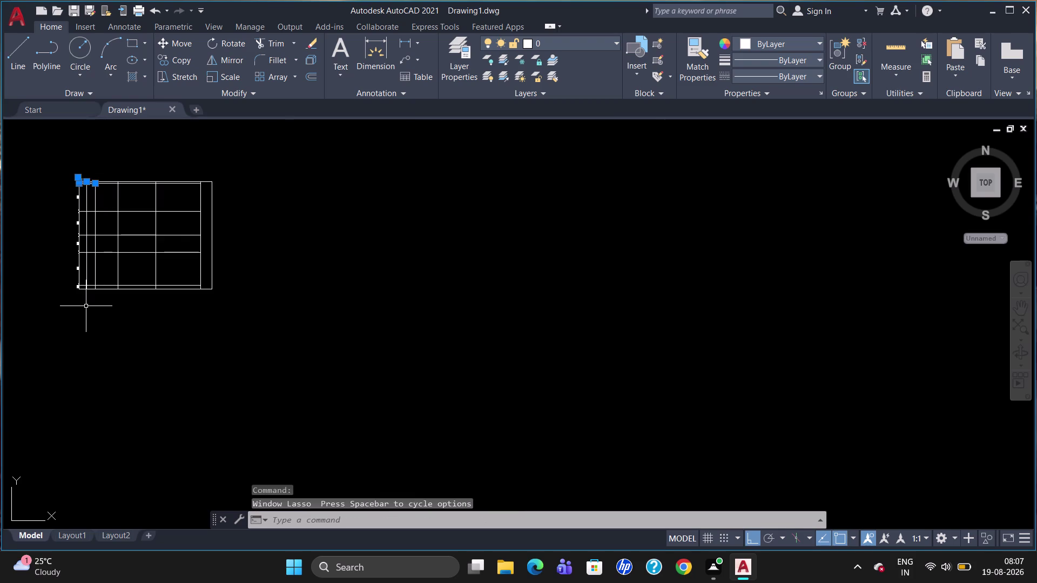
drag(86, 306, 77, 221)
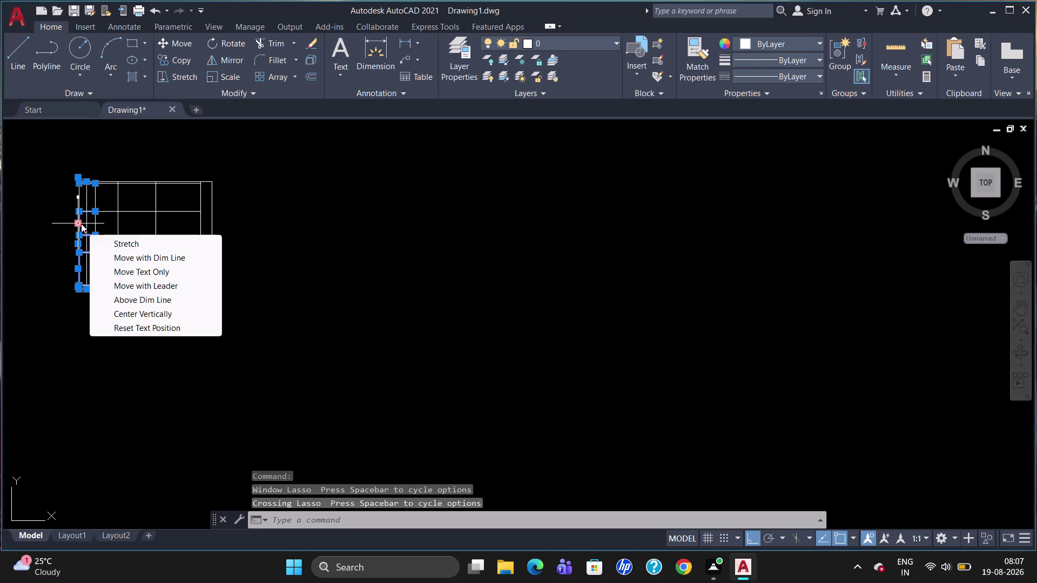
click(84, 202)
click(79, 201)
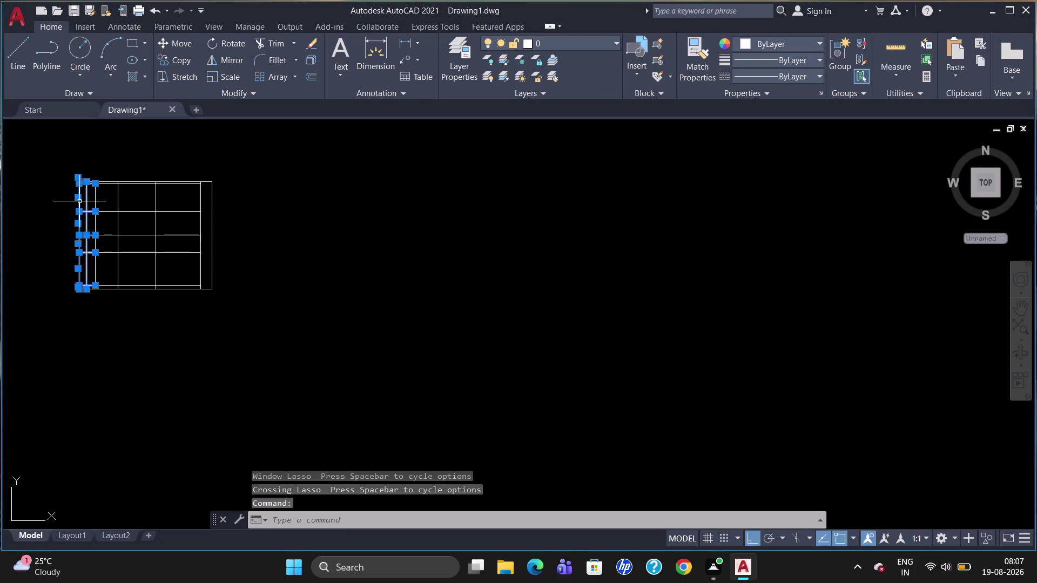
key(Delete)
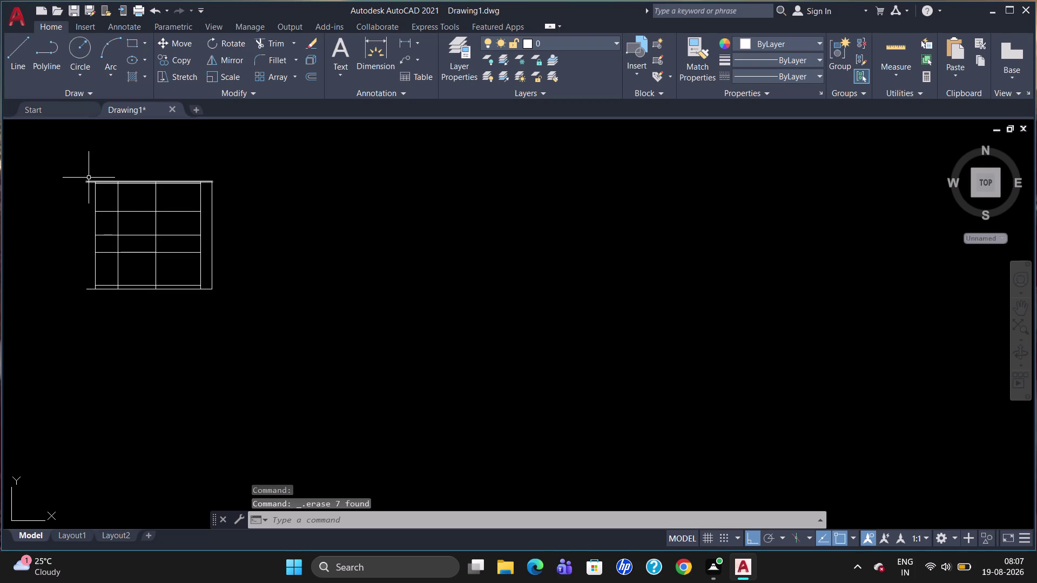
Undo the mistaken top-edge deletion and the dimension deletion with U.
scroll(up, 3)
click(89, 178)
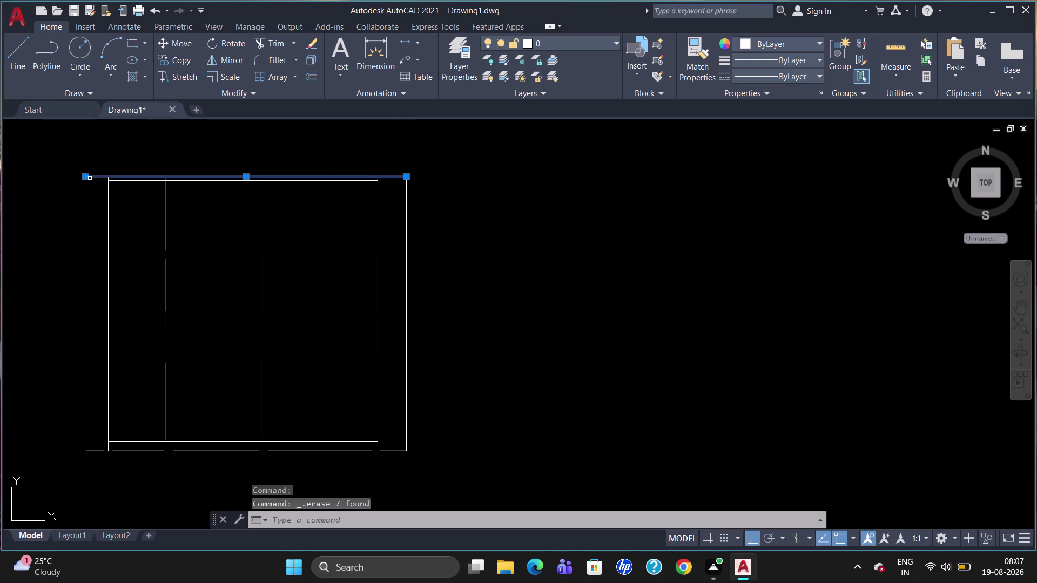
key(Delete)
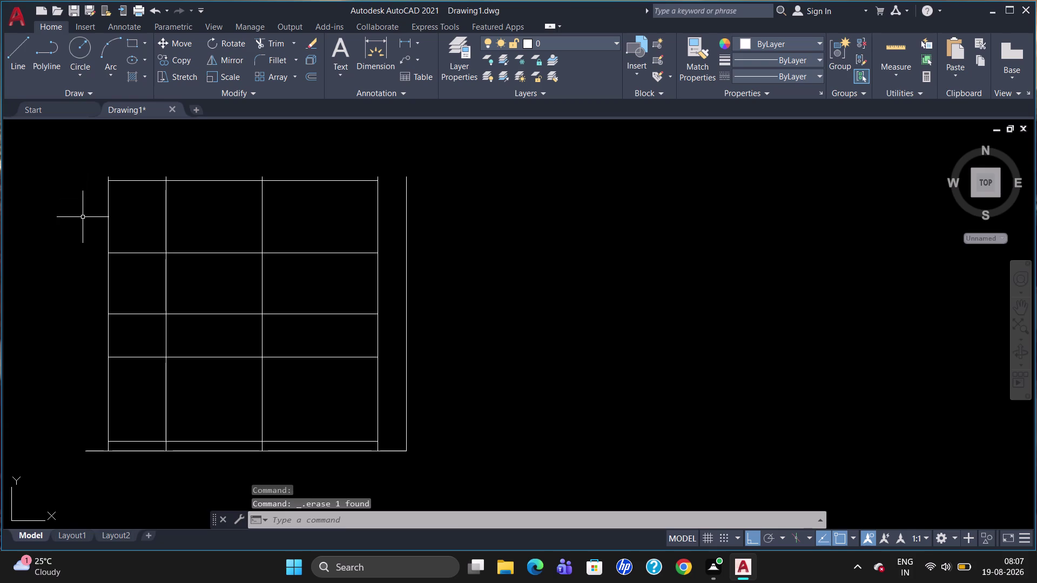
key(u)
key(Return)
key(u)
key(Return)
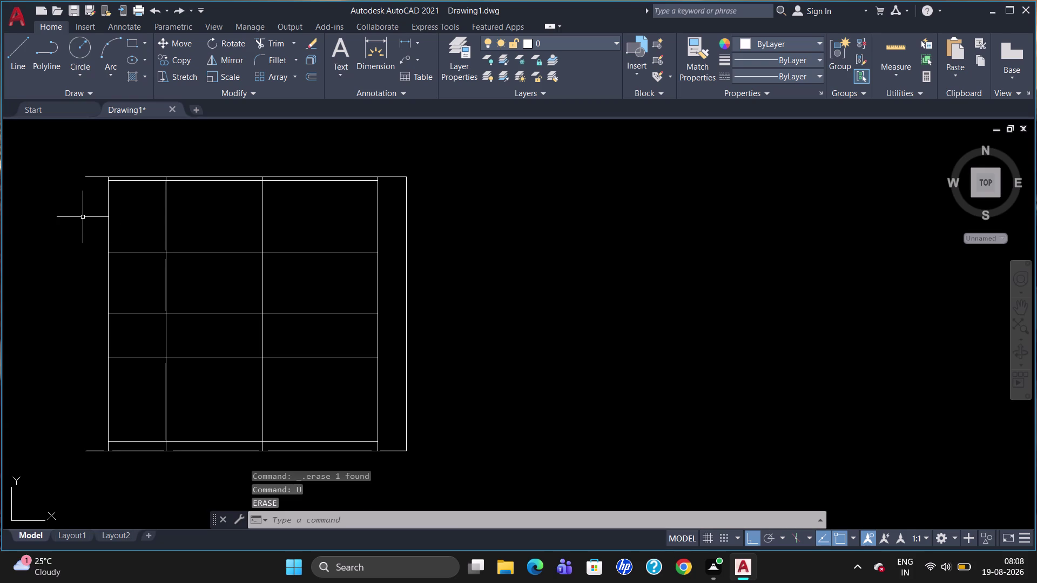
key(u)
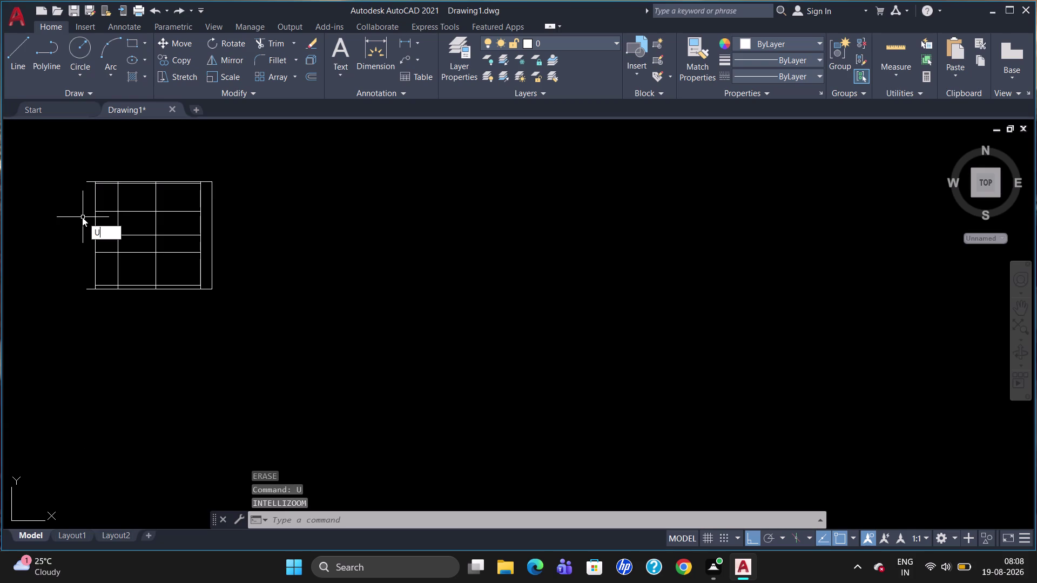
key(Return)
Select one left dimension, use Select Similar to catch all dimensions, and delete them.
scroll(up, 3)
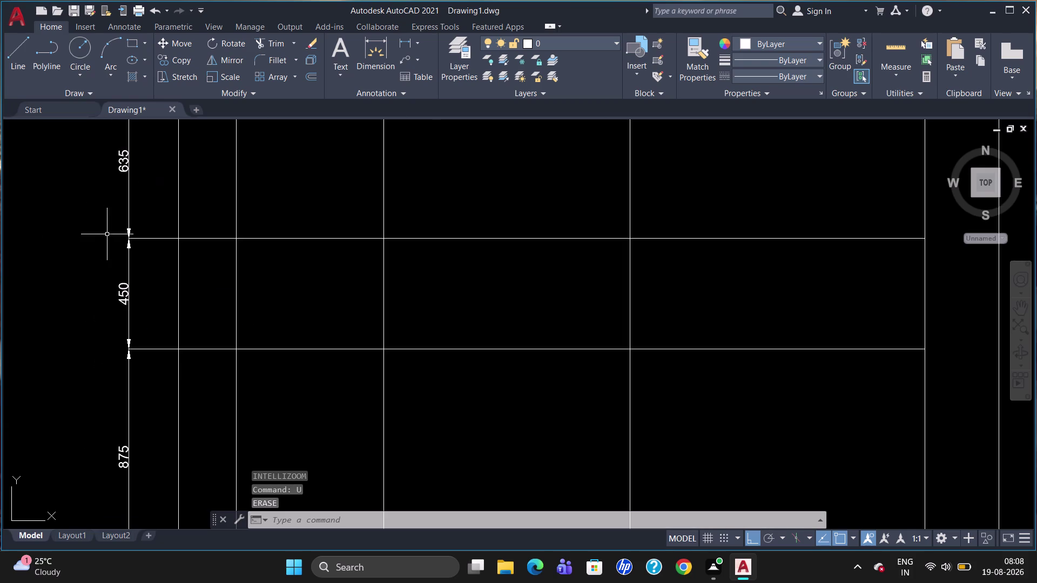
scroll(down, 3)
scroll(up, 3)
scroll(down, 3)
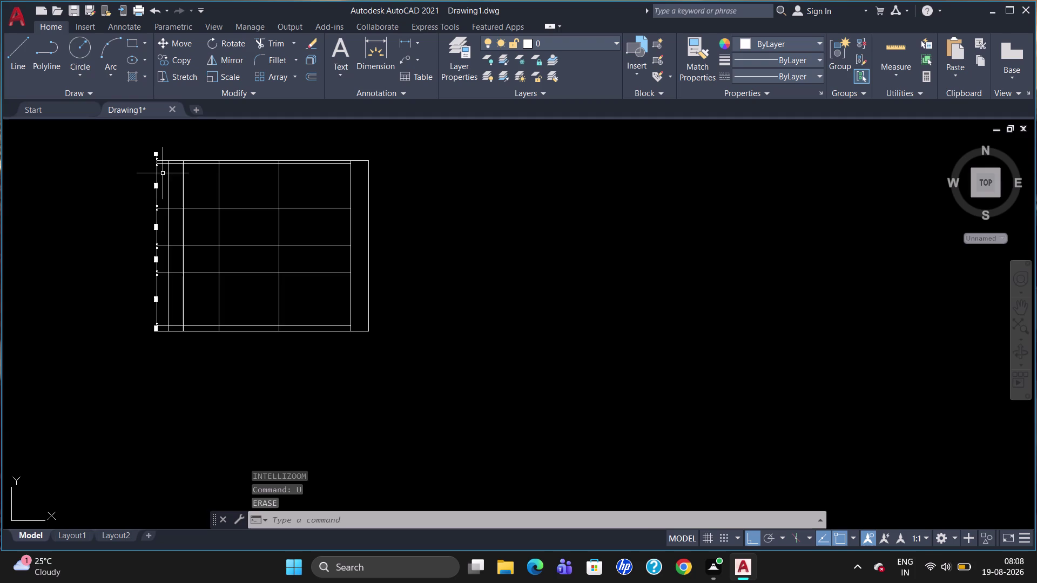
scroll(up, 3)
click(147, 212)
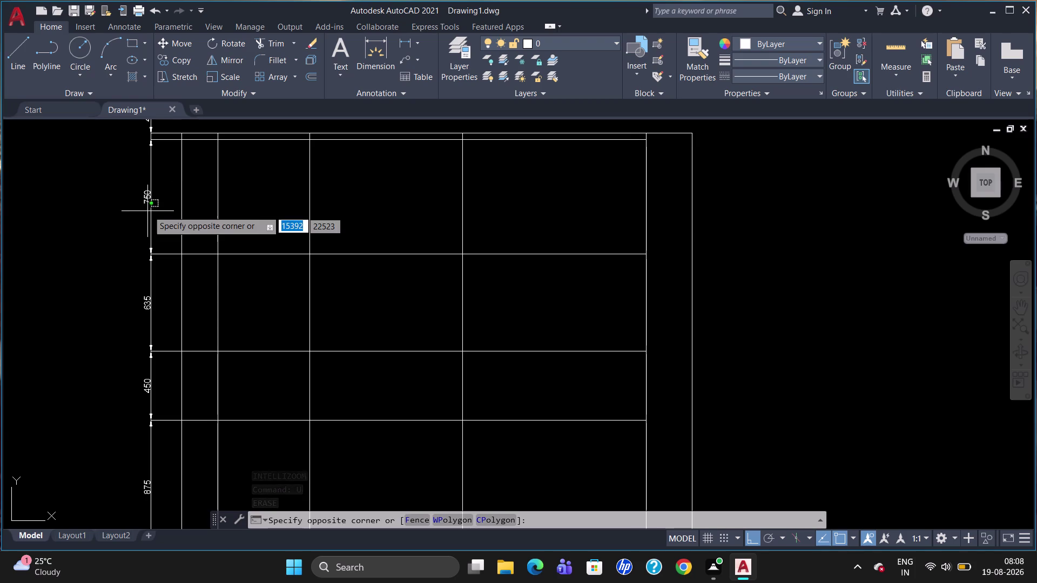
click(150, 206)
click(149, 199)
right_click(149, 198)
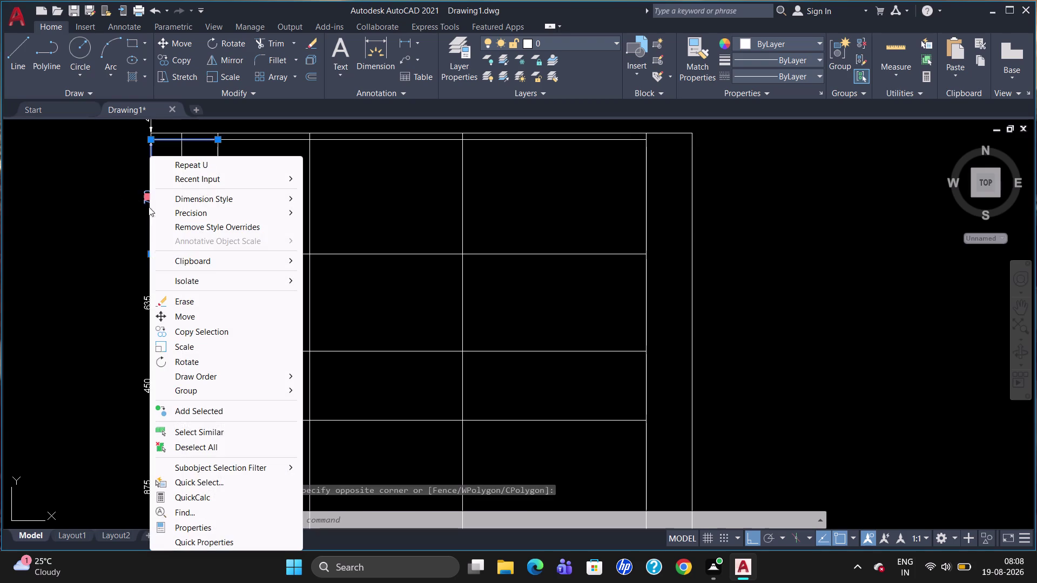
click(195, 434)
key(Delete)
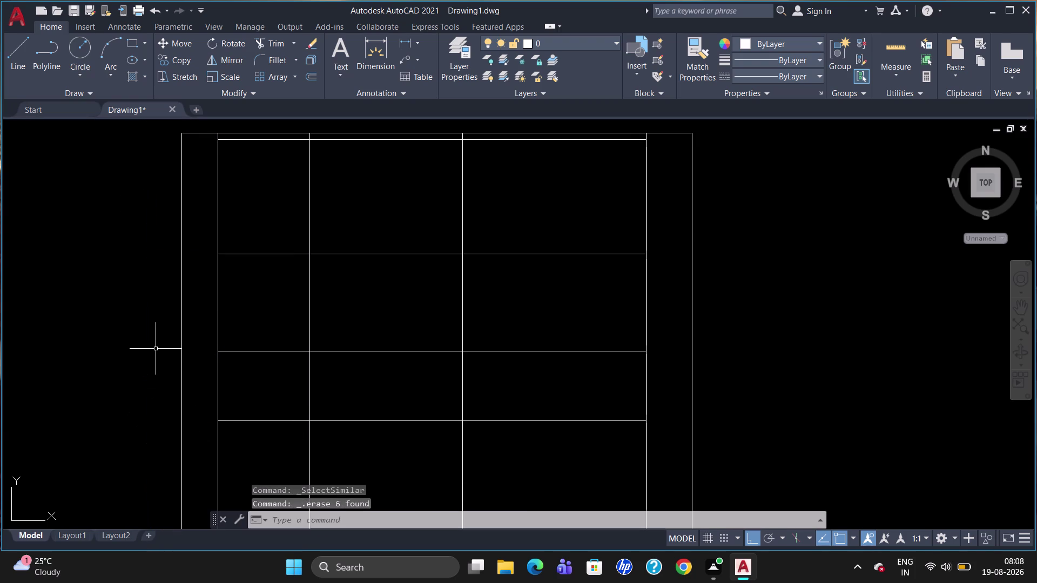
scroll(down, 3)
scroll(up, 3)
scroll(down, 3)
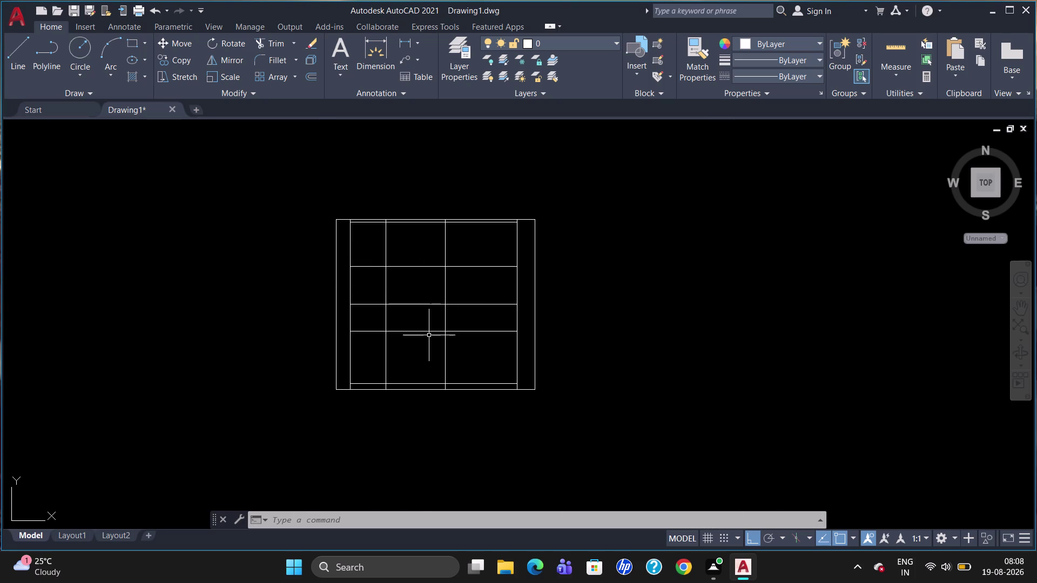
Trim shelf segments in the right bay, then cancel the unfinished trim.
text(TR)
key(Return)
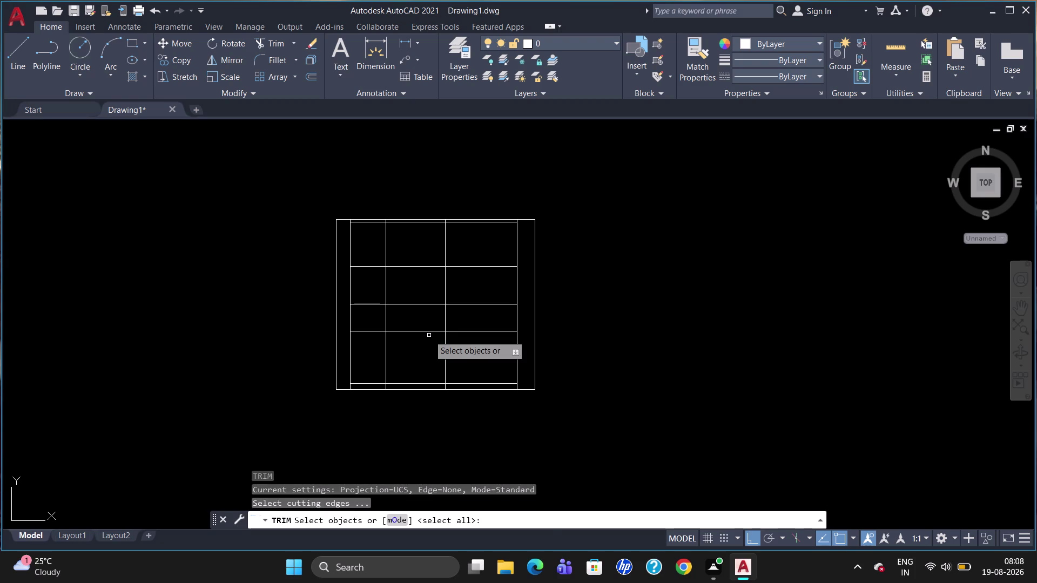
key(Return)
drag(477, 244, 478, 249)
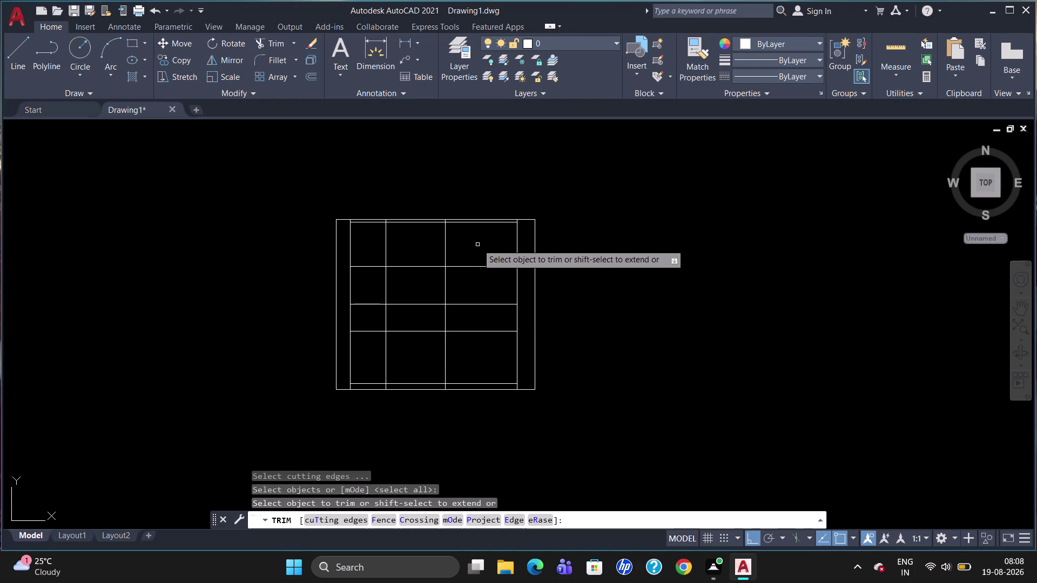
drag(477, 249, 487, 355)
click(486, 354)
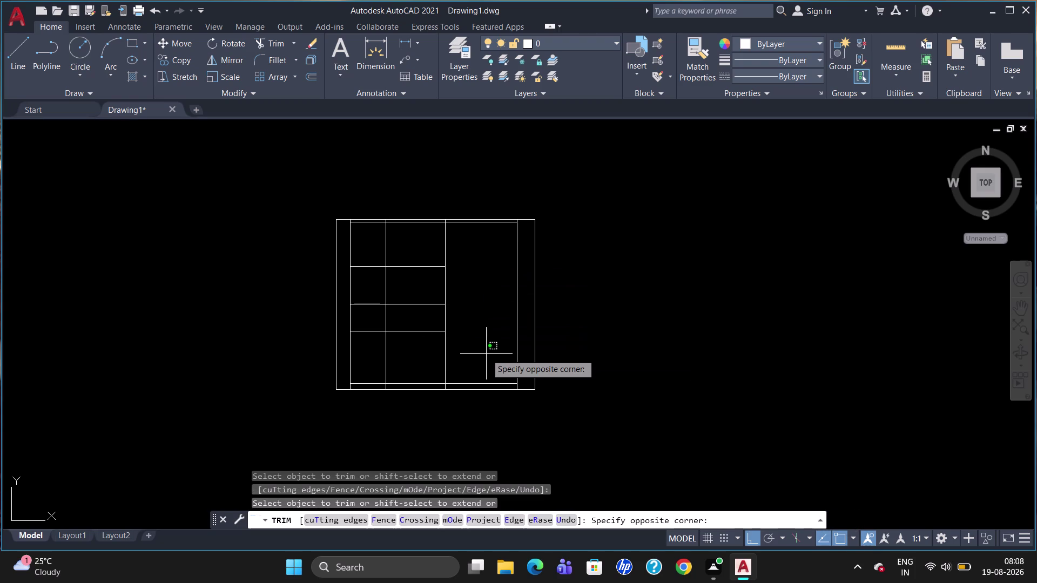
click(414, 296)
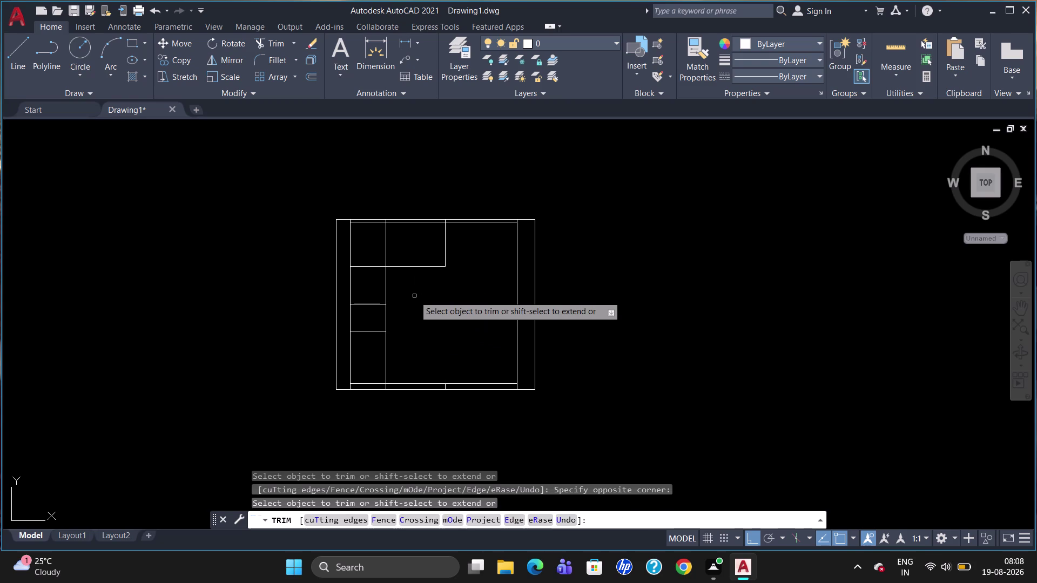
key(Escape)
Retry TRIM on the bottom-rail stub, then stop trimming.
text(T)
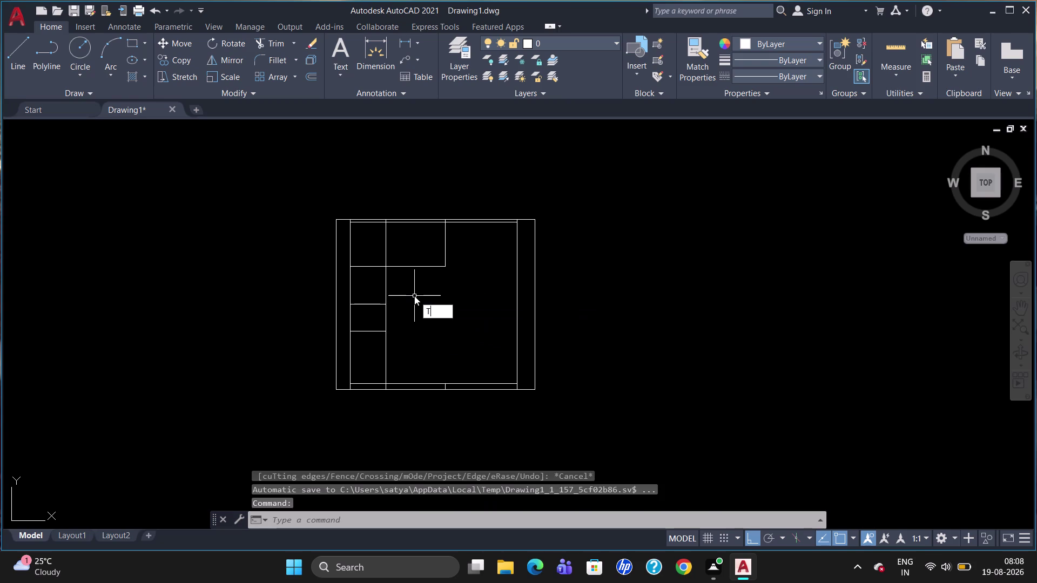
text(R)
key(Return)
key(Return)
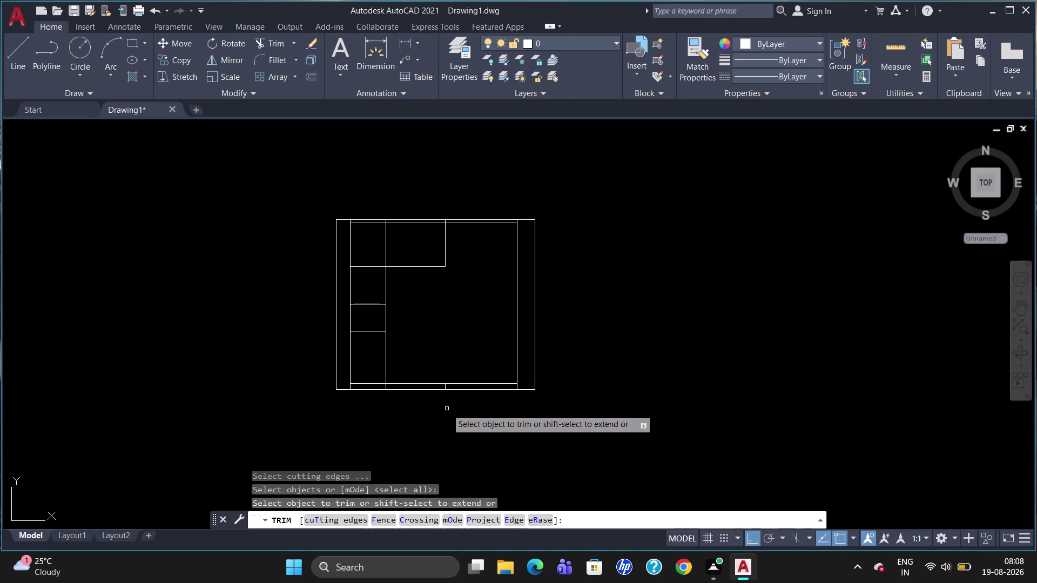
click(446, 387)
scroll(up, 3)
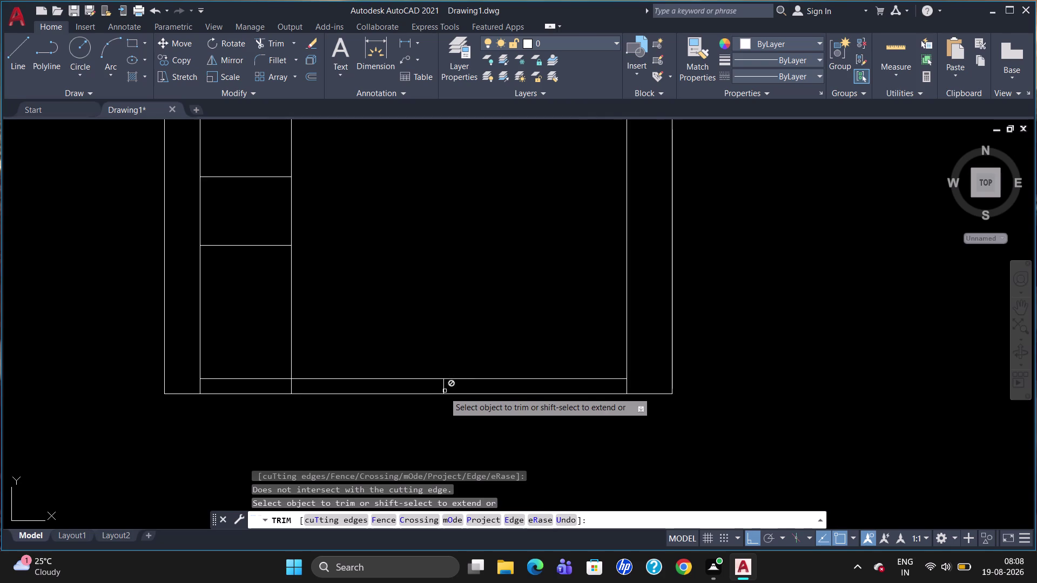
key(Escape)
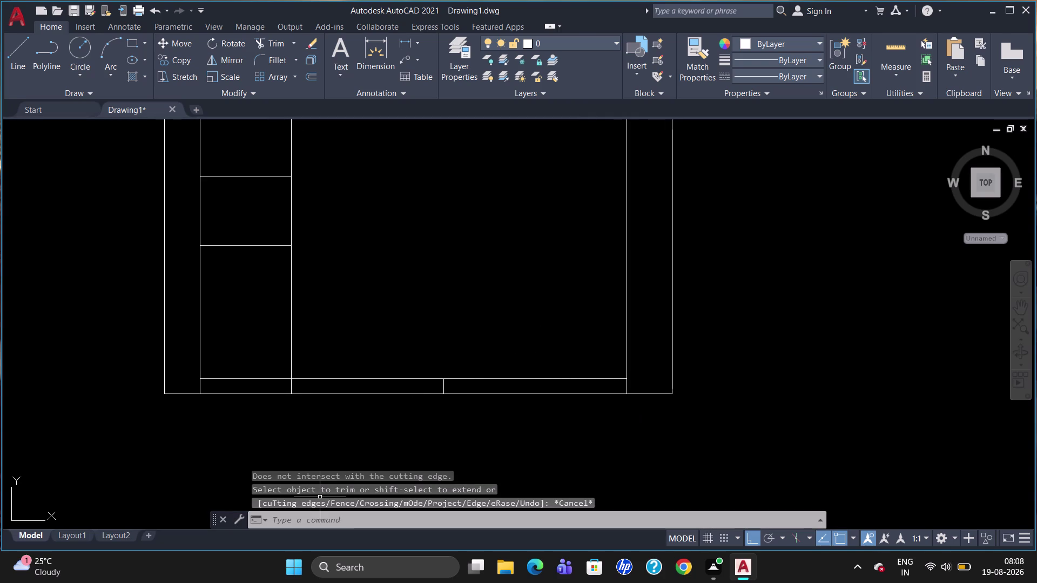
Select and delete the short vertical stub in the bottom rail.
click(444, 384)
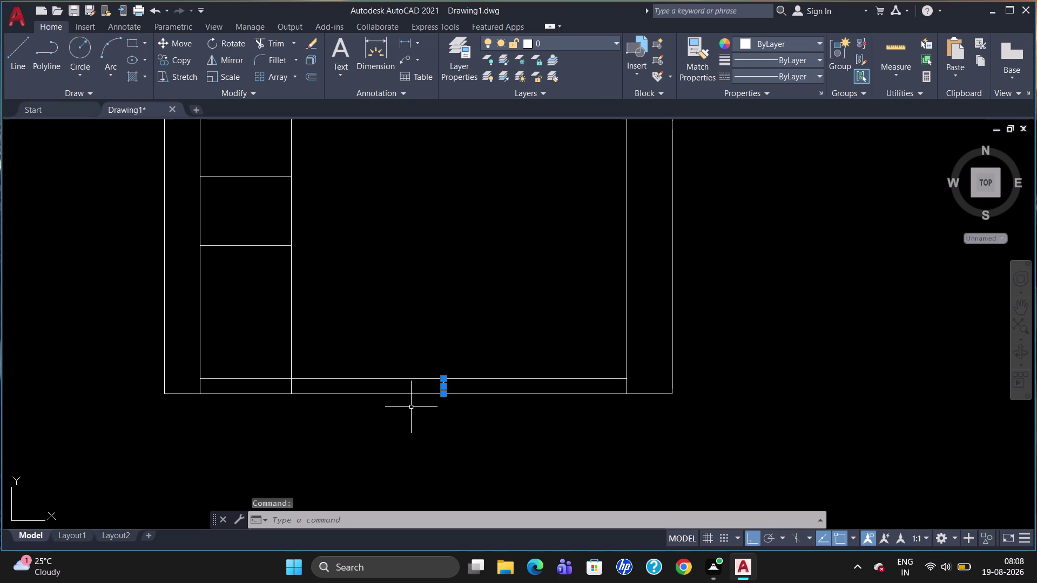
key(Delete)
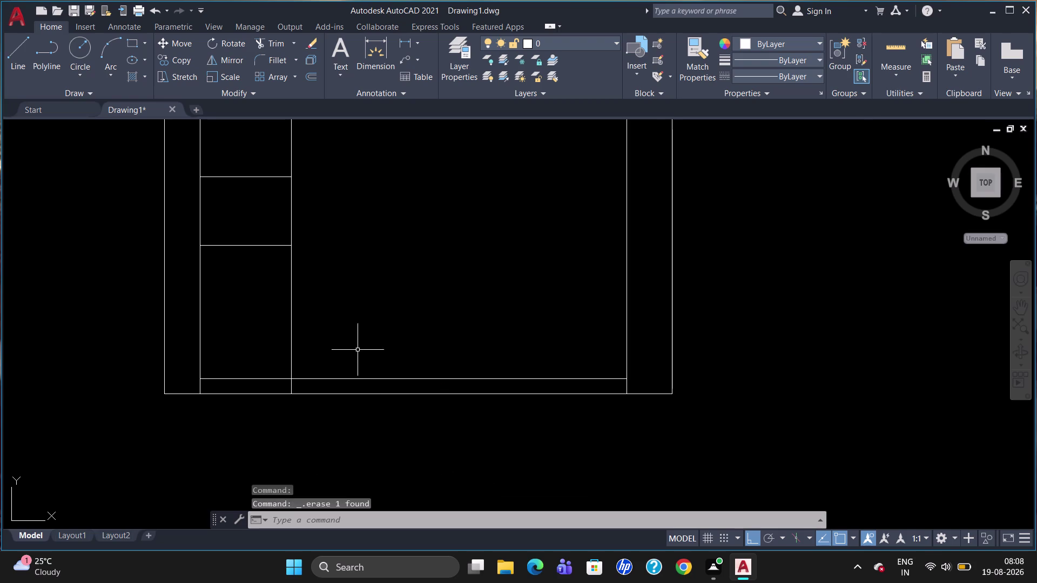
scroll(up, 3)
scroll(down, 3)
Offset the left panel's inner vertical line 50 units to the right.
scroll(up, 3)
scroll(down, 3)
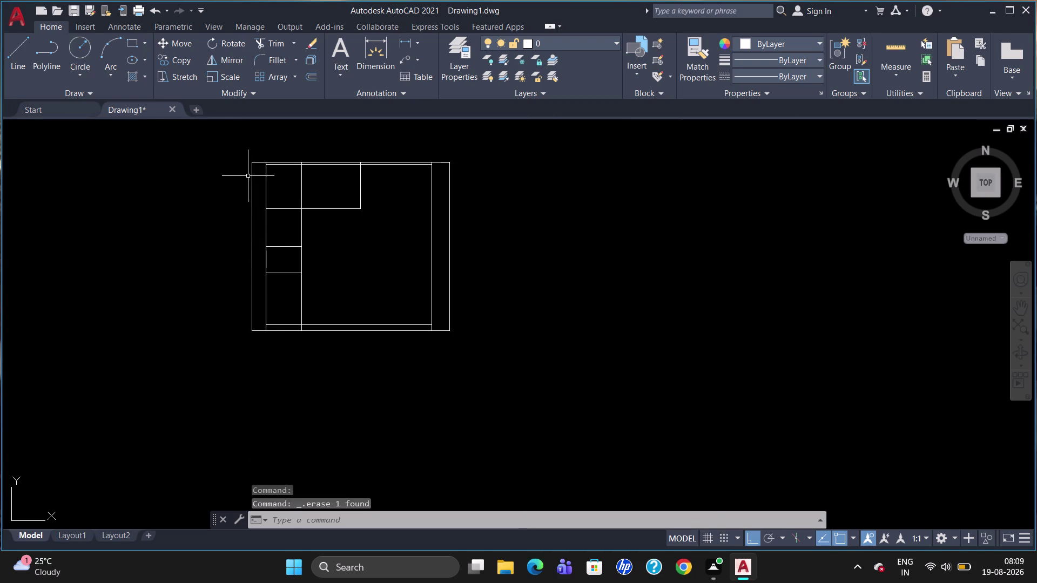
scroll(up, 3)
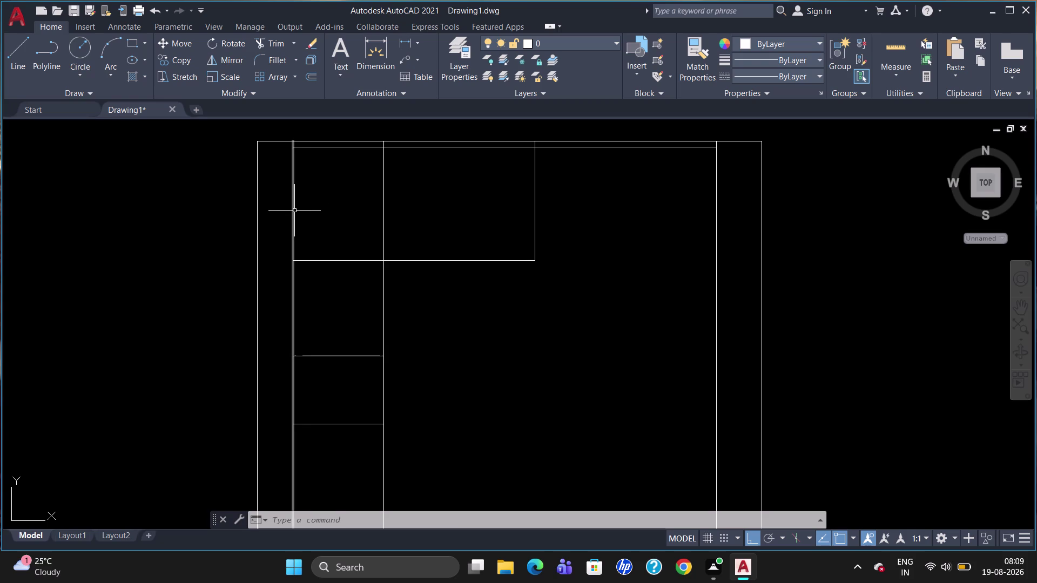
key(o)
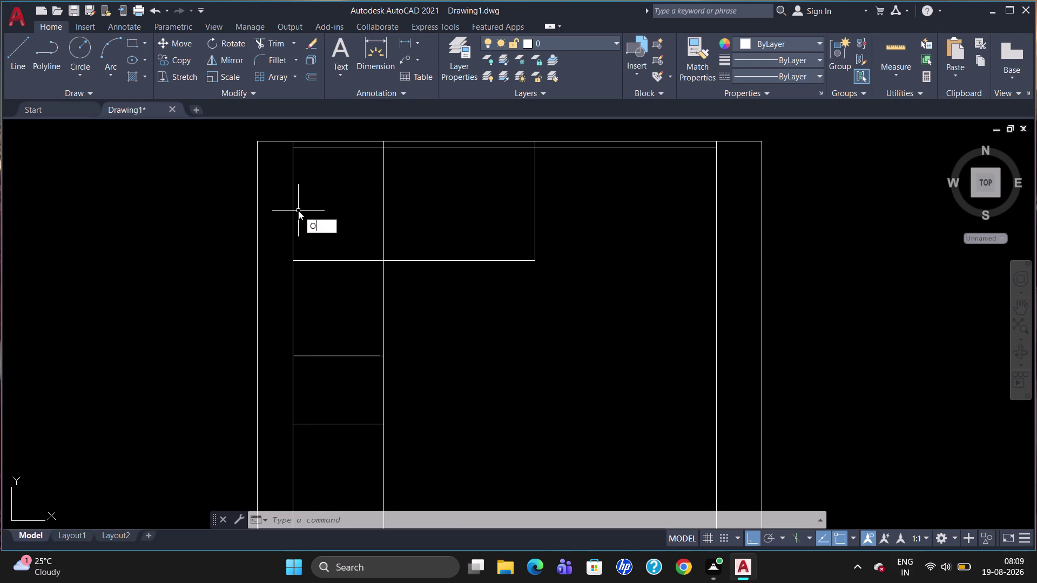
key(Return)
text(50)
key(Return)
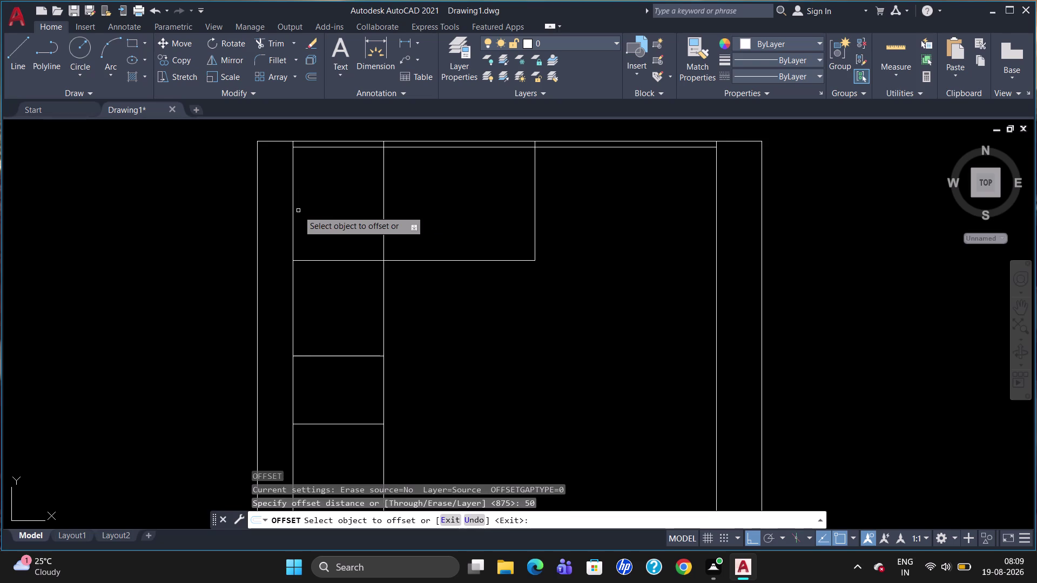
click(294, 217)
click(305, 220)
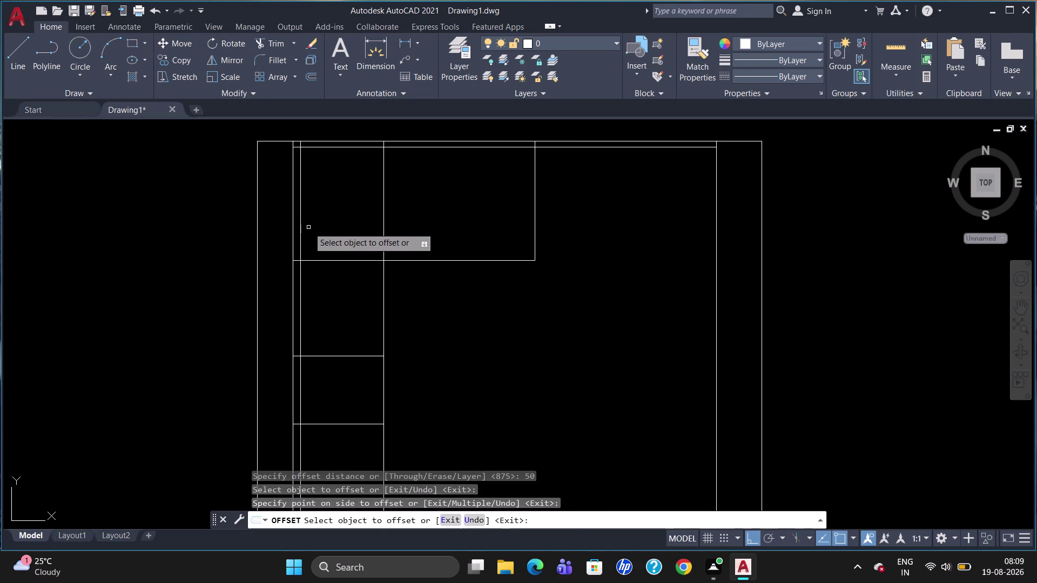
key(Escape)
Place a trial 29 linear dimension above the cabinet, then delete it.
text(D)
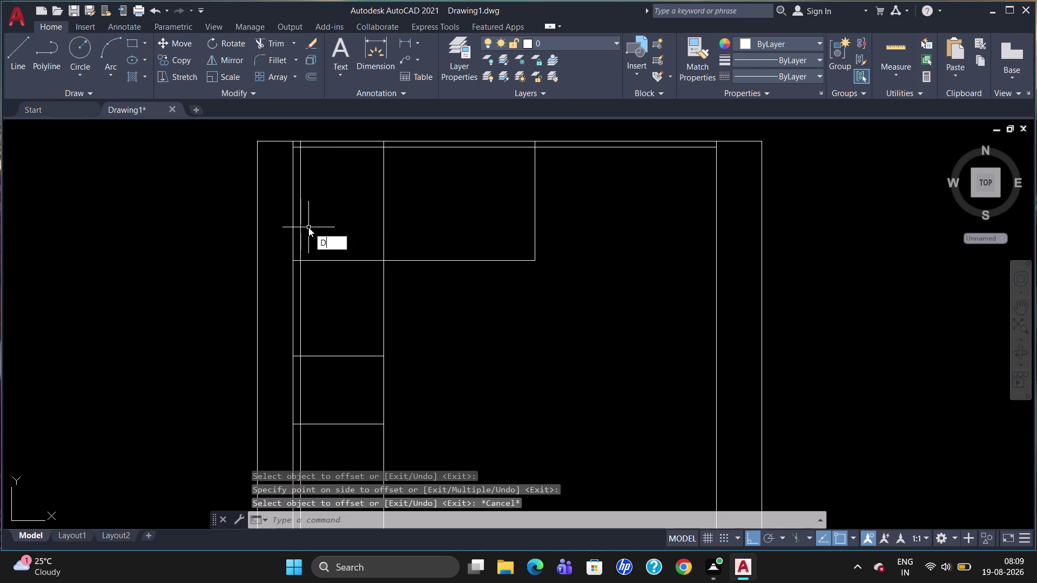
text(LI)
key(Return)
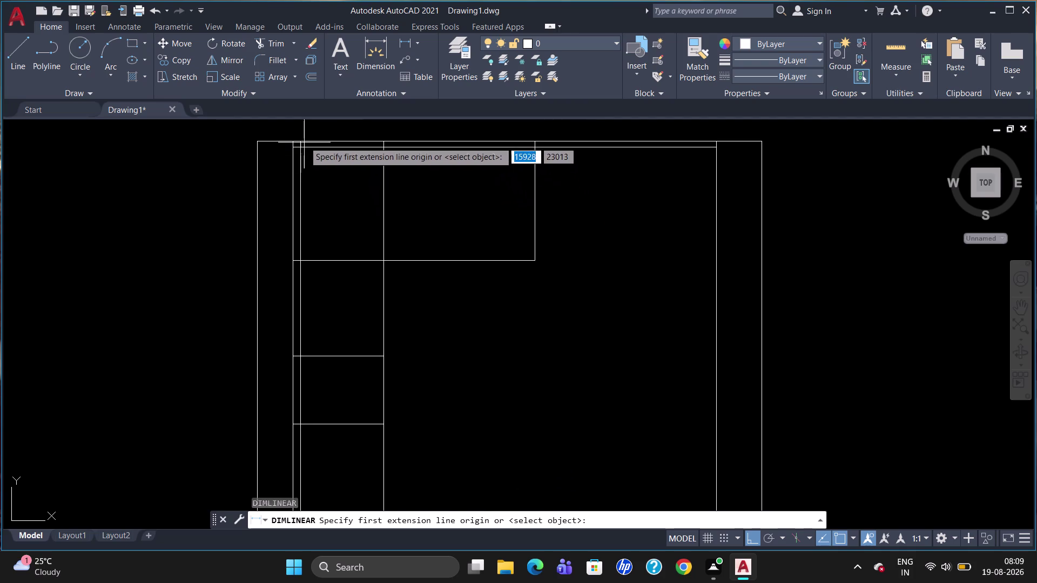
click(303, 140)
click(298, 142)
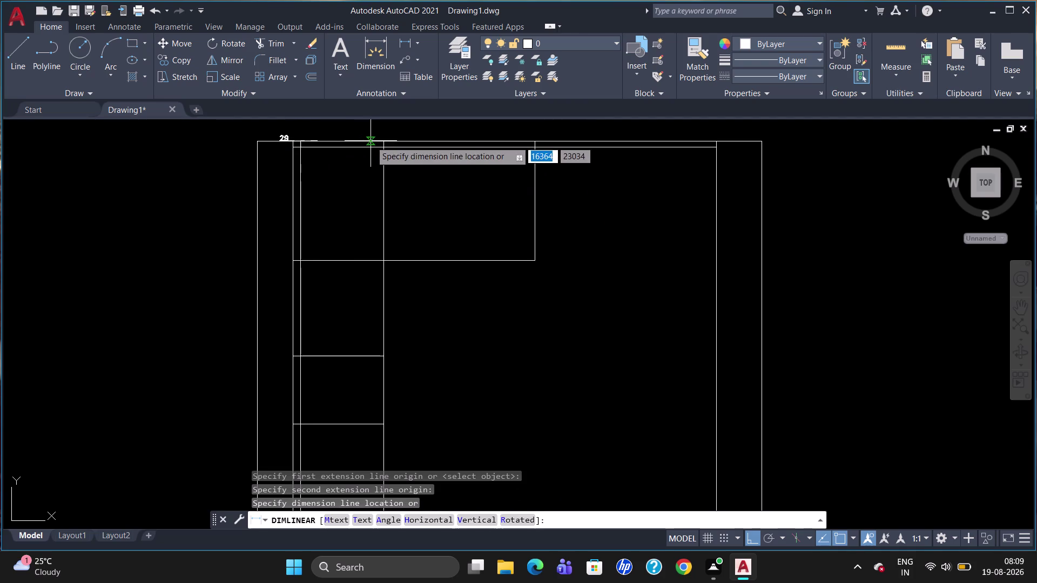
click(382, 139)
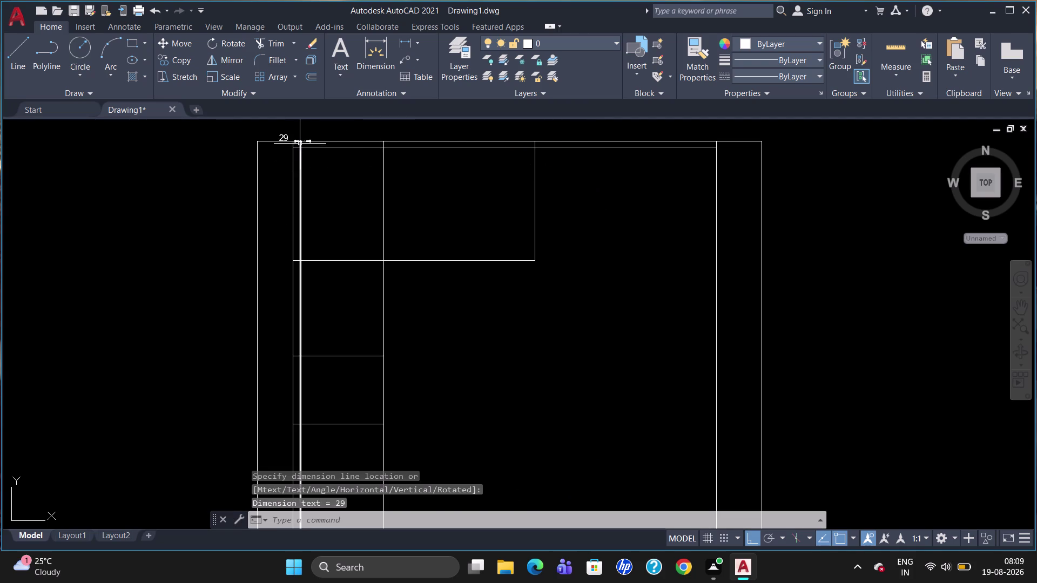
click(299, 143)
key(Delete)
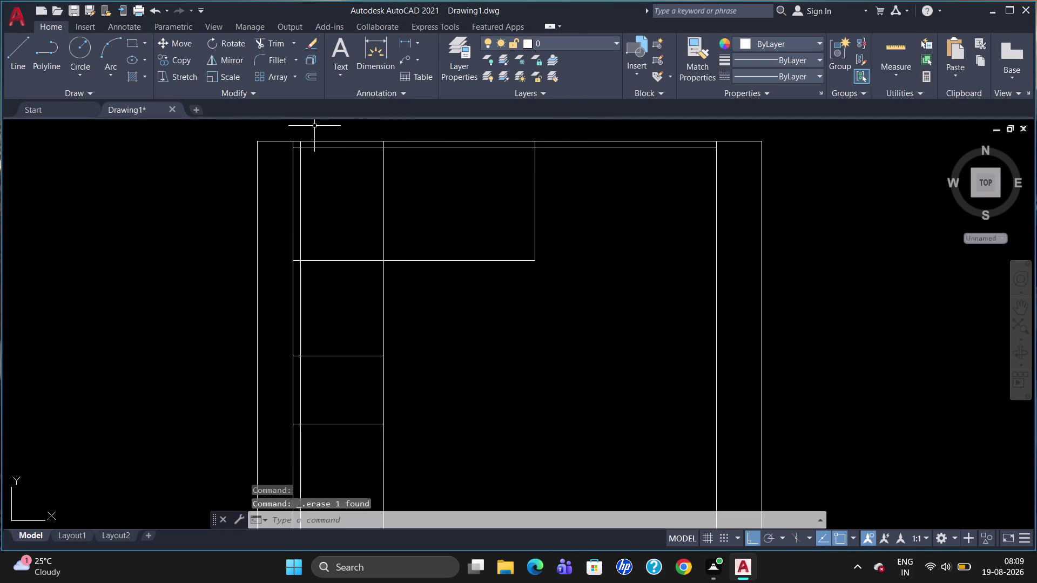
Place a trial 550 dimension from the top-left to the divider, then delete it.
text(DLI)
key(Return)
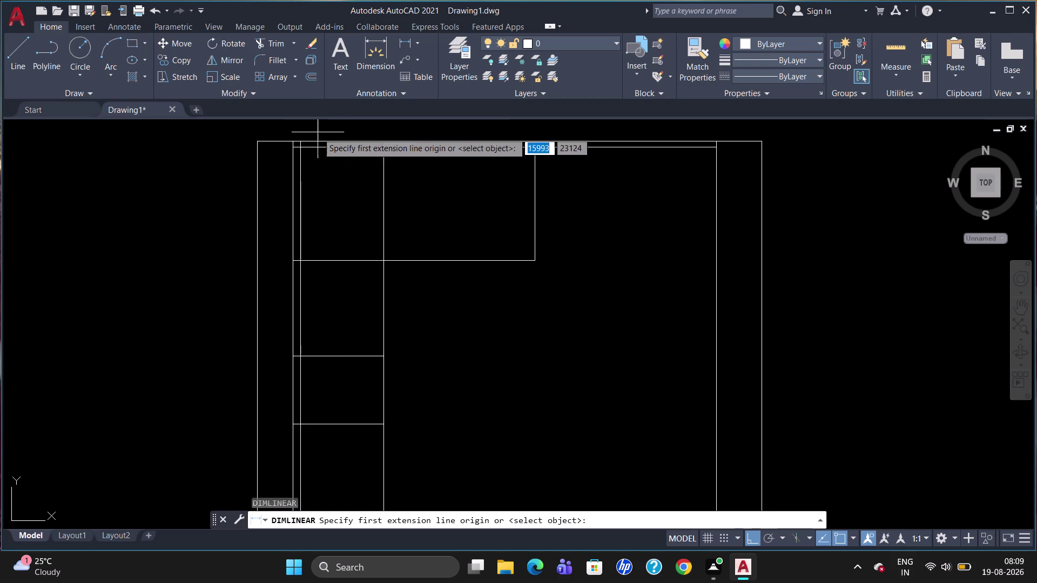
click(304, 142)
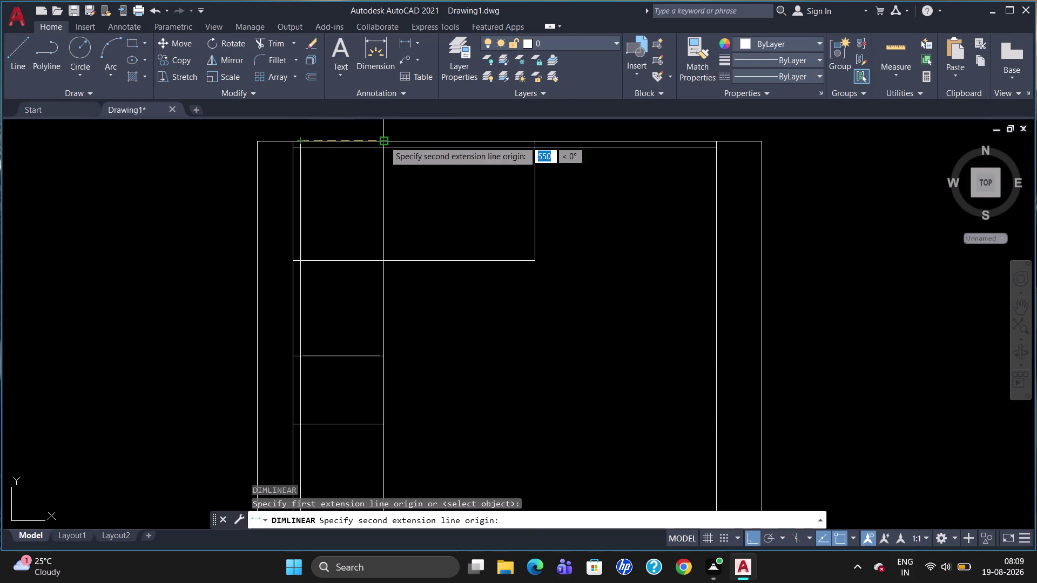
click(384, 141)
click(384, 134)
click(365, 134)
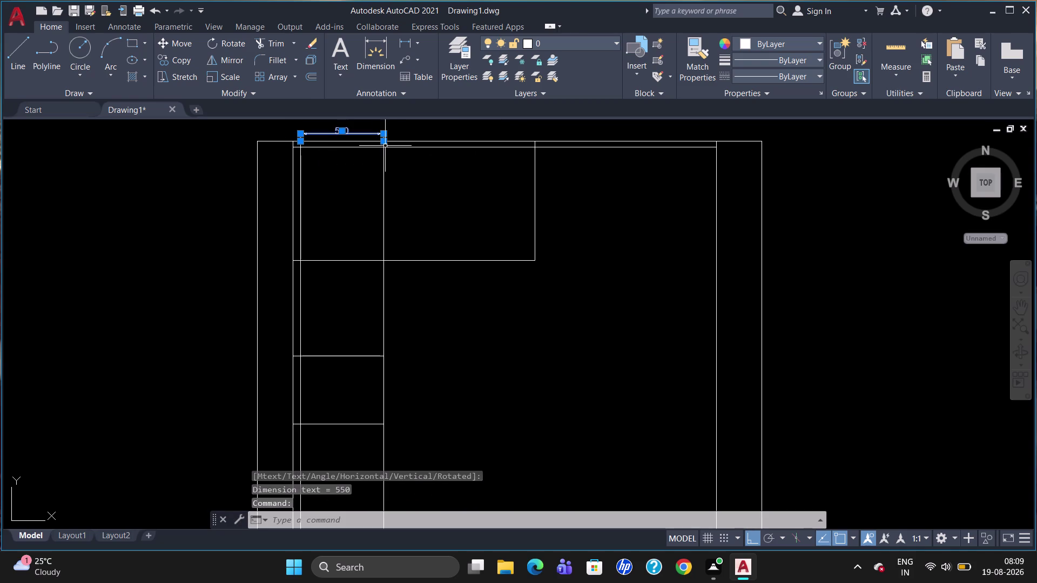
key(Delete)
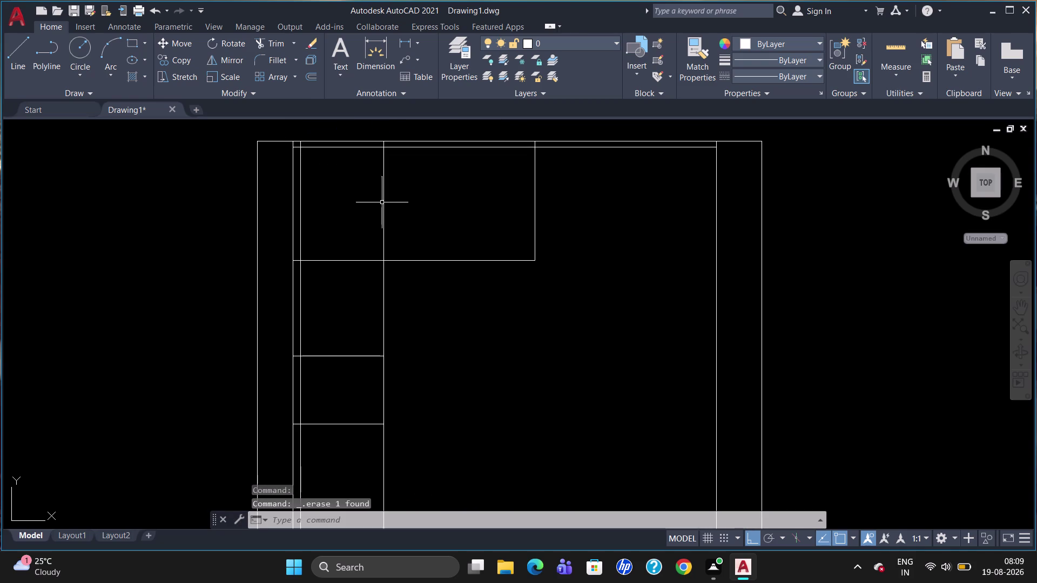
Delete the two interior vertical divider lines.
click(382, 203)
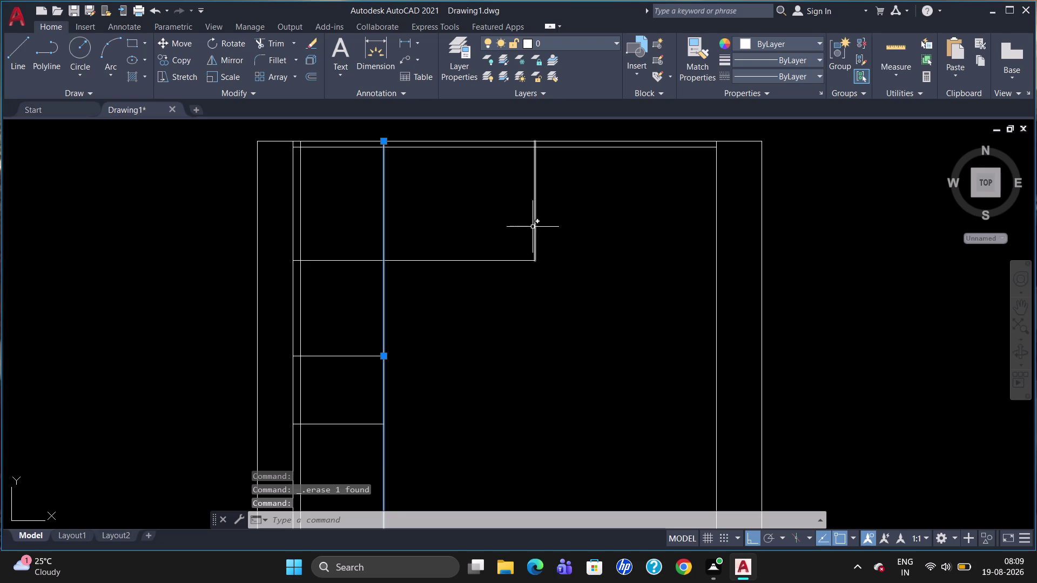
click(534, 225)
key(Delete)
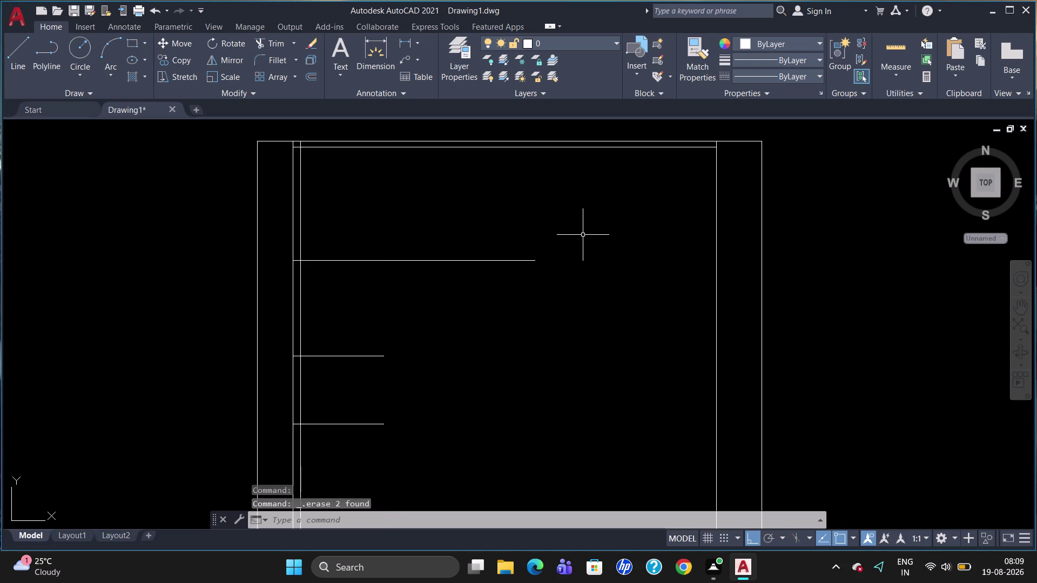
key(o)
key(Return)
Offset the inner left line 600 units to the right as a full-height divider.
key(6)
text(0)
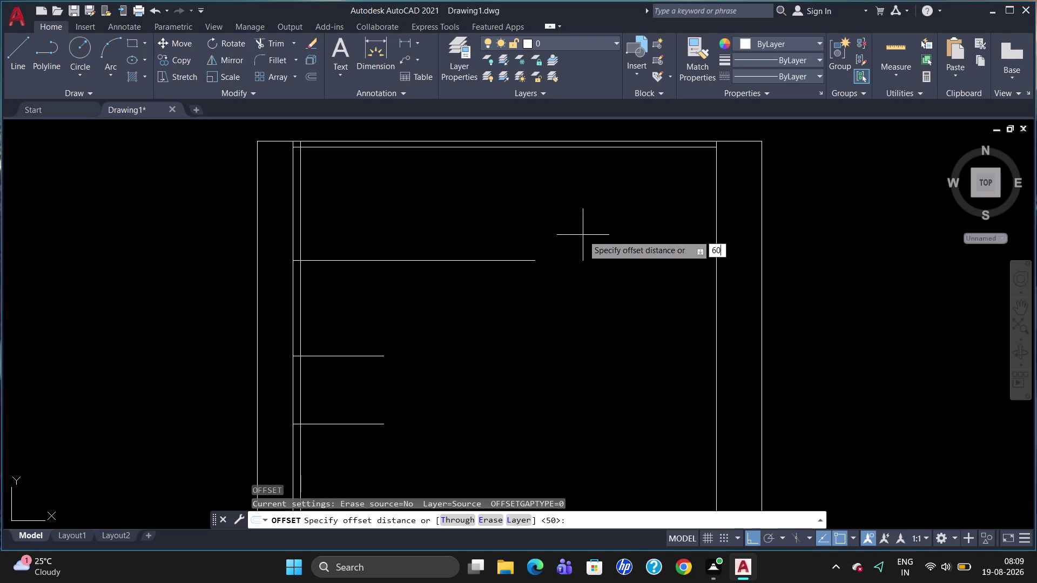
text(0)
key(Return)
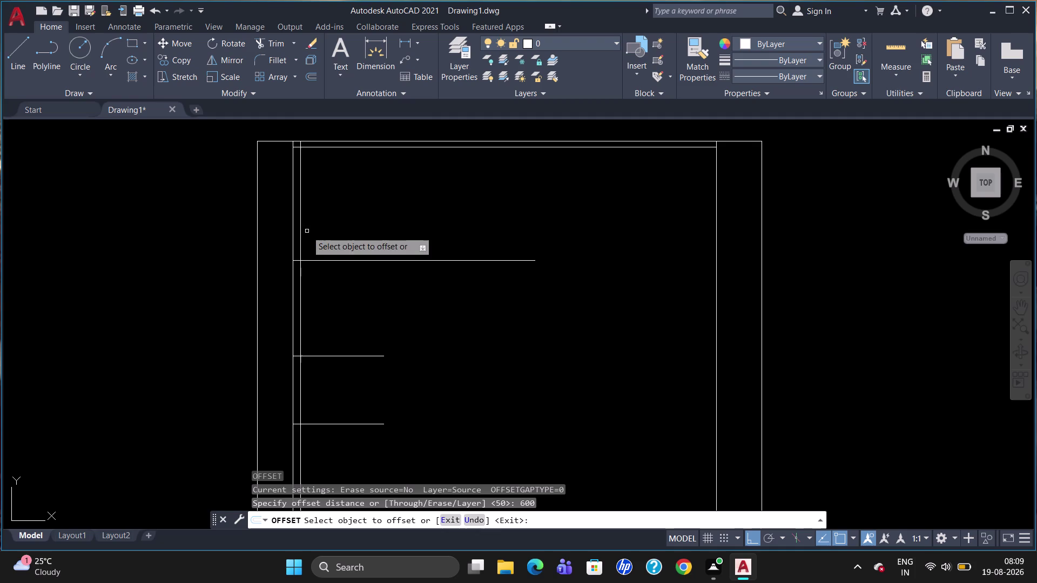
click(301, 231)
click(392, 225)
Offset the 600 divider a further 1000 units to the right for a second divider.
click(392, 225)
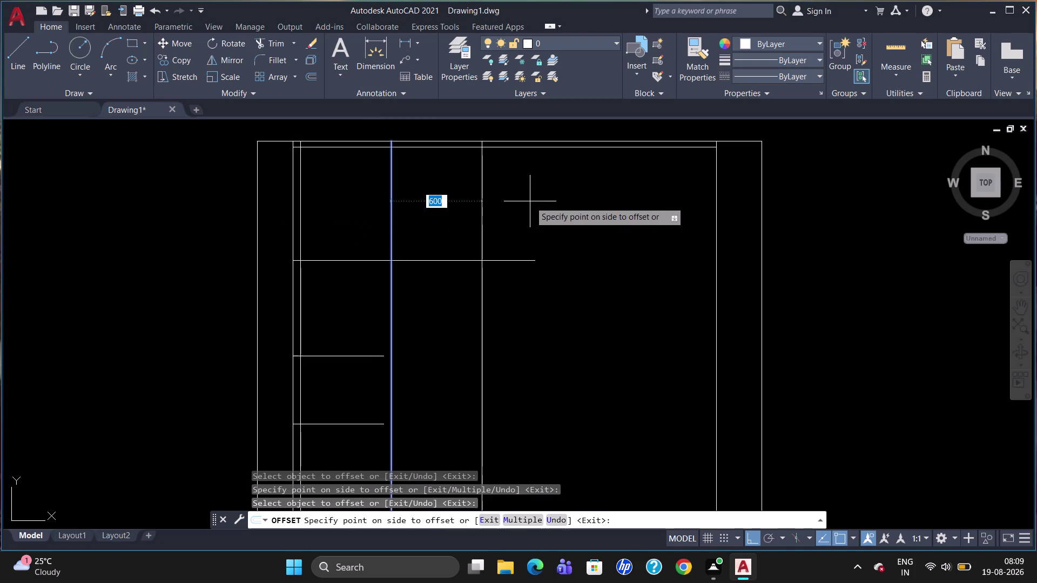
key(1)
text(00)
key(Return)
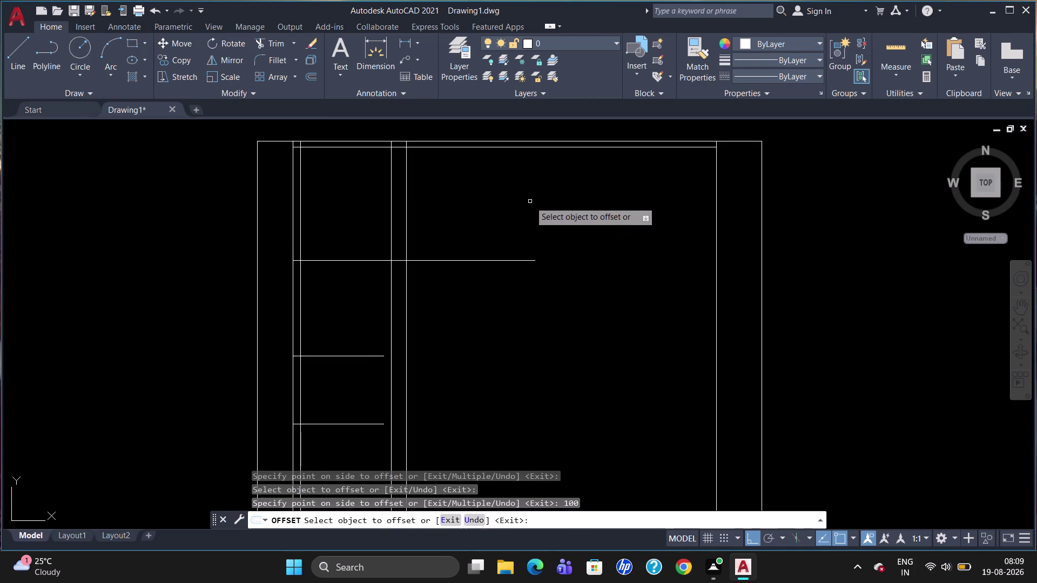
click(391, 242)
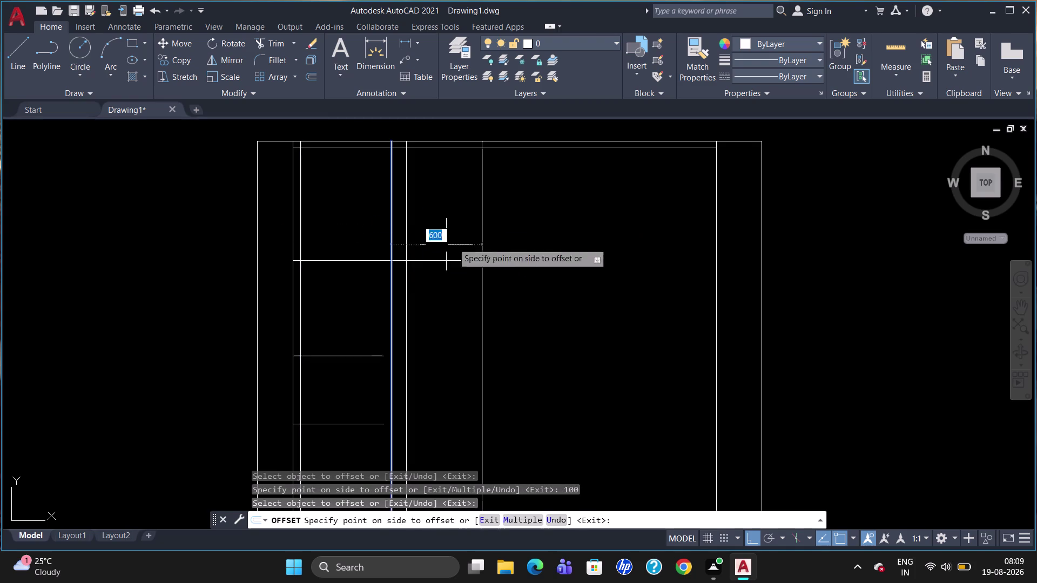
text(1000)
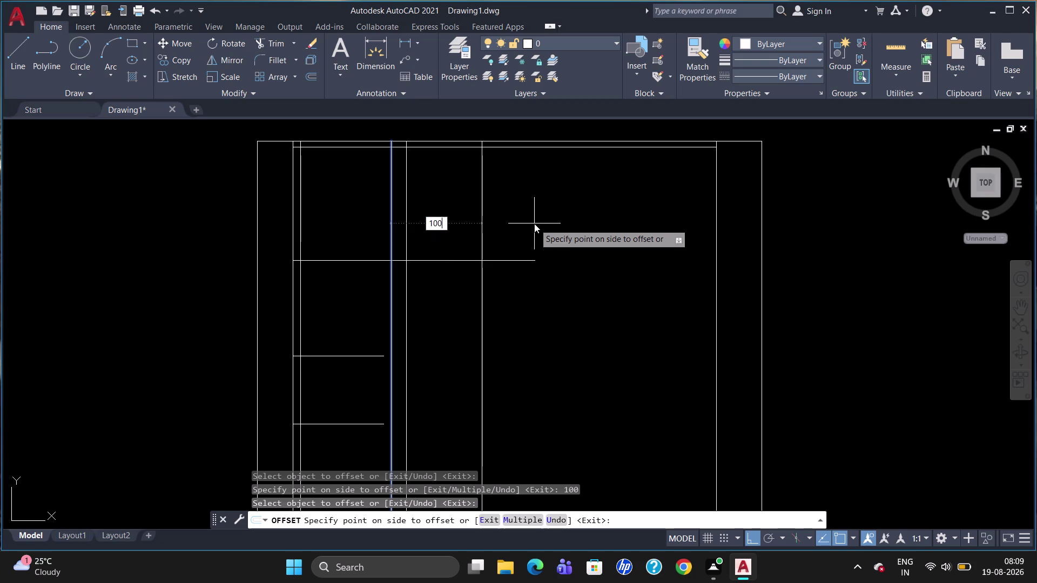
key(Return)
key(Escape)
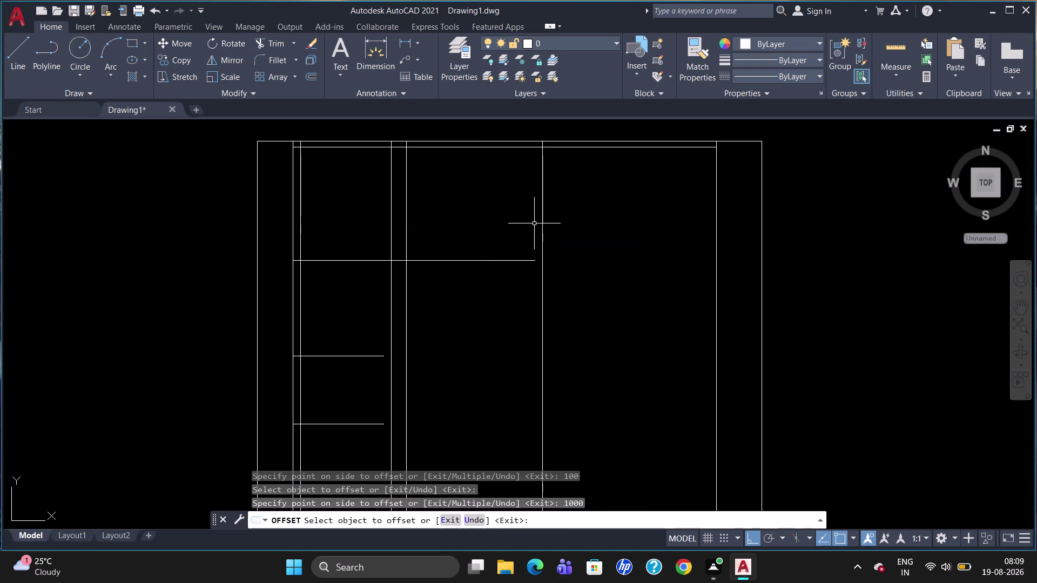
Erase the stray line offset 100 units from the 600 divider.
click(406, 234)
key(Delete)
scroll(down, 3)
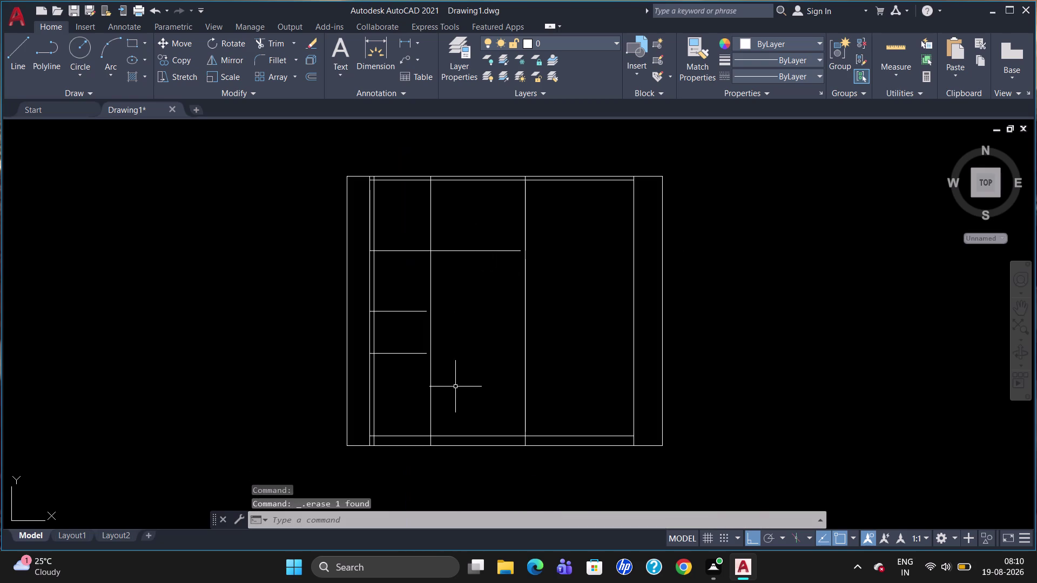
Extend the upper, middle and lower short shelf lines to the two vertical dividers.
key(e)
key(x)
key(Return)
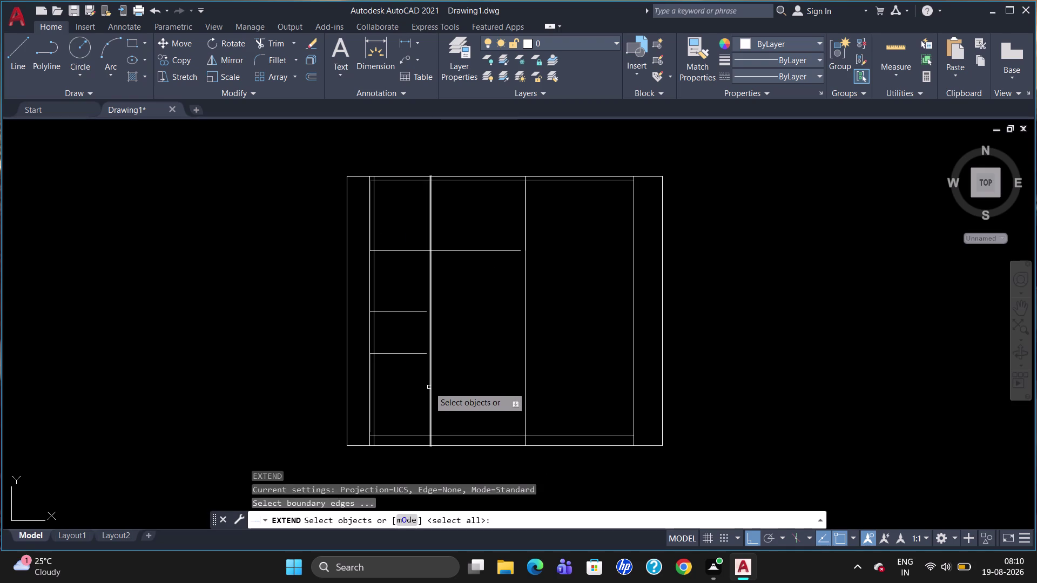
click(429, 387)
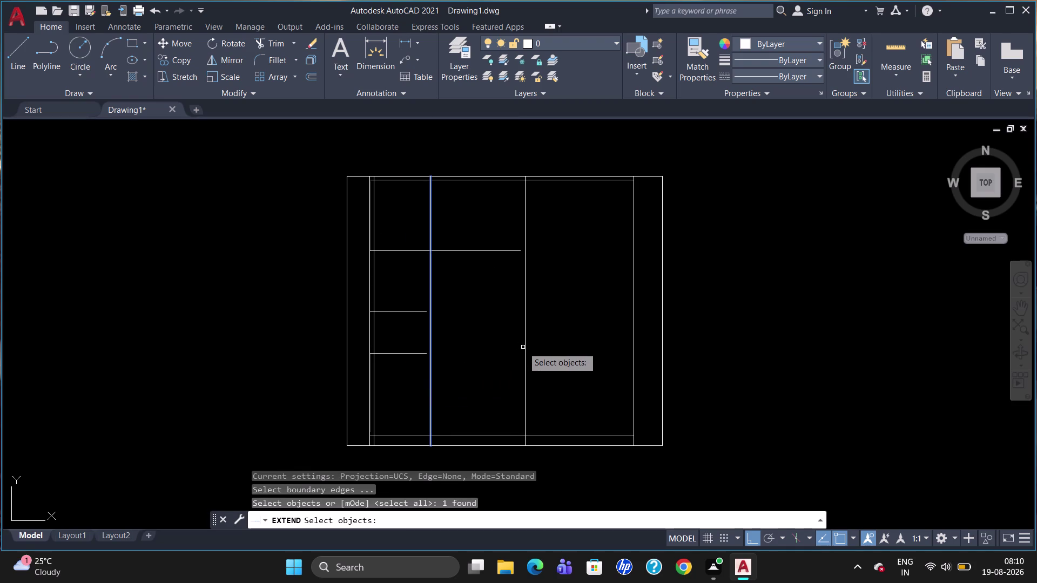
click(525, 347)
key(Return)
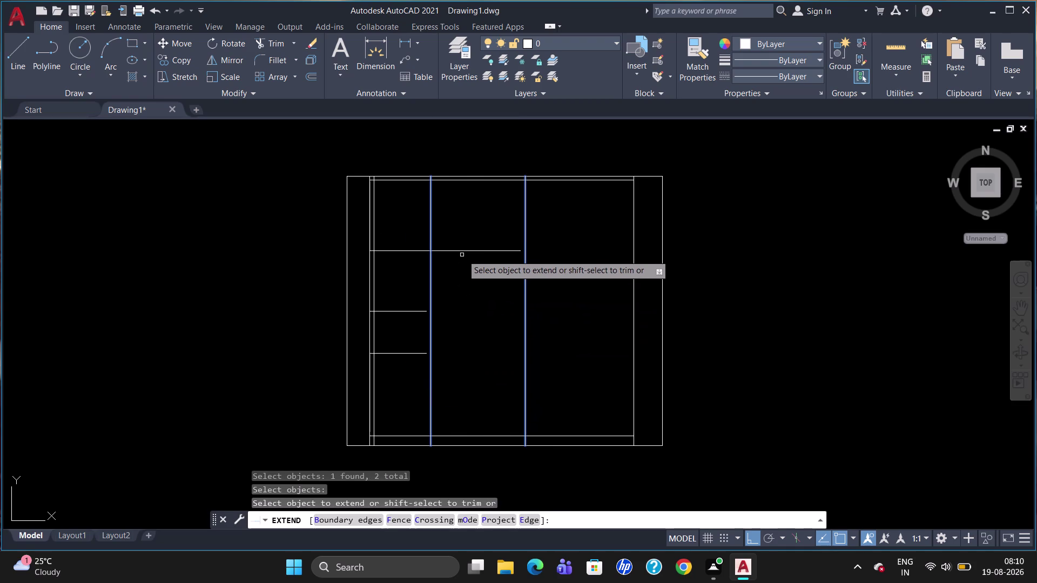
click(467, 253)
click(408, 311)
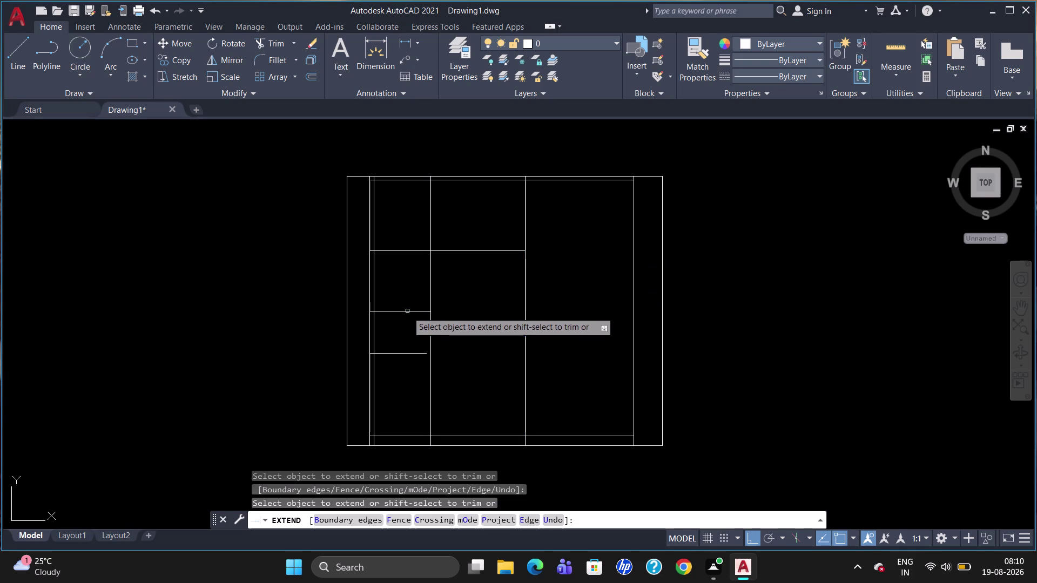
click(413, 355)
key(Escape)
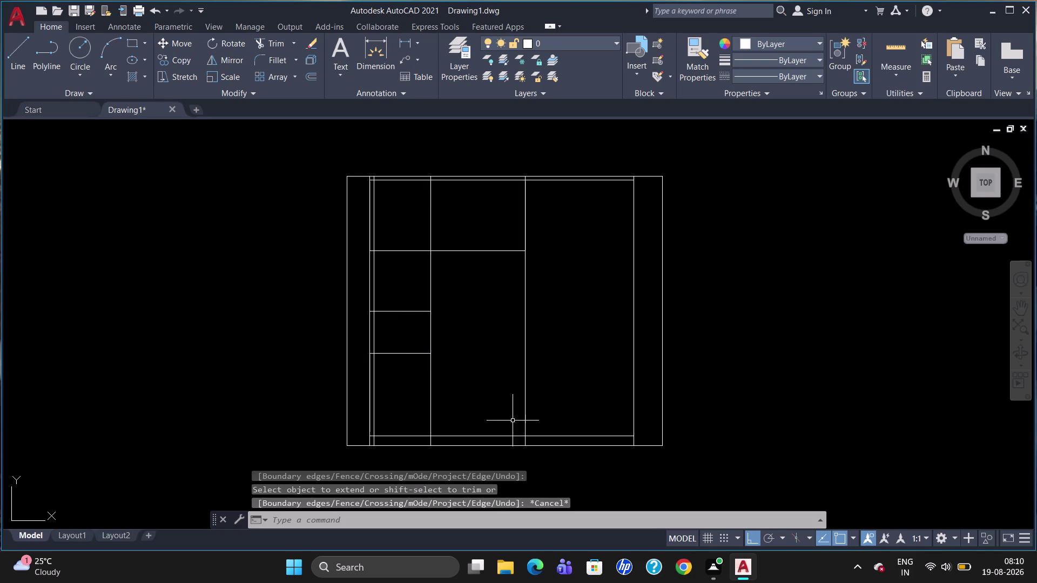
Trim the right divider below the upper shelf and delete the leftover stub.
key(t)
key(e)
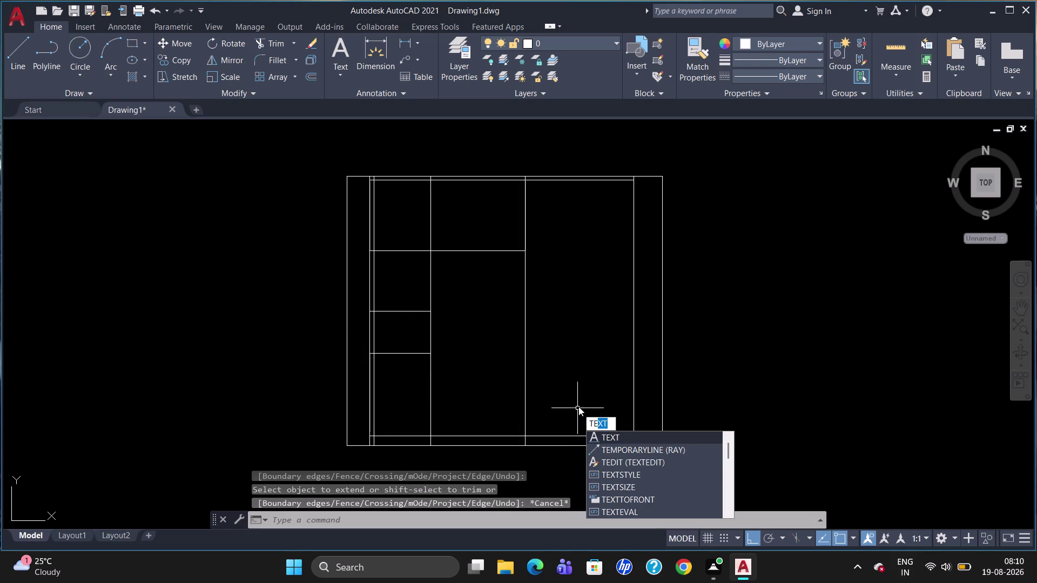
key(BackSpace)
key(BackSpace)
key(BackSpace)
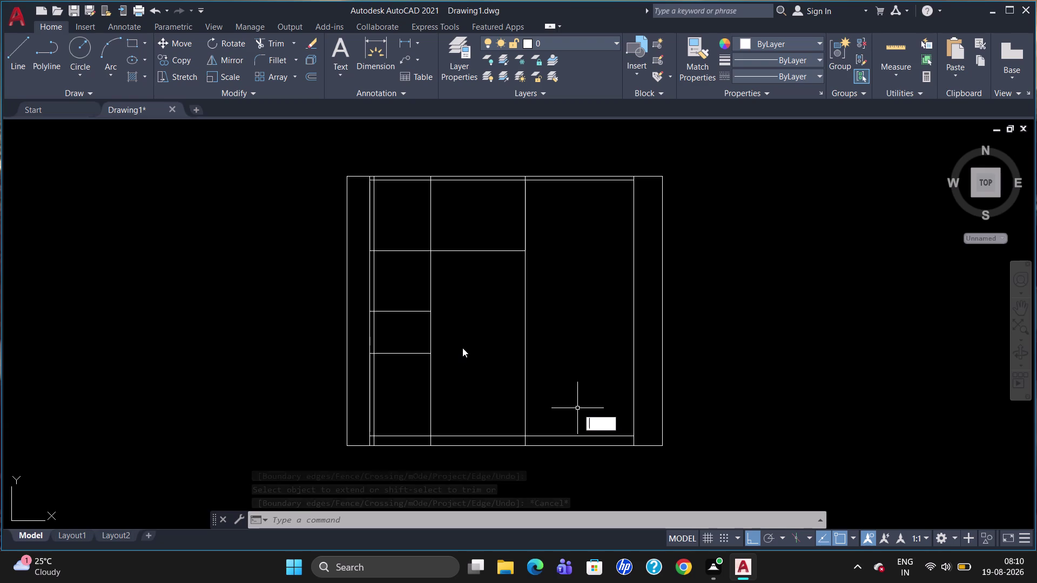
text(TR)
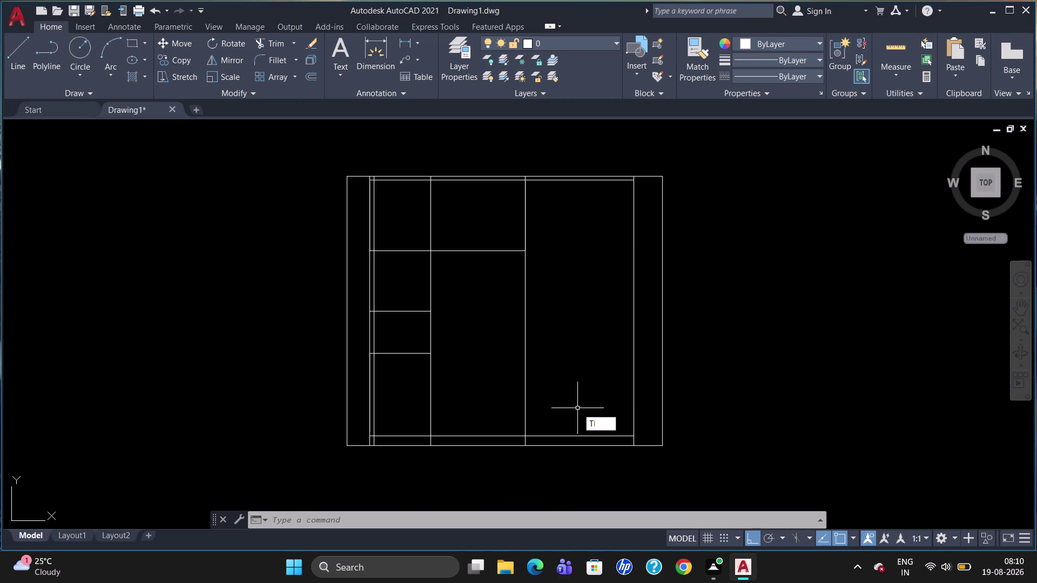
key(Return)
key(Return)
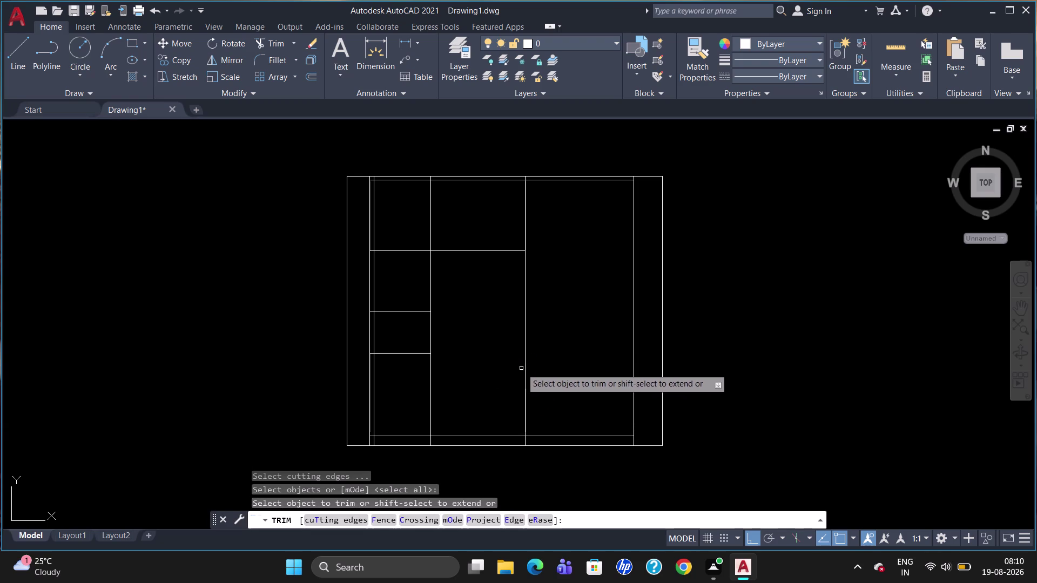
click(527, 362)
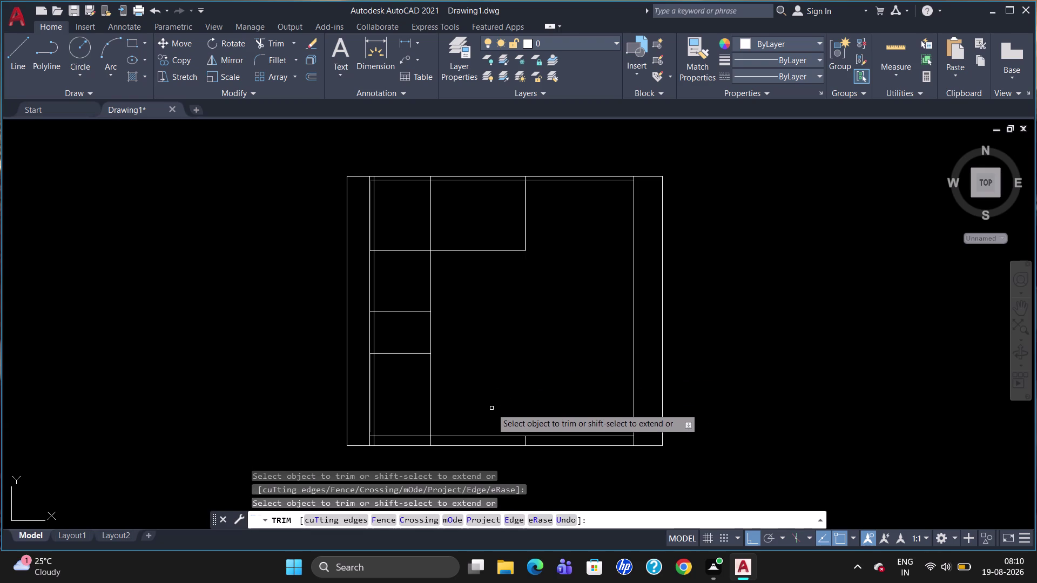
key(Escape)
click(527, 441)
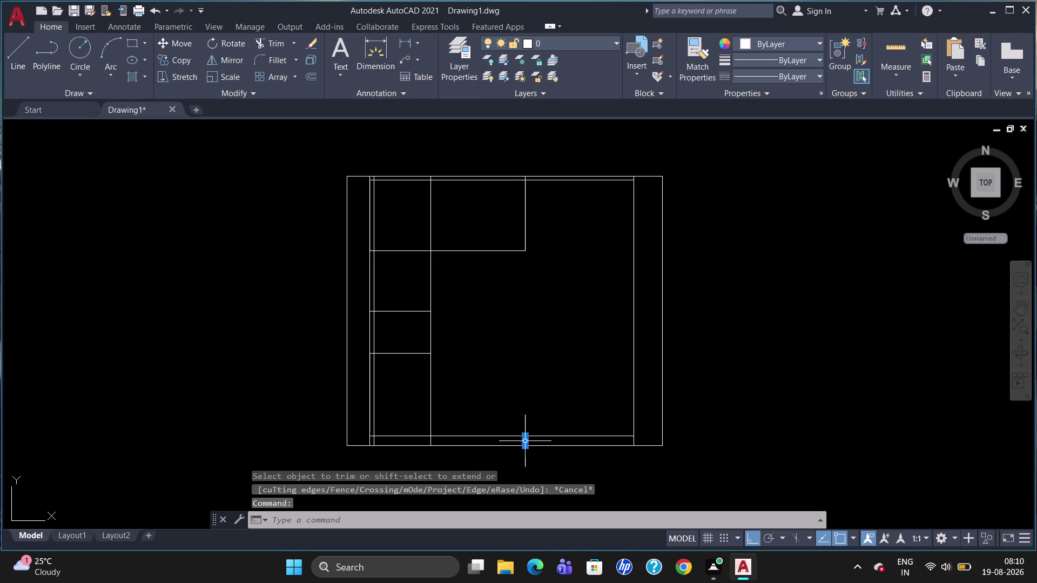
key(Delete)
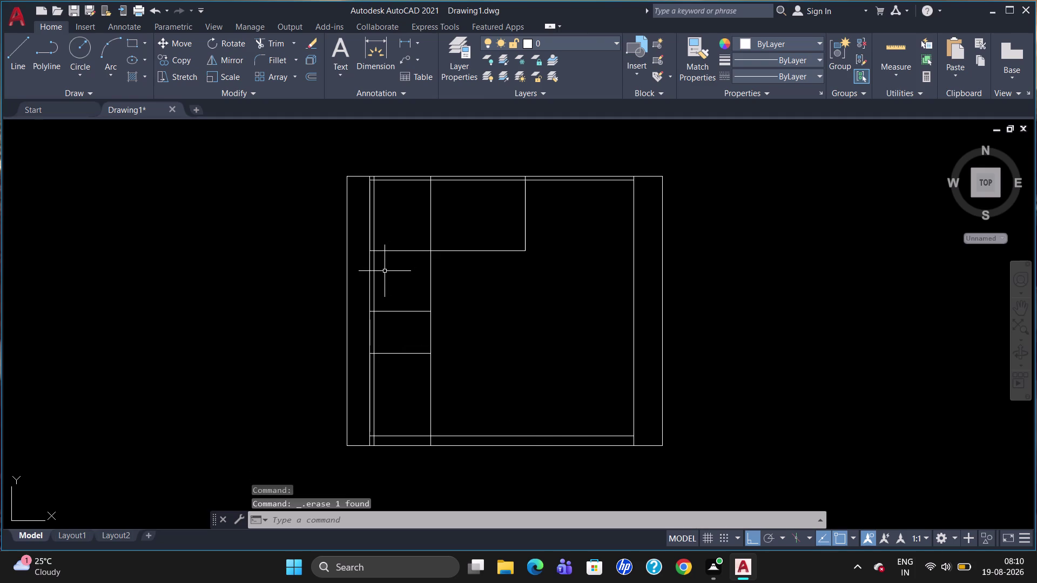
Place a trial 600 linear dimension across the left bay, then delete it.
text(DLI)
key(Return)
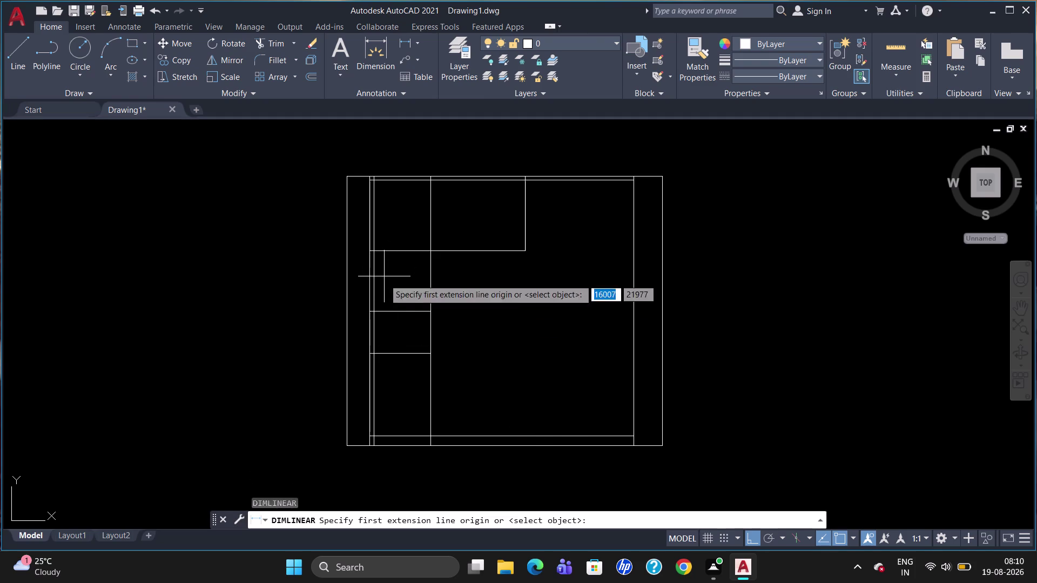
click(375, 437)
click(427, 435)
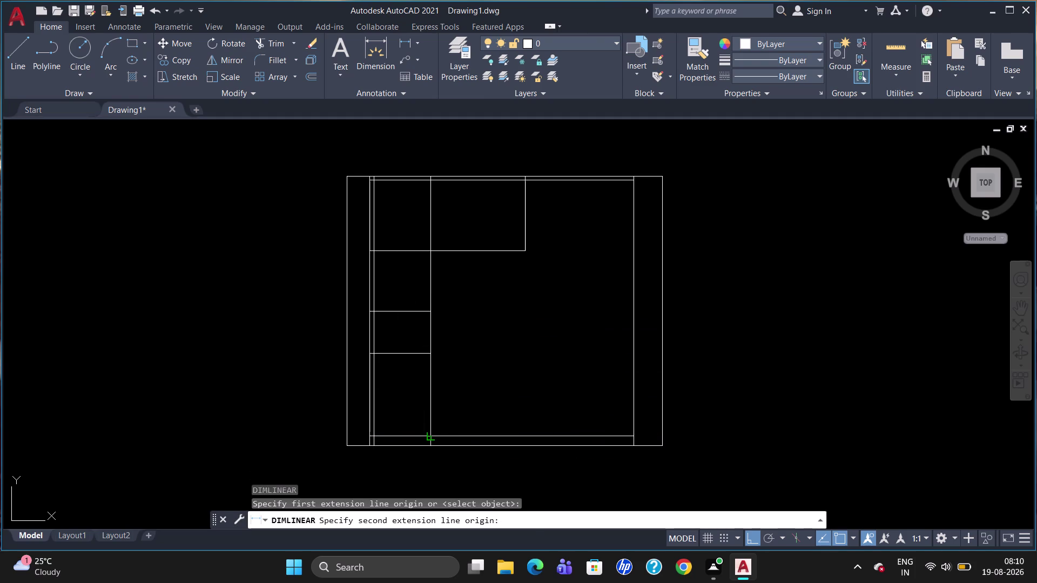
click(428, 451)
click(410, 446)
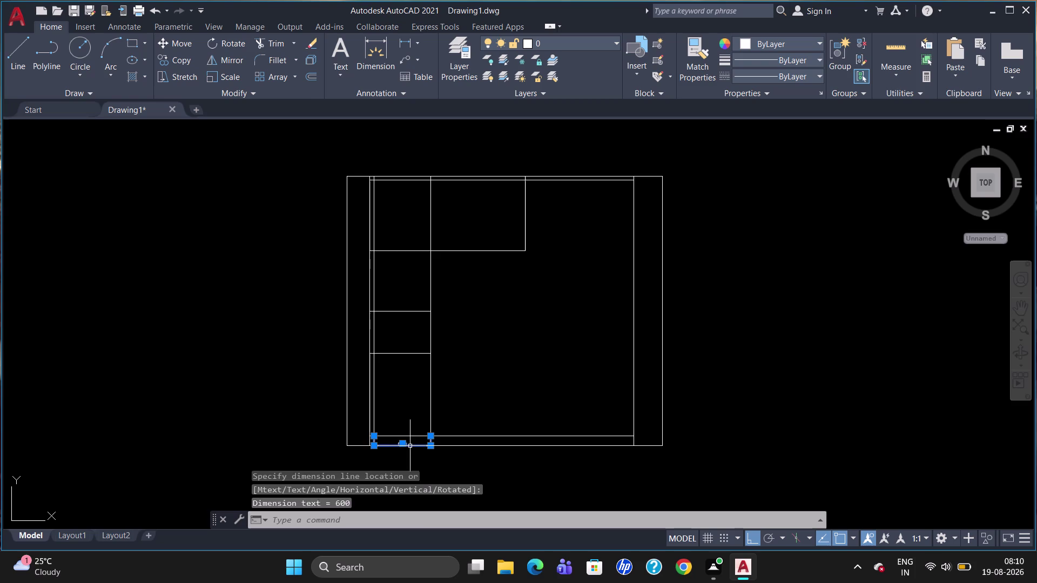
key(Delete)
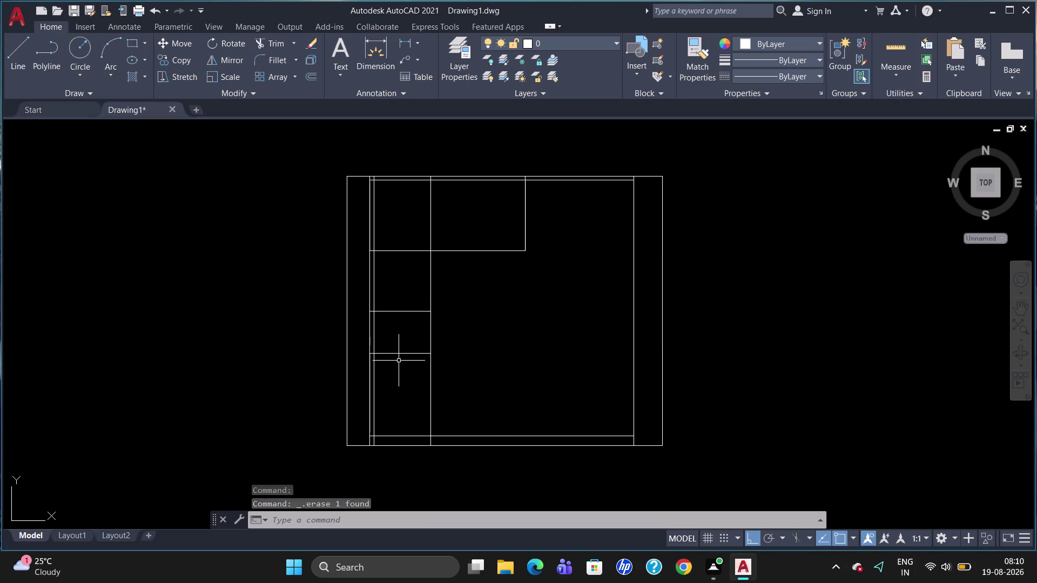
scroll(up, 3)
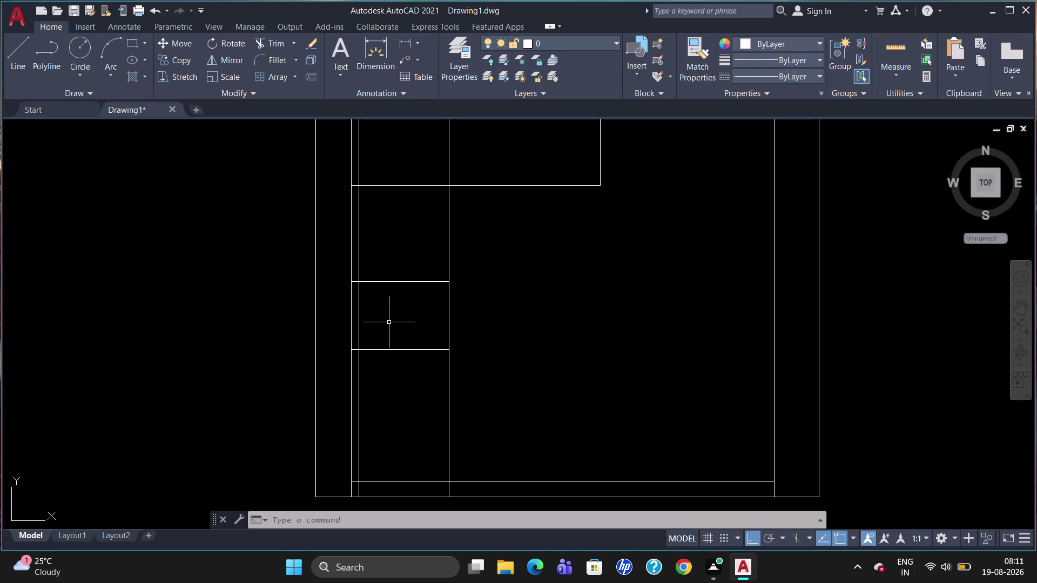
Trim the lower, middle and upper shelf stubs inside the left wall back to the 50-unit line.
text(TR)
key(Return)
key(Return)
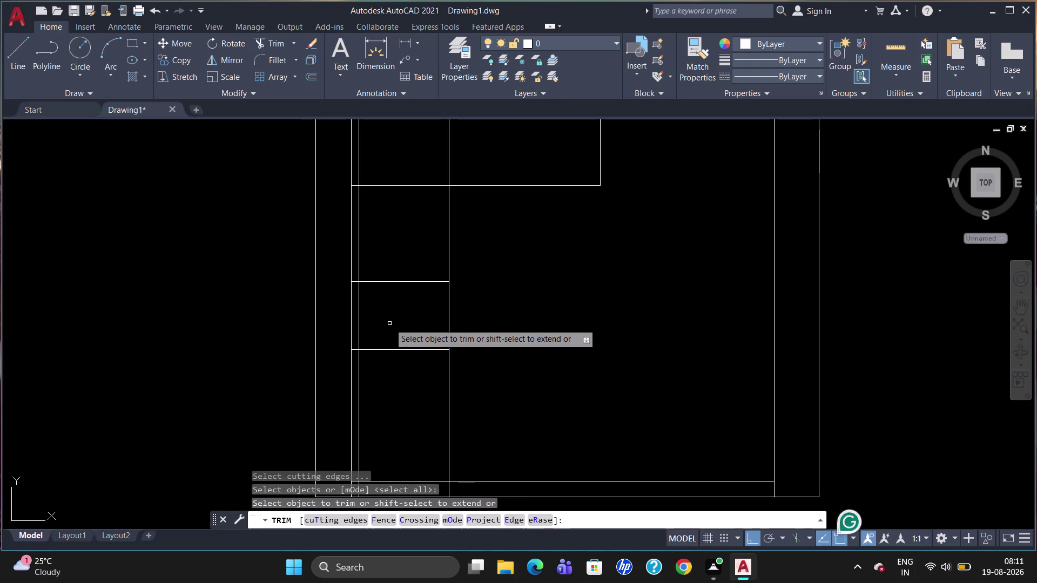
click(354, 352)
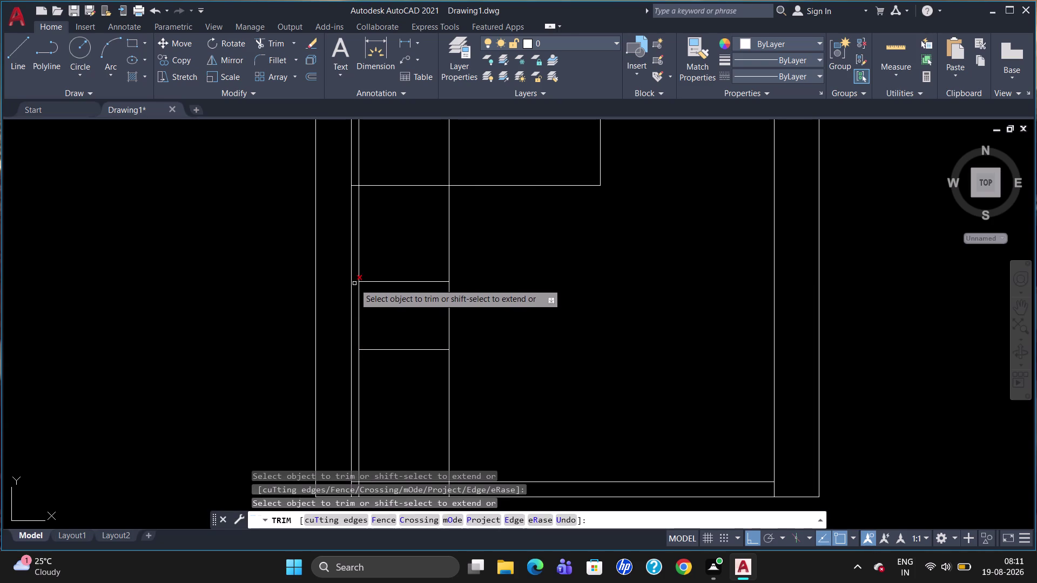
click(354, 283)
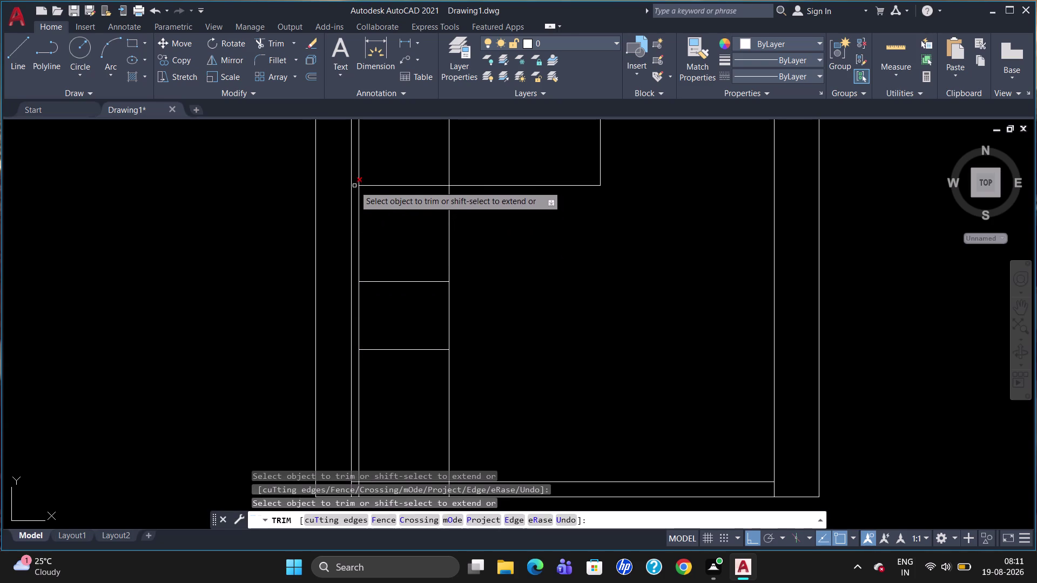
click(355, 185)
scroll(down, 3)
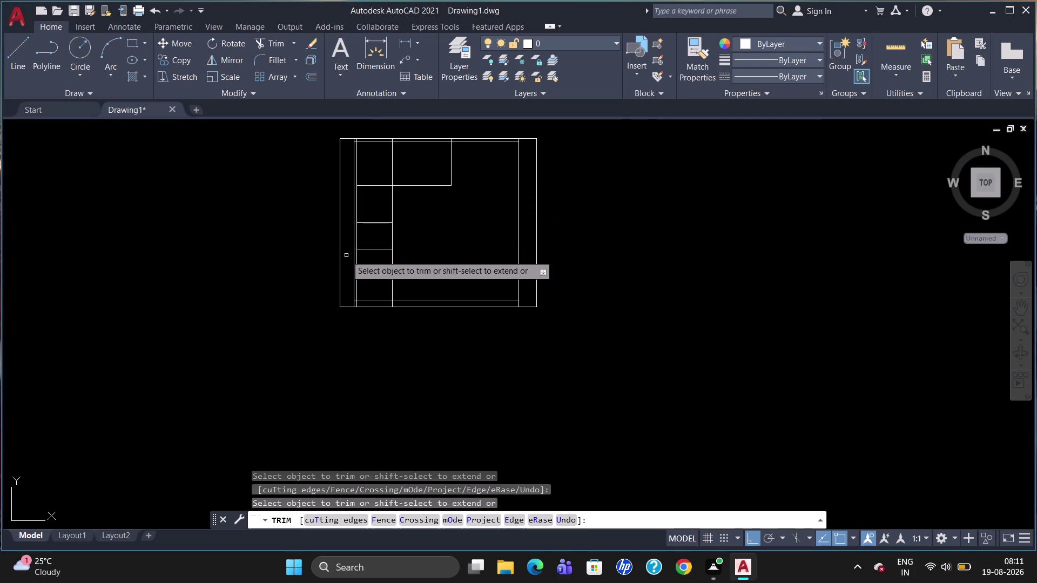
click(271, 270)
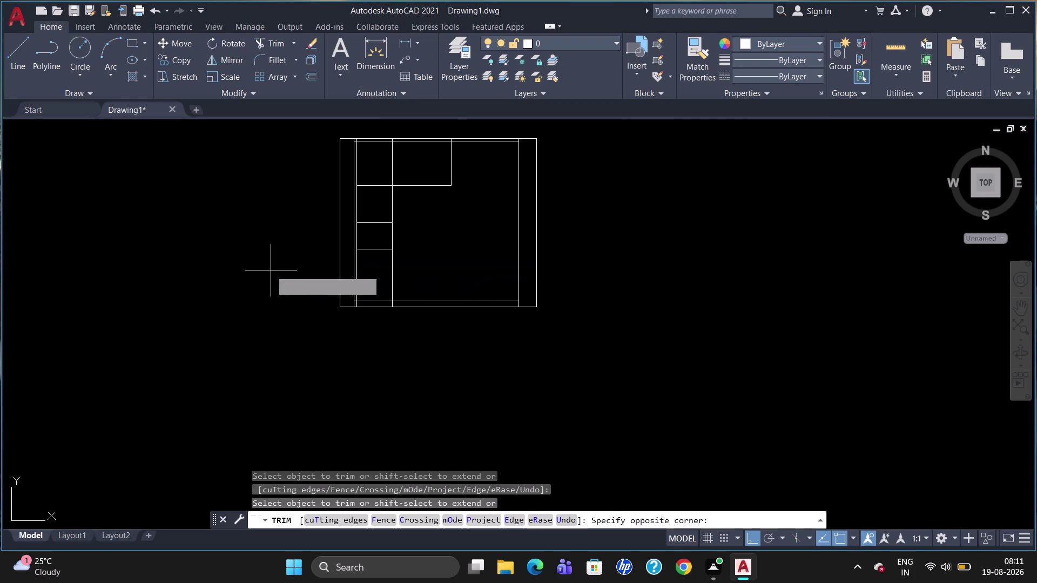
key(Escape)
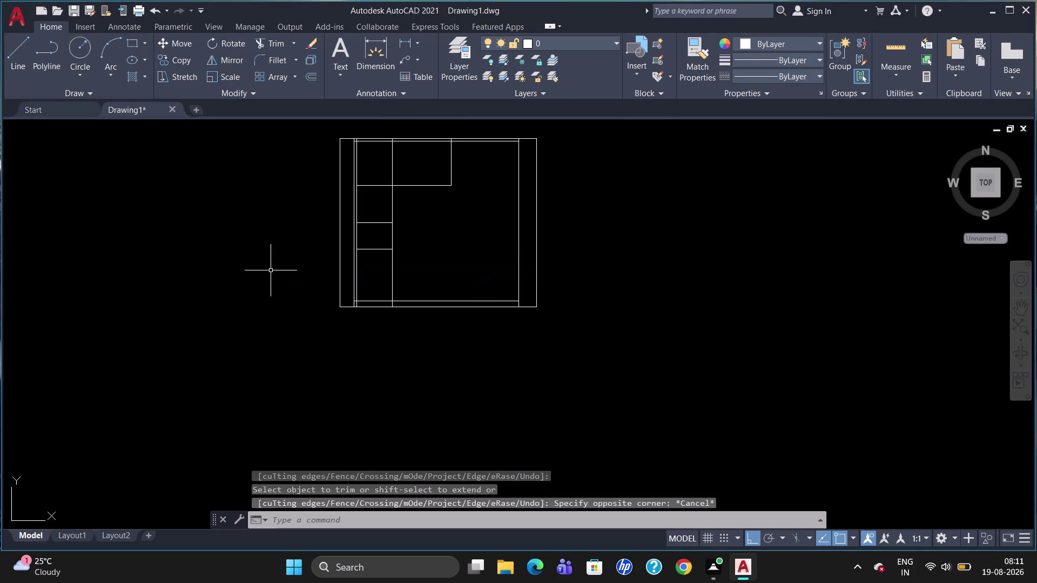
scroll(up, 3)
scroll(down, 3)
scroll(up, 3)
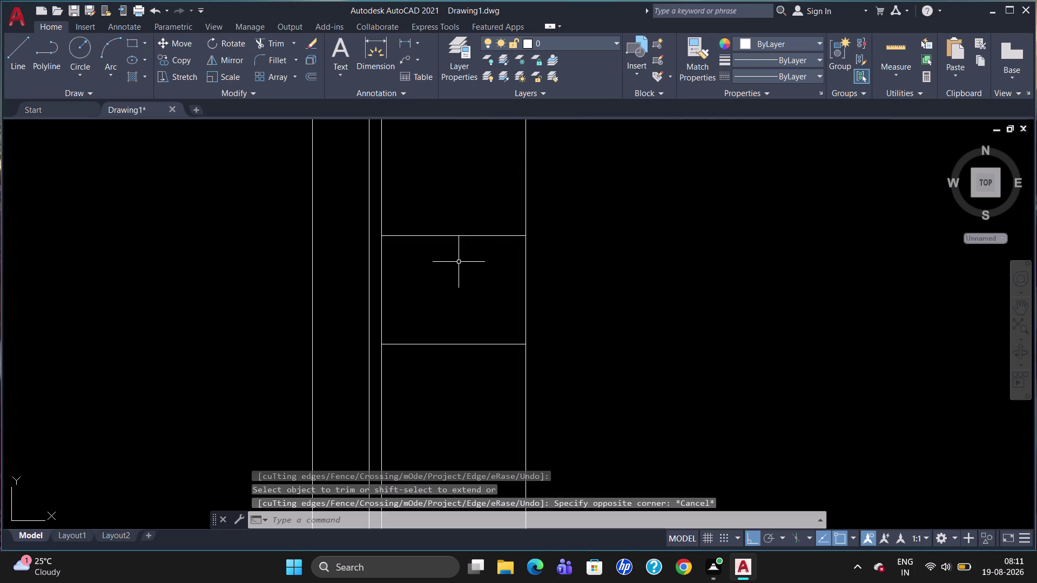
Break the right divider at the upper and lower shelf levels.
click(454, 238)
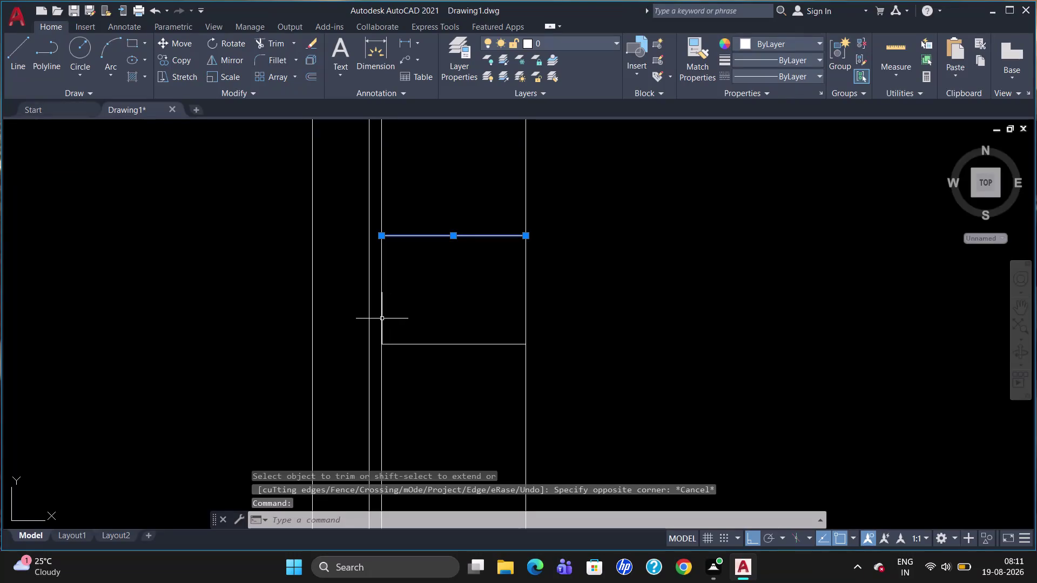
click(432, 345)
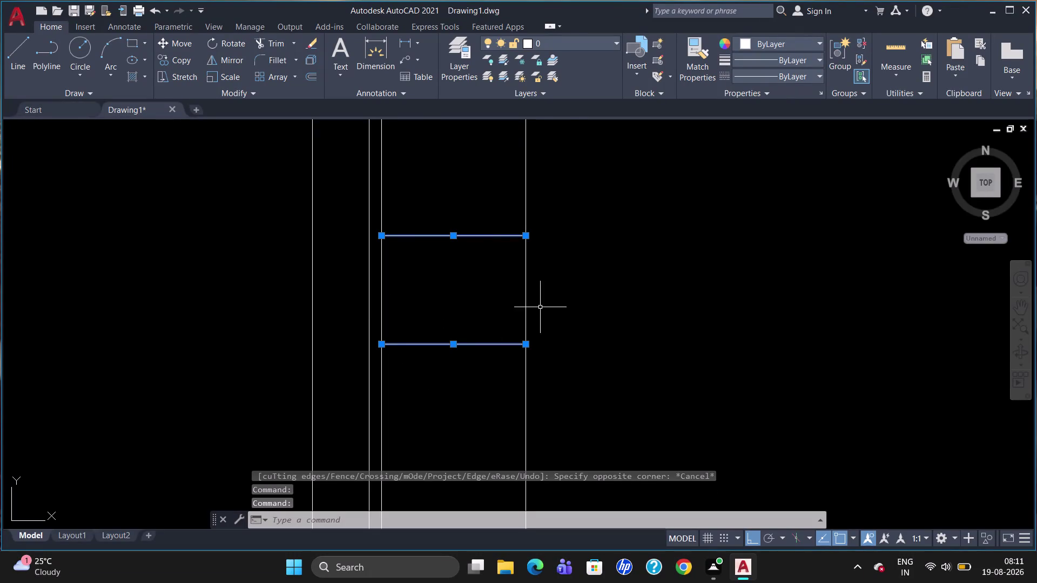
key(Escape)
text(BR)
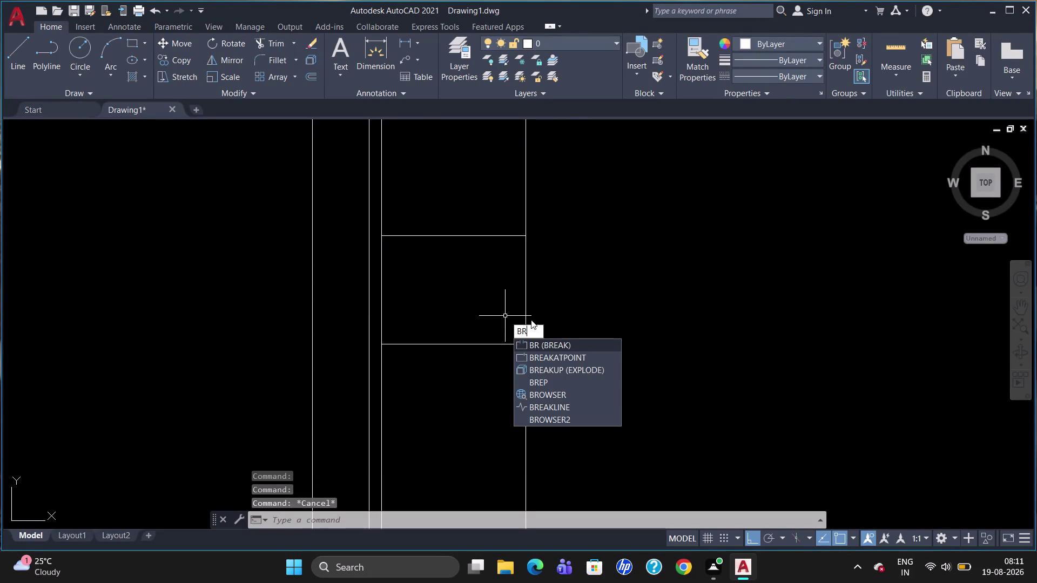
click(543, 362)
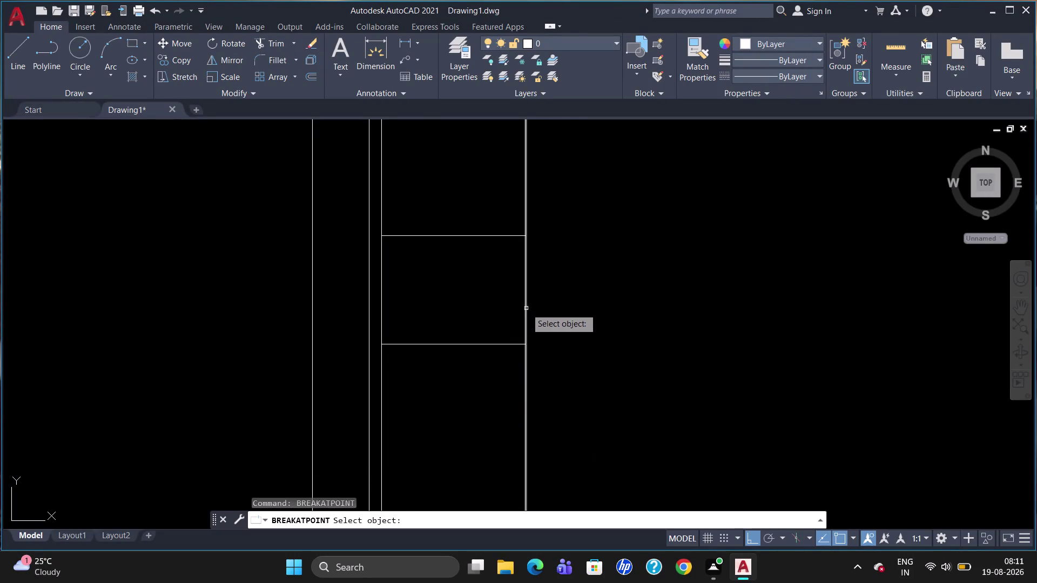
click(526, 308)
click(523, 239)
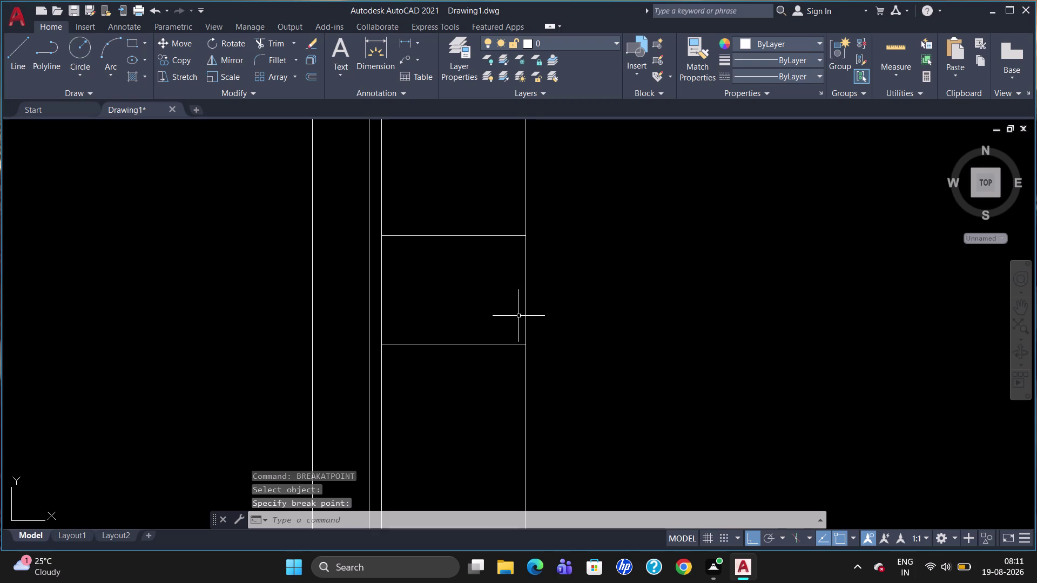
key(b)
key(r)
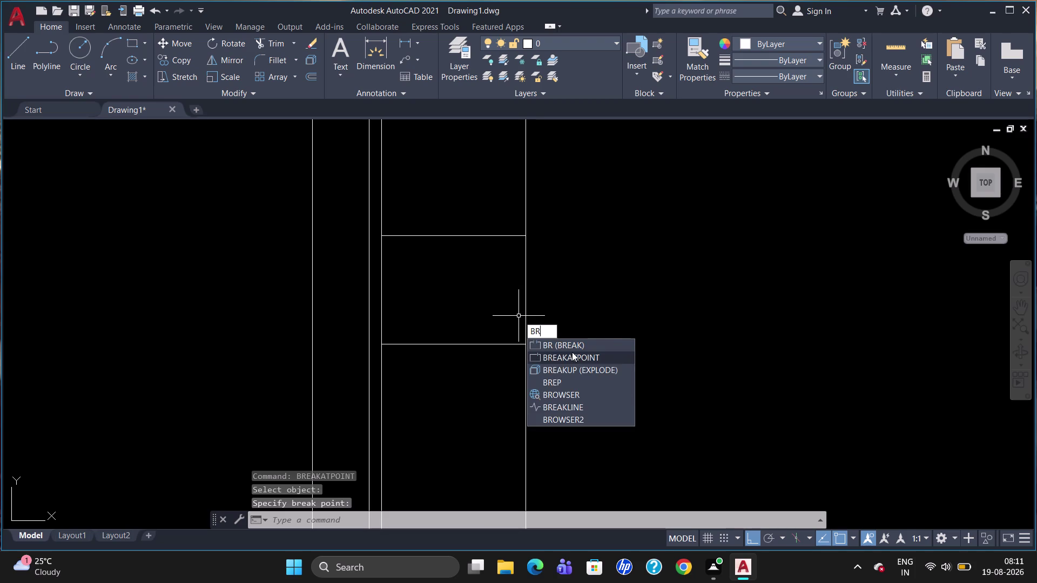
click(572, 357)
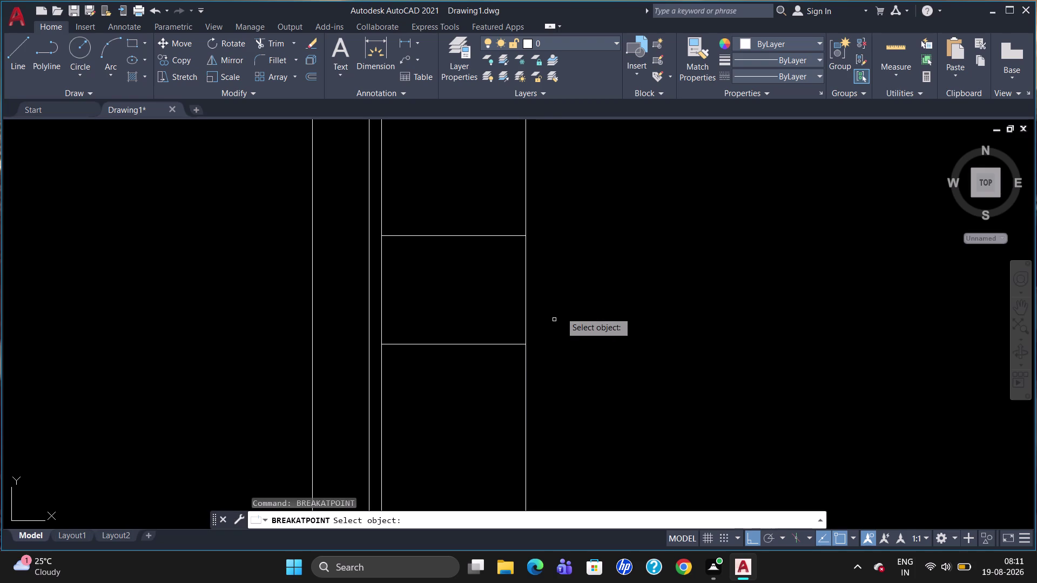
click(521, 325)
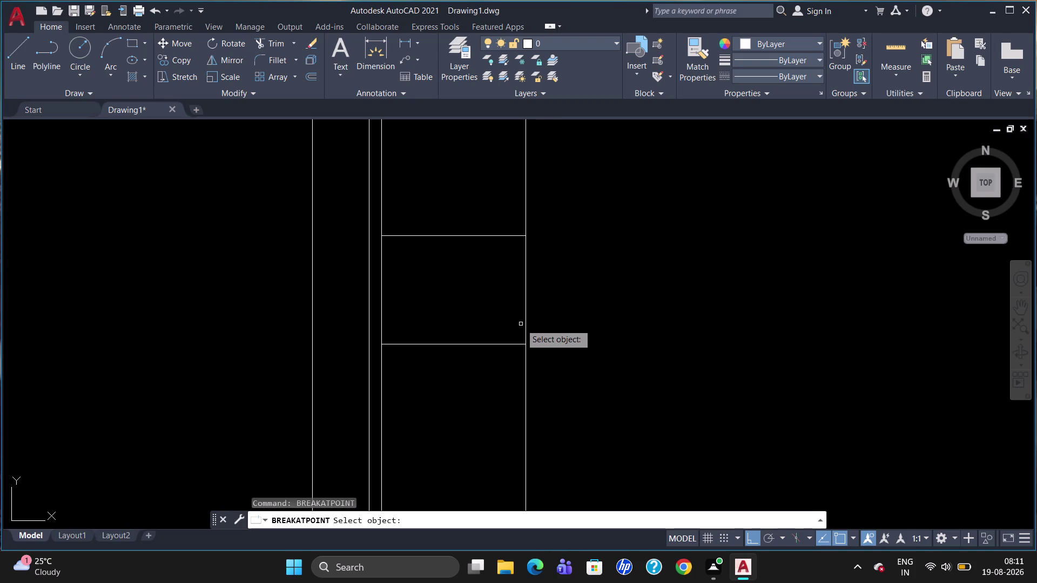
click(526, 344)
click(526, 343)
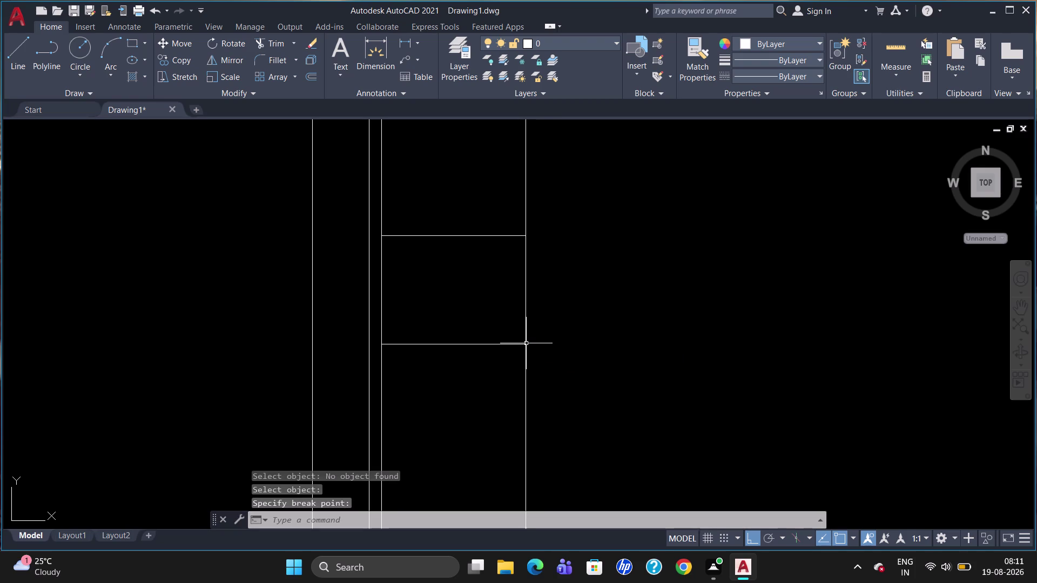
Break the 50-unit side line at the upper and lower shelves.
text(B)
text(R)
click(407, 338)
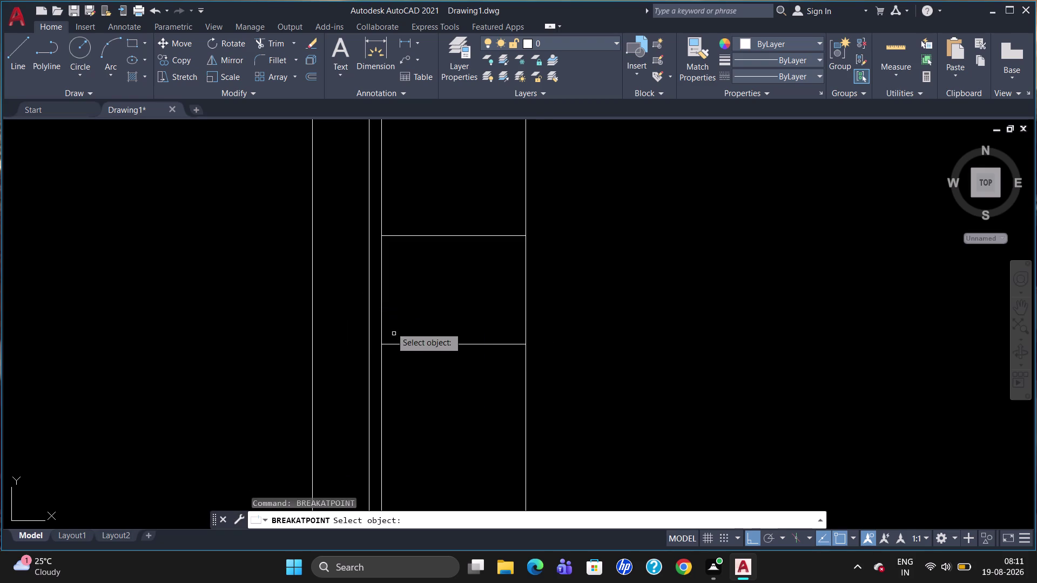
click(382, 306)
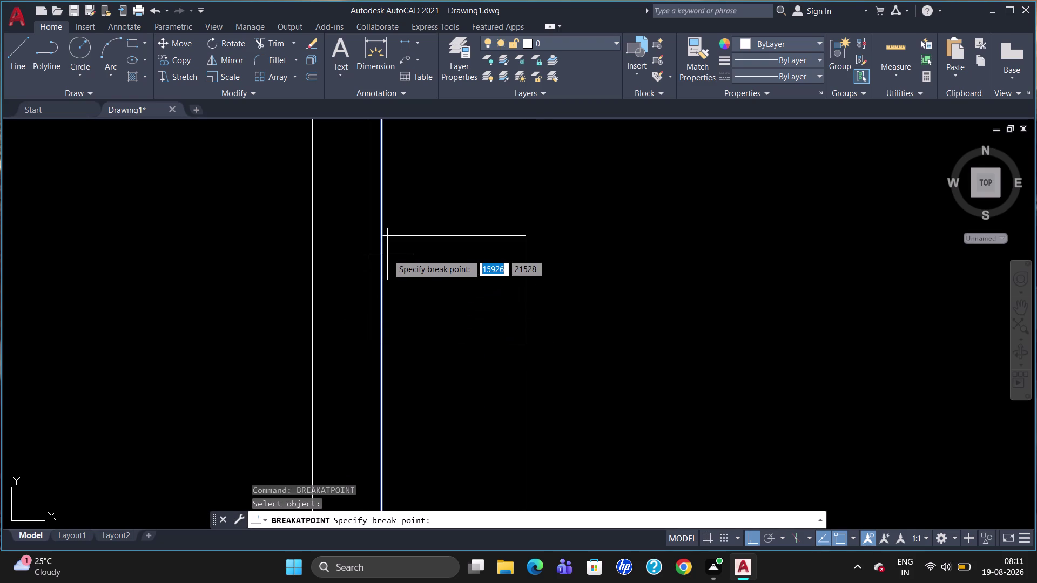
click(381, 237)
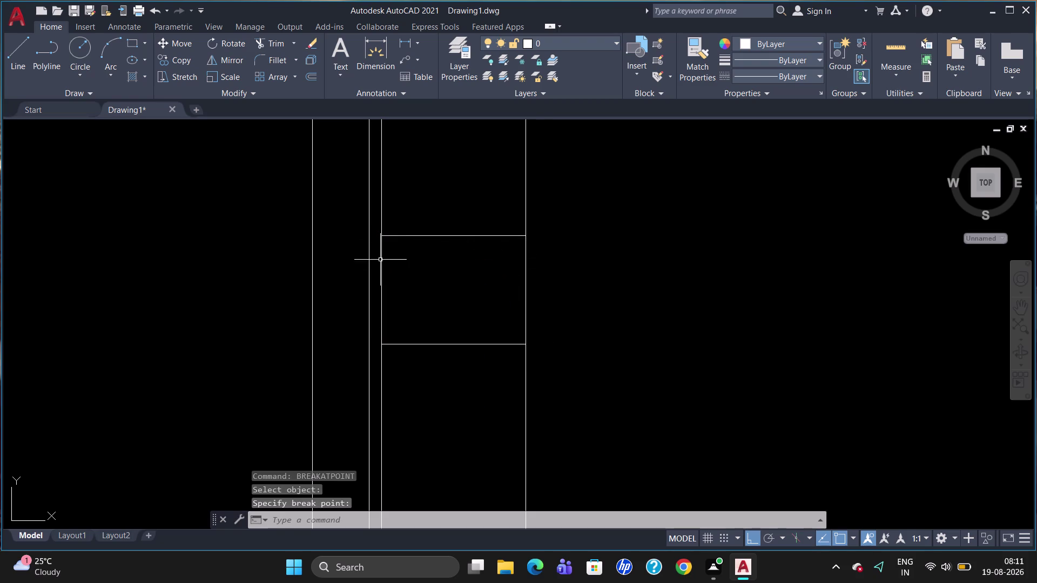
text(BR)
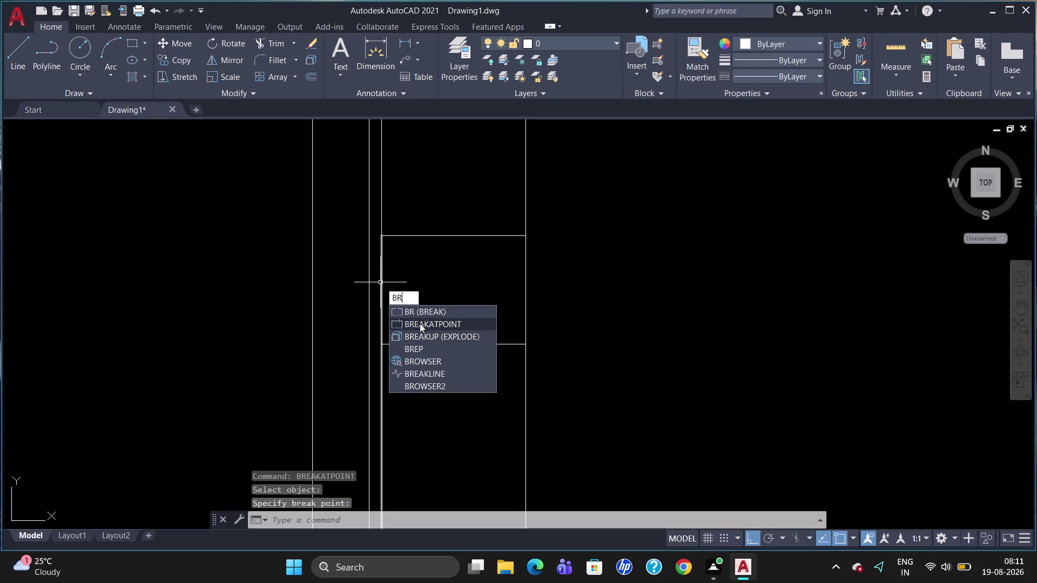
click(420, 323)
click(381, 333)
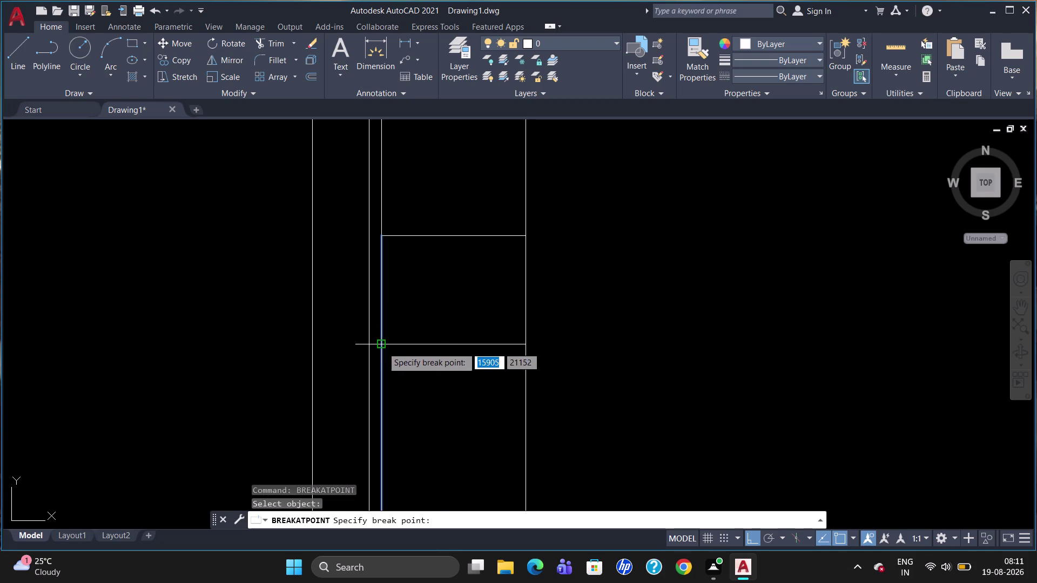
click(383, 348)
Select the compartment's top, left, right and bottom edges.
click(421, 236)
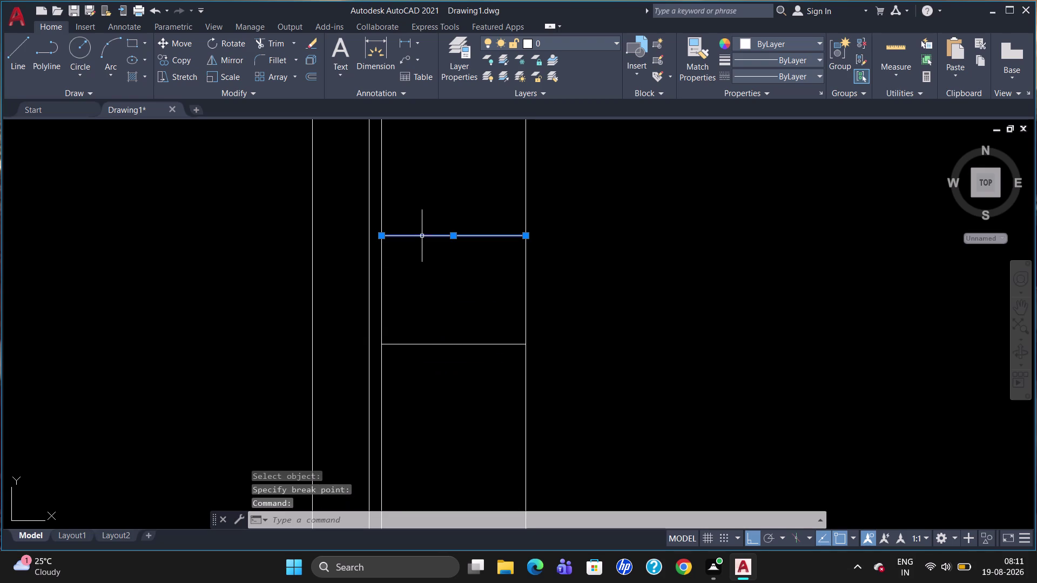
click(381, 281)
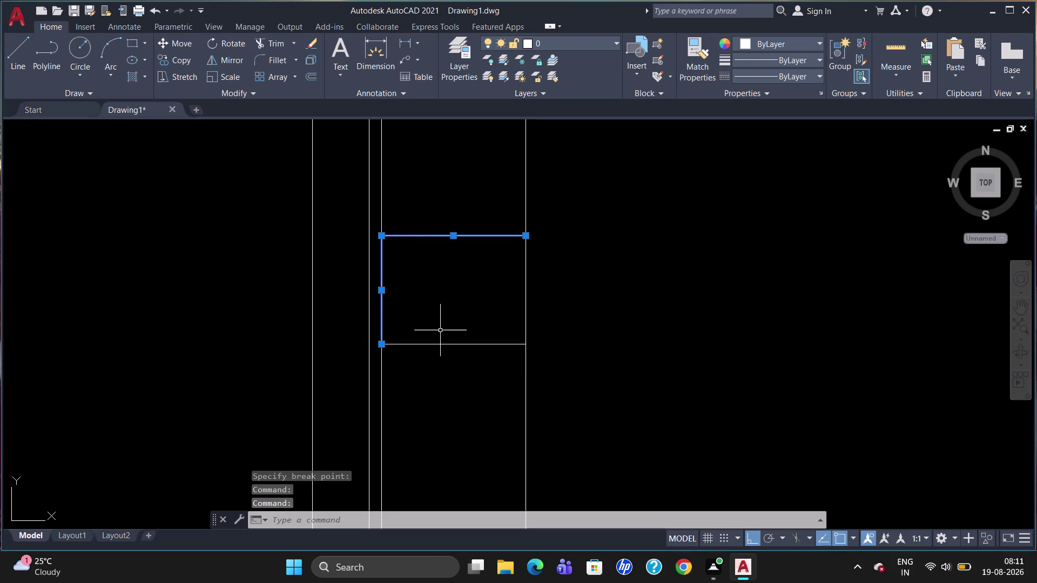
click(525, 297)
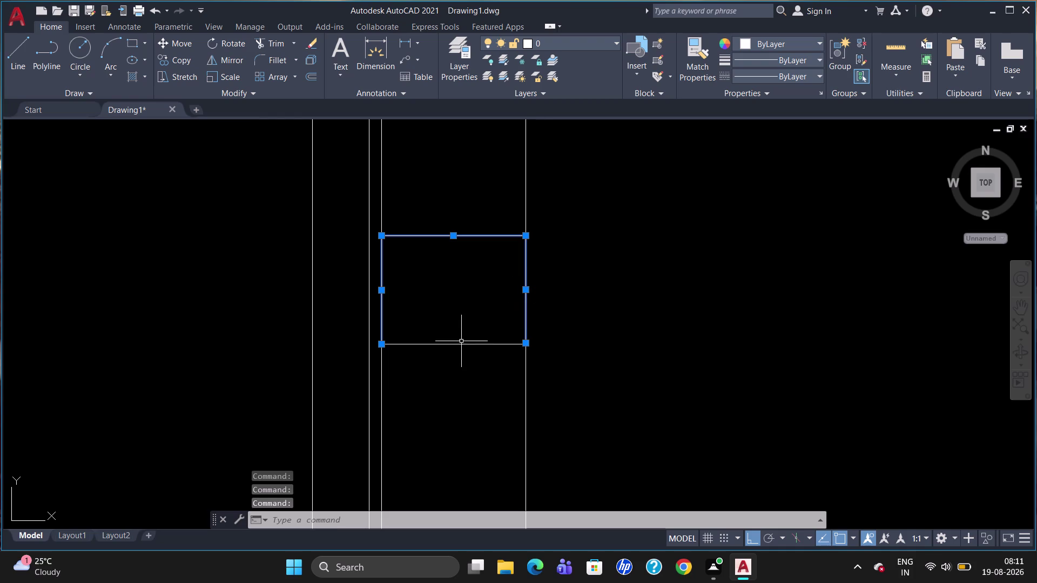
click(462, 344)
Join the four compartment edges into a polyline and offset it 20 units inward.
key(j)
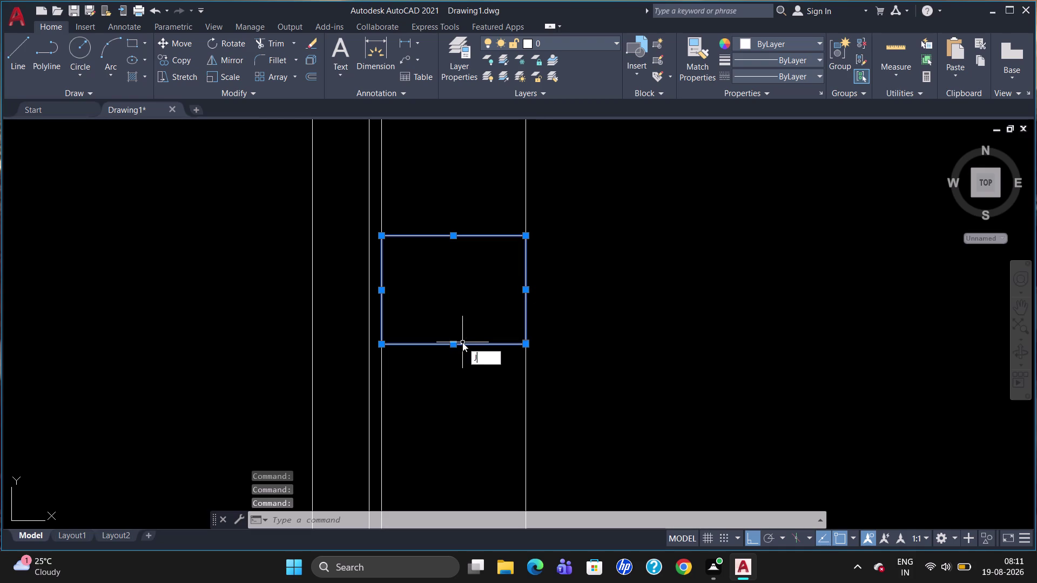
key(Return)
key(o)
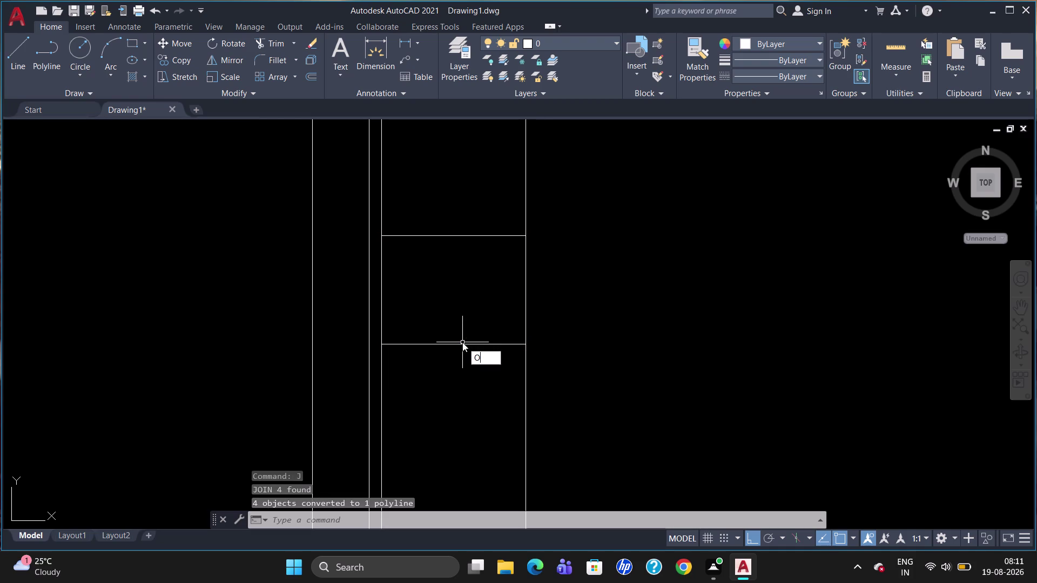
key(Return)
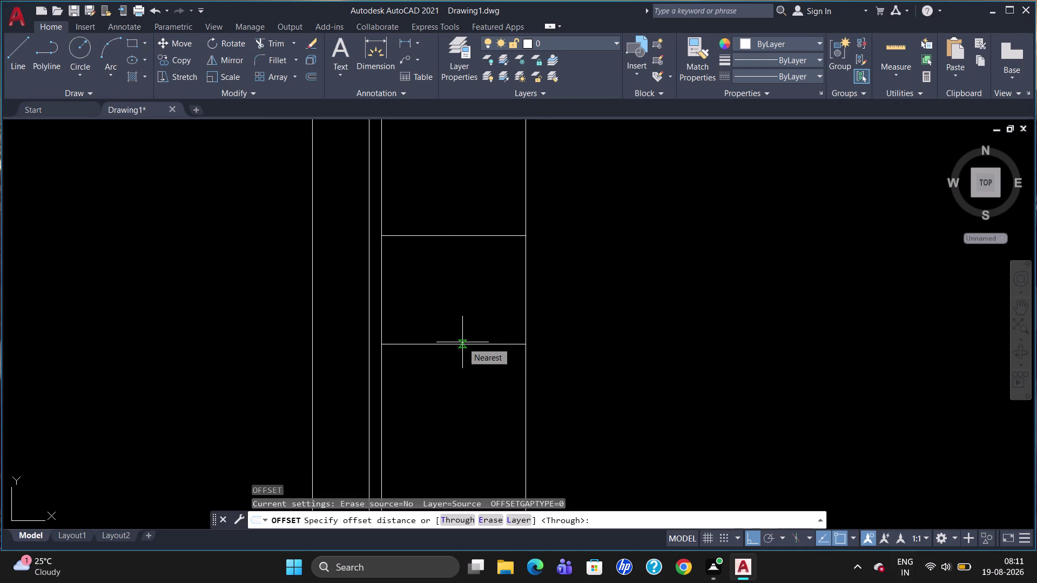
text(20)
key(Return)
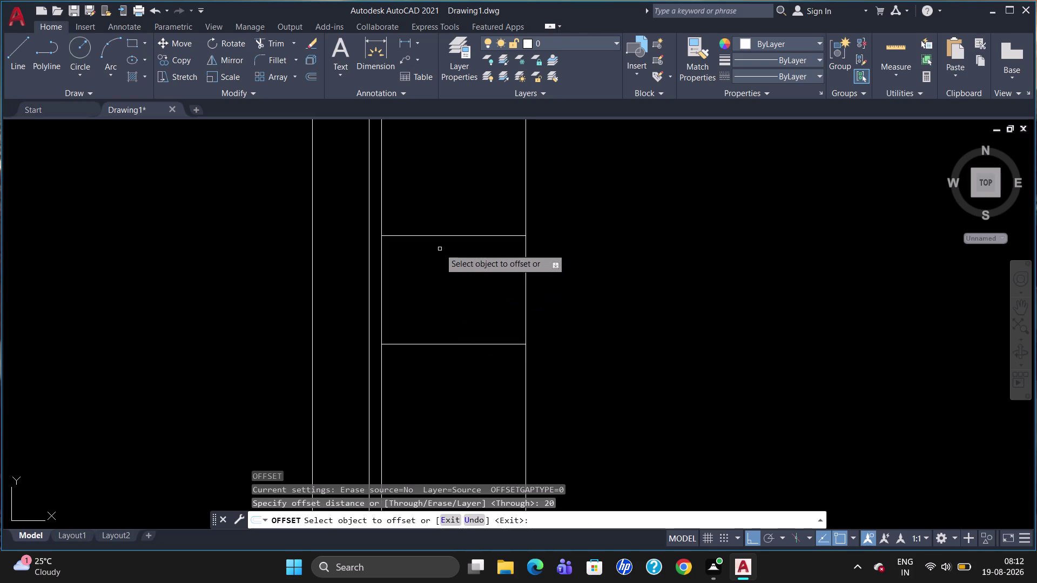
click(447, 237)
click(450, 251)
key(Escape)
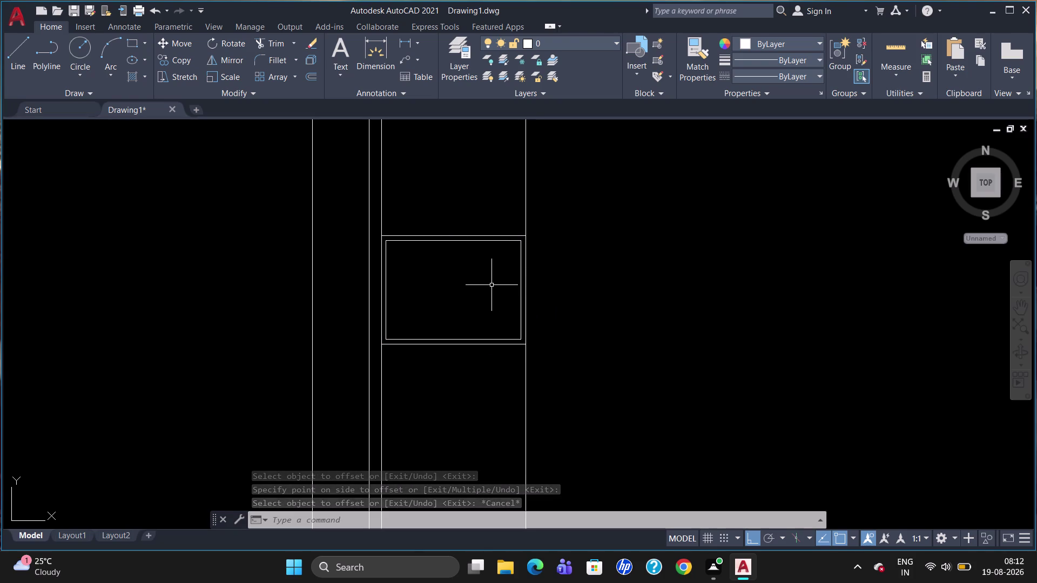
scroll(down, 3)
scroll(up, 3)
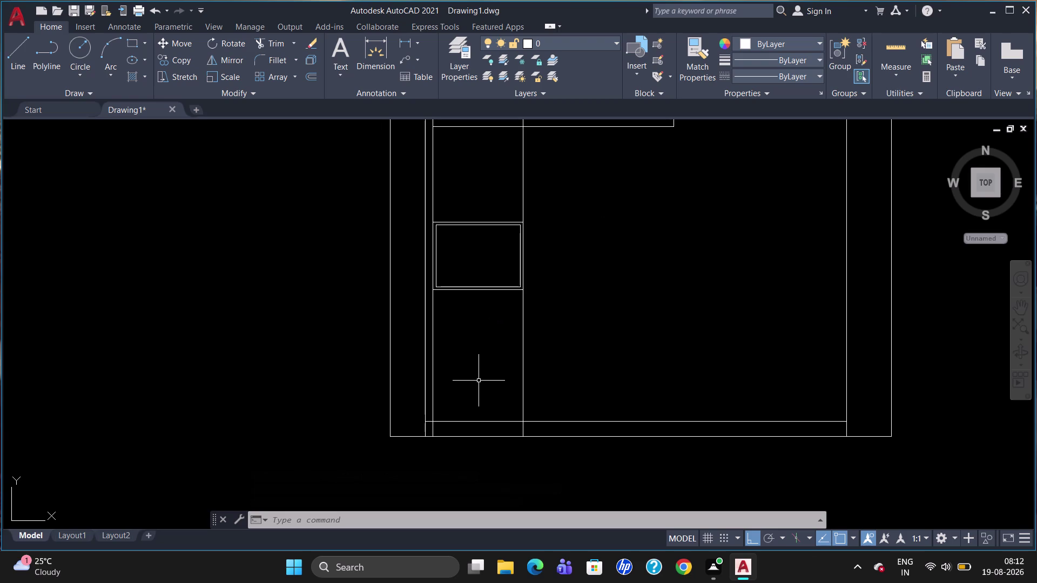
Draw a horizontal line from the M2P midpoint on the right divider left to the compartment side.
key(Escape)
key(l)
key(Return)
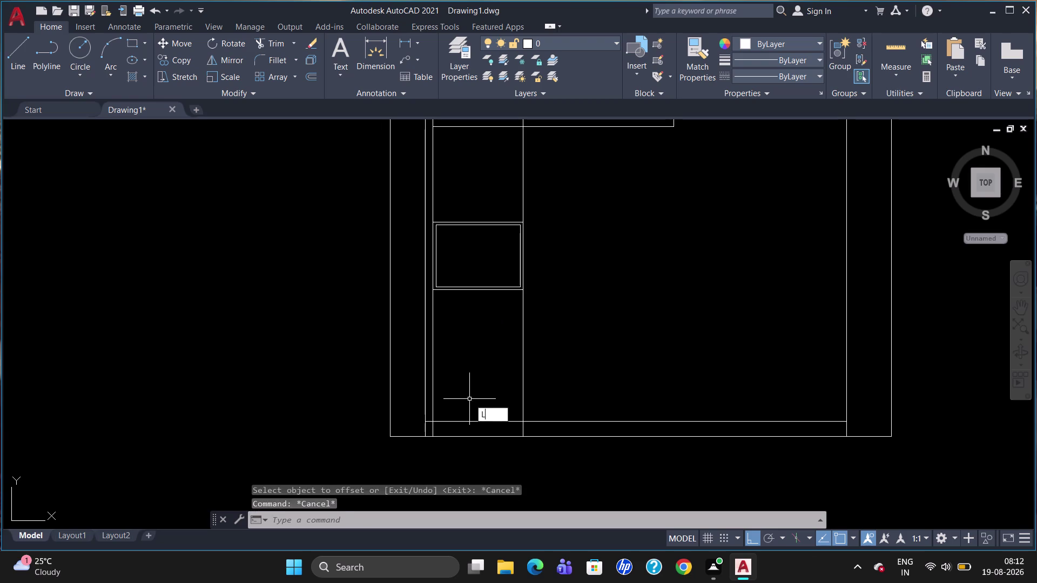
text(M2P)
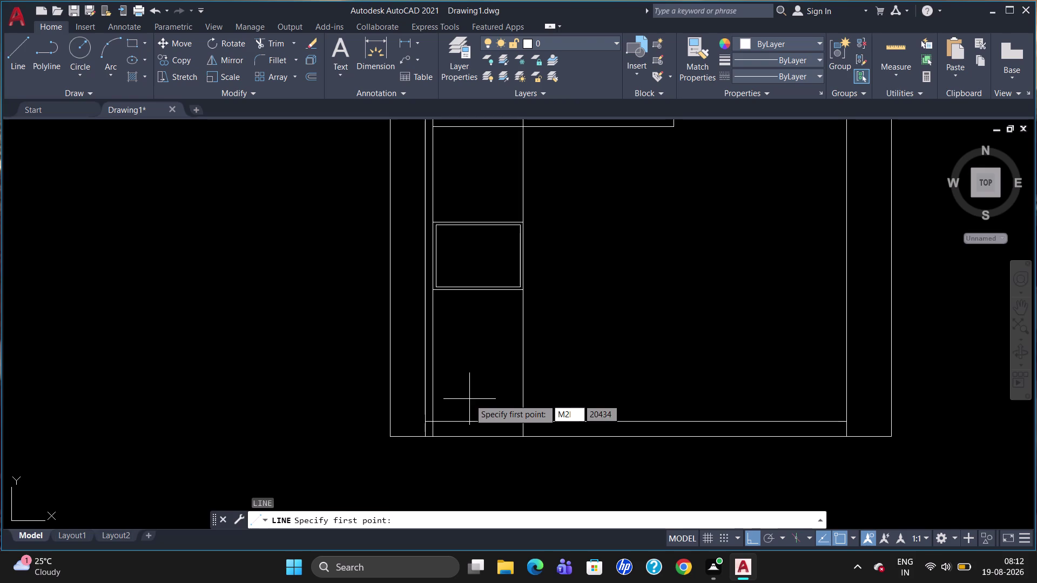
key(Return)
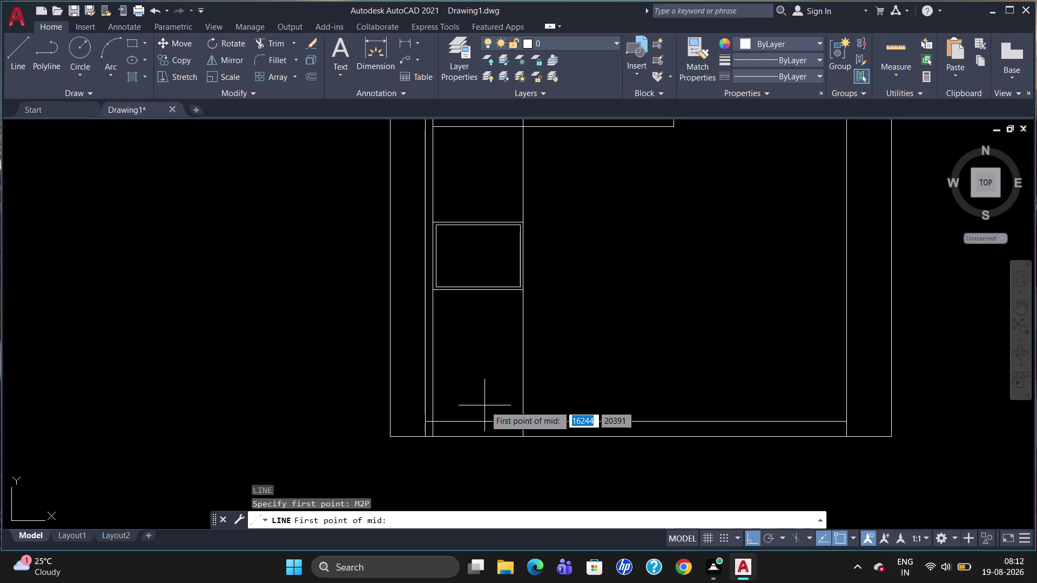
click(522, 420)
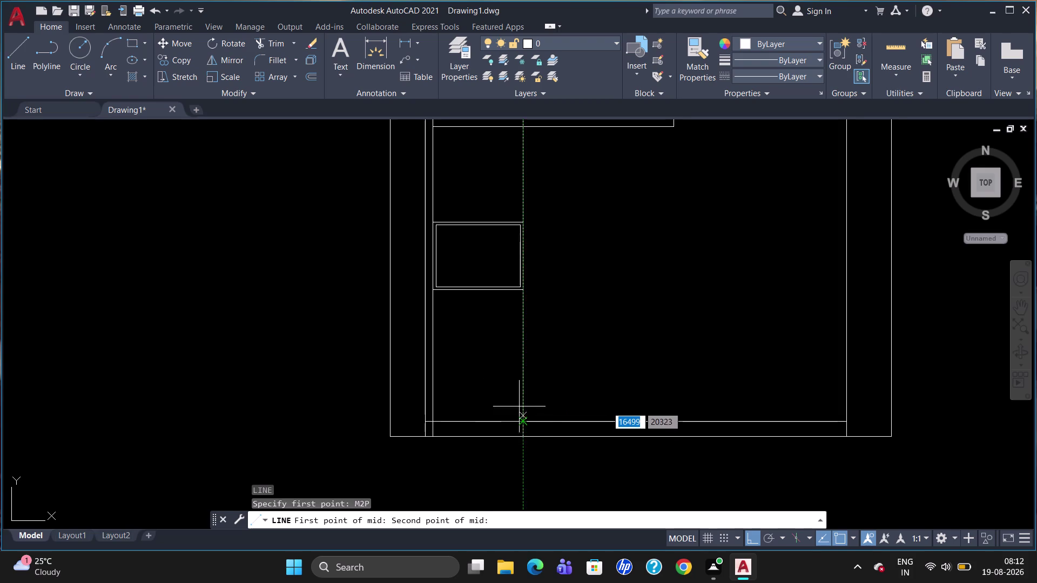
click(520, 292)
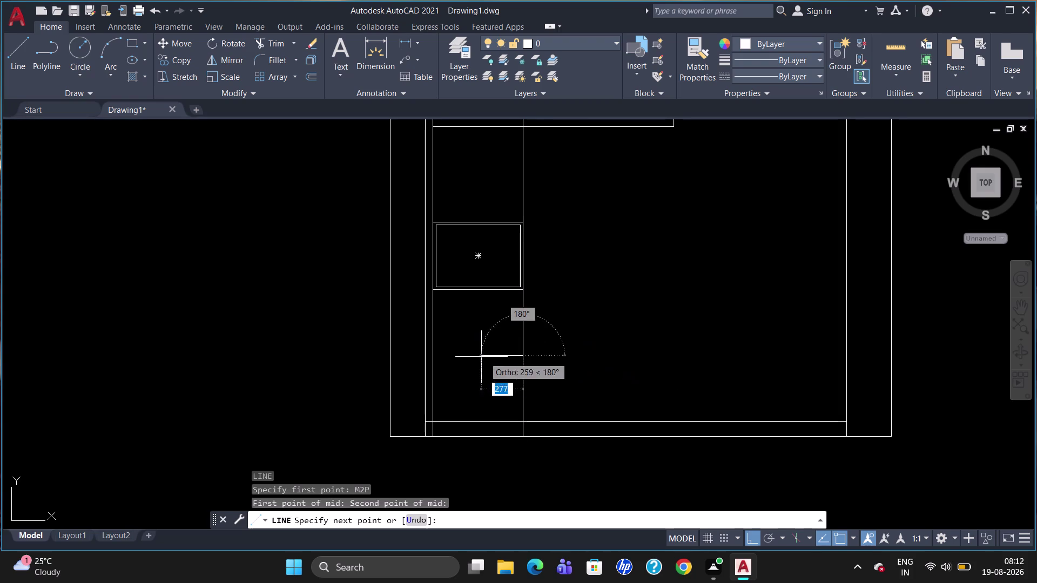
click(432, 357)
key(Escape)
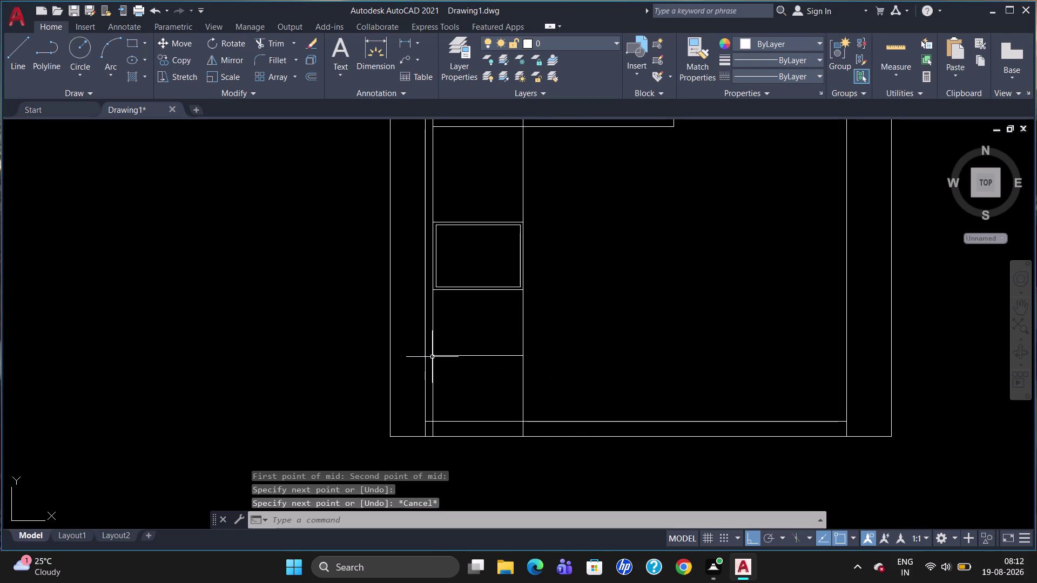
Offset the new divider line 20 units downward.
key(o)
key(Return)
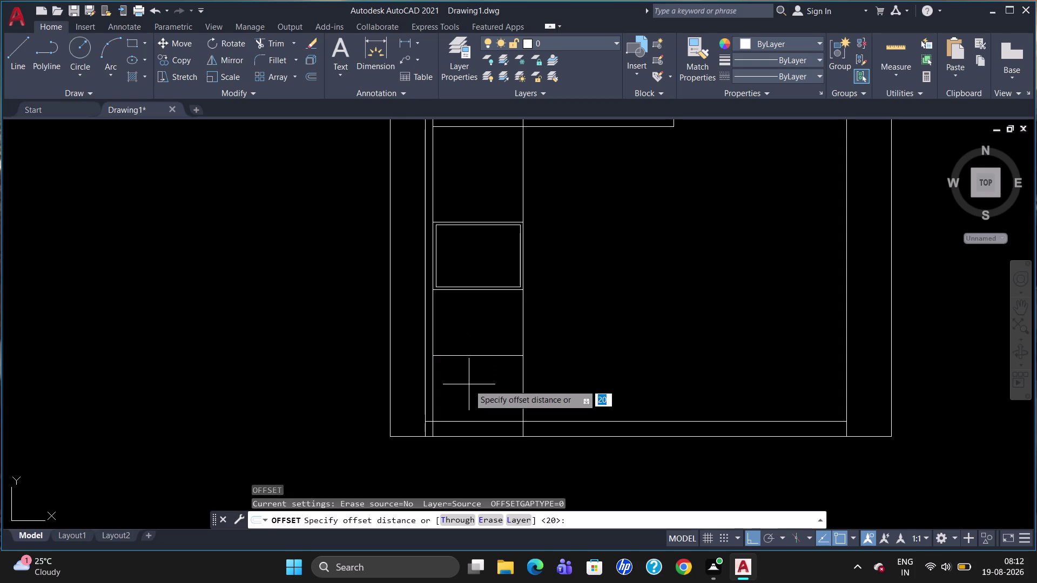
text(20)
key(Return)
click(470, 355)
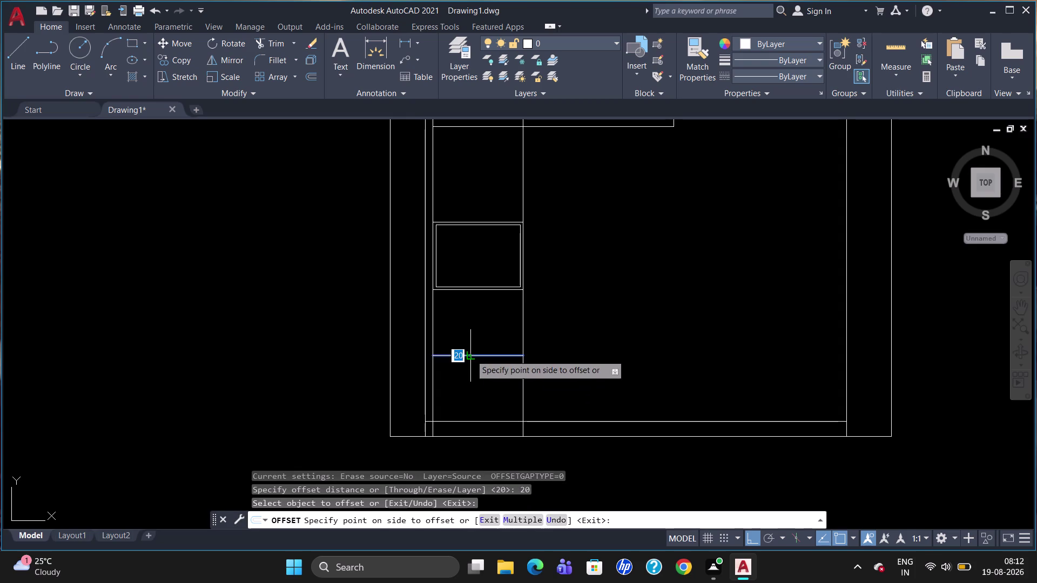
click(470, 362)
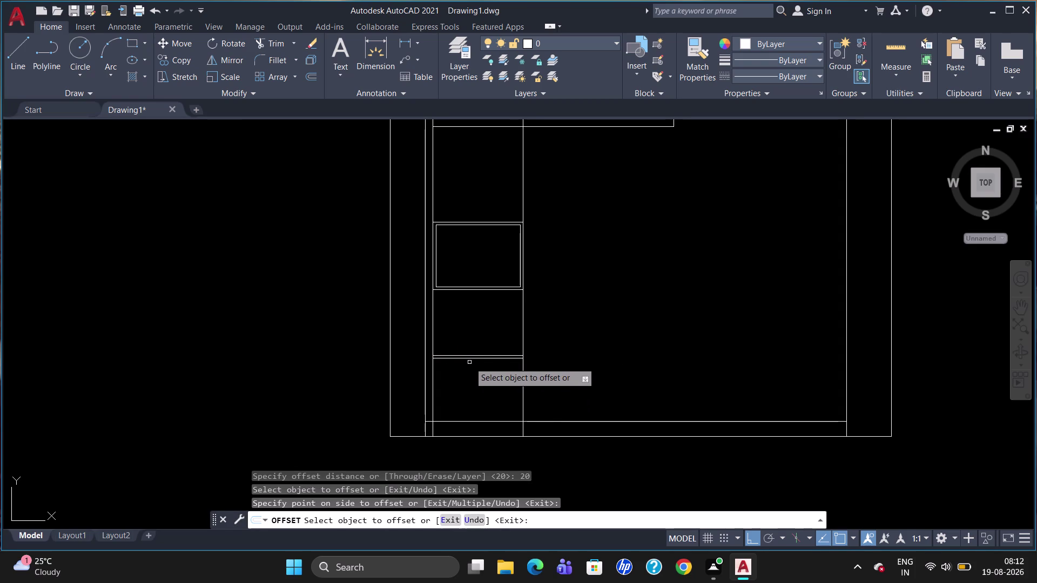
key(Escape)
Trim the stray line end at the lower-left bottom corner.
key(t)
key(r)
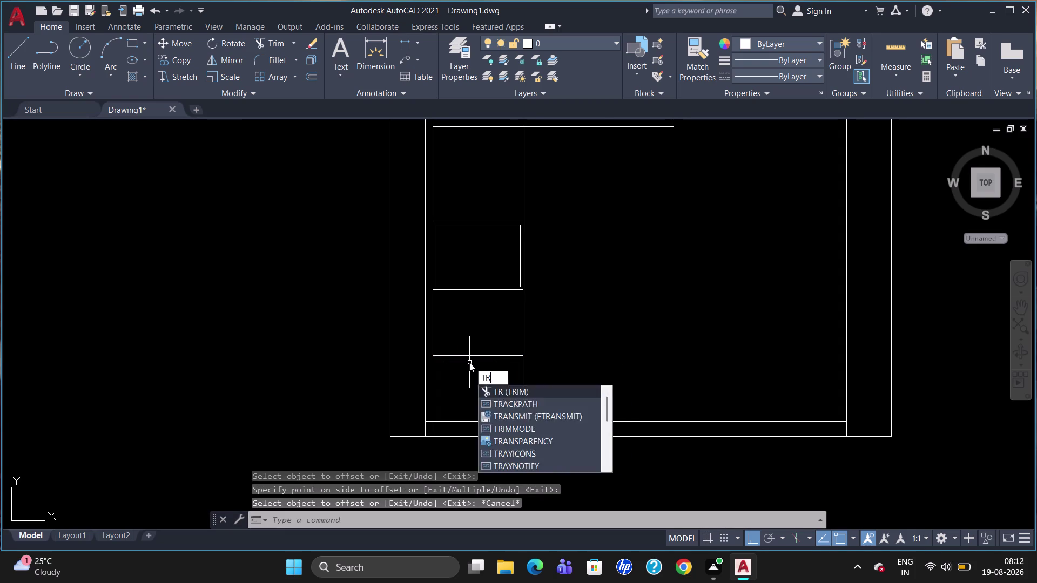
key(Return)
key(Return)
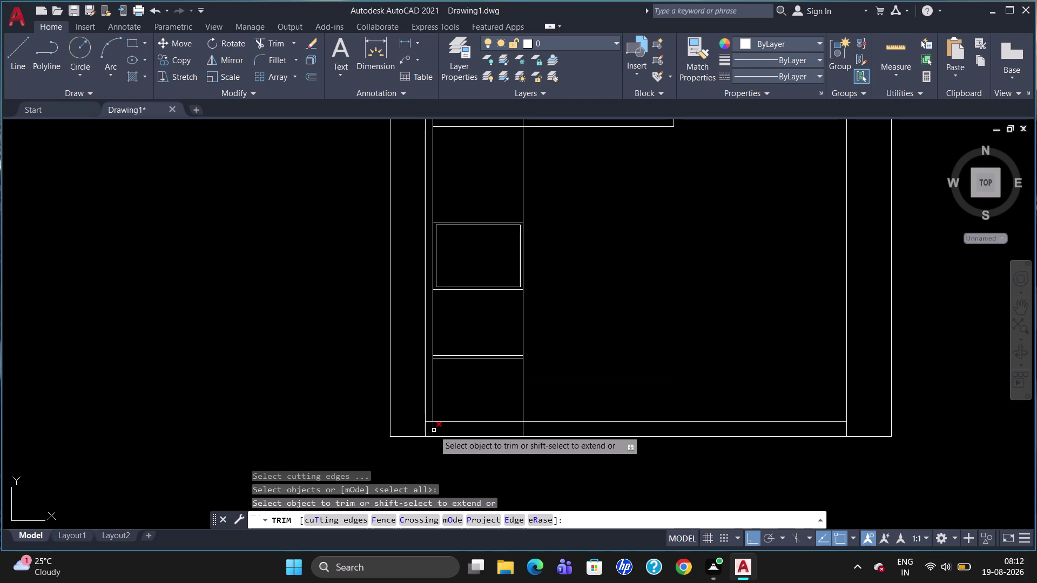
click(434, 430)
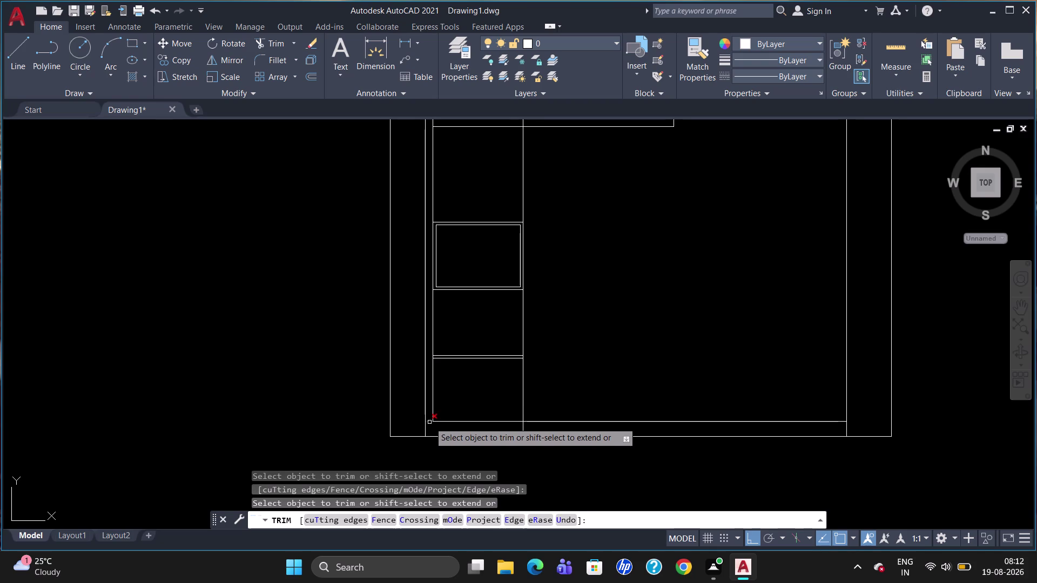
key(Escape)
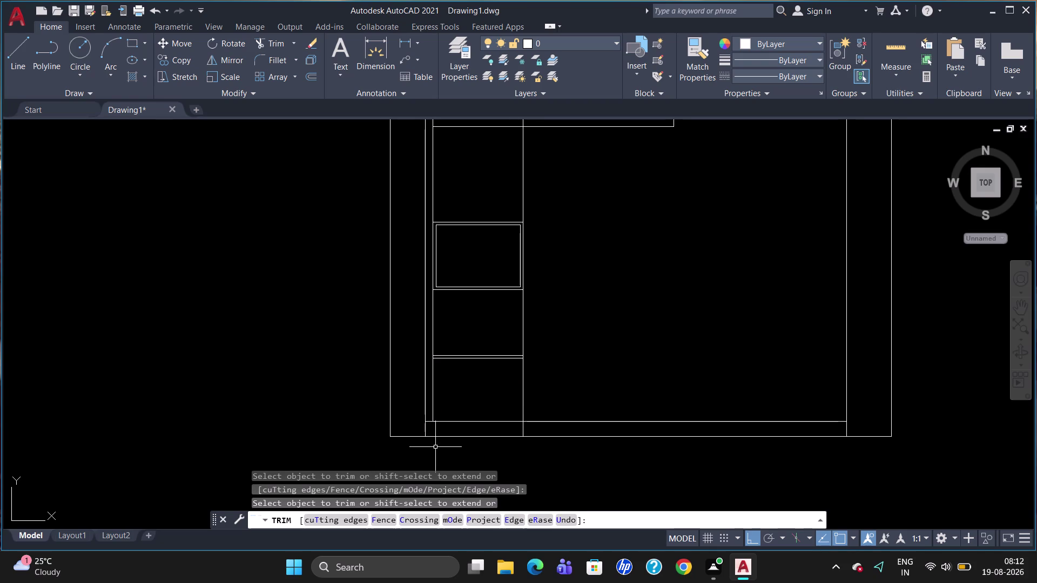
key(l)
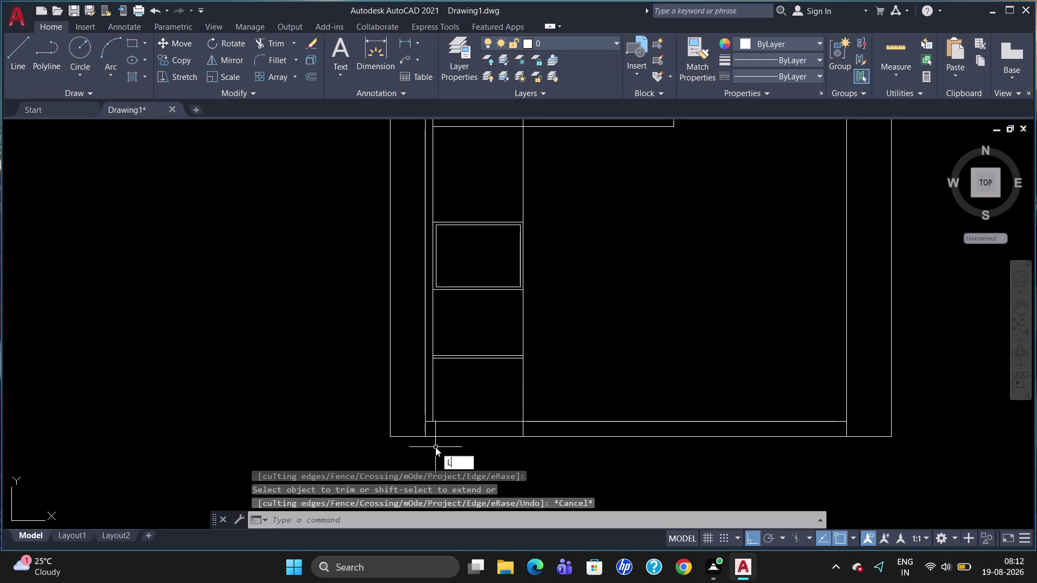
key(Return)
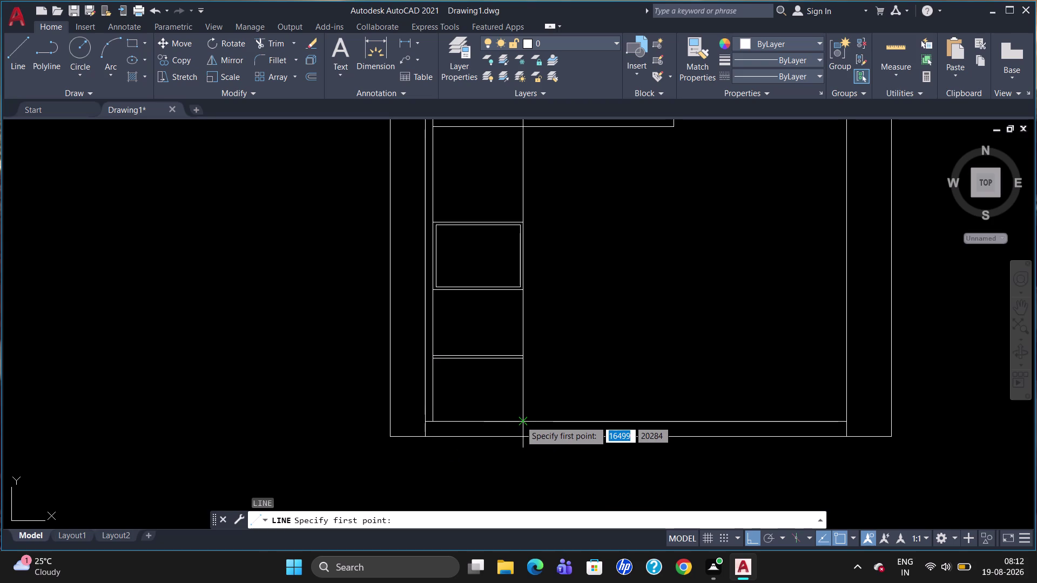
Draw a diagonal from the compartment's lower corner to its opposite upper corner.
click(520, 421)
scroll(up, 3)
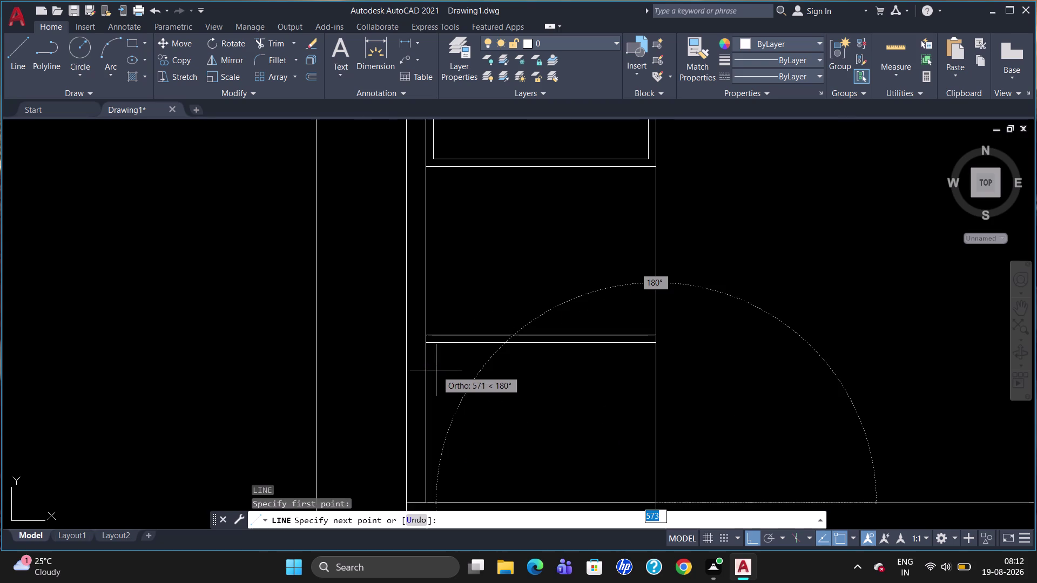
scroll(up, 3)
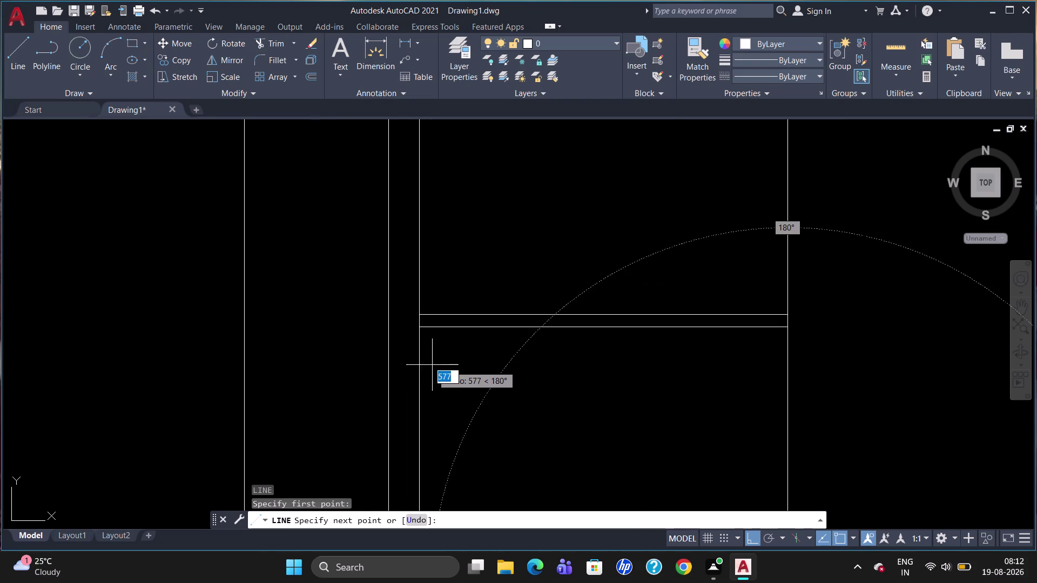
click(421, 332)
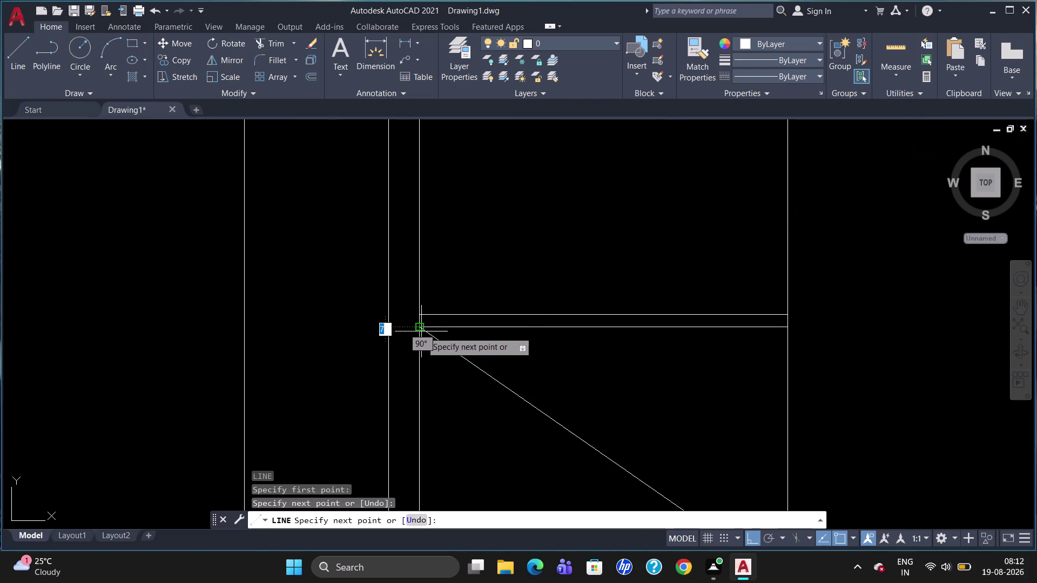
Turn on Polar tracking and draw a diagonal across the compartment directly above.
key(Escape)
key(l)
key(Return)
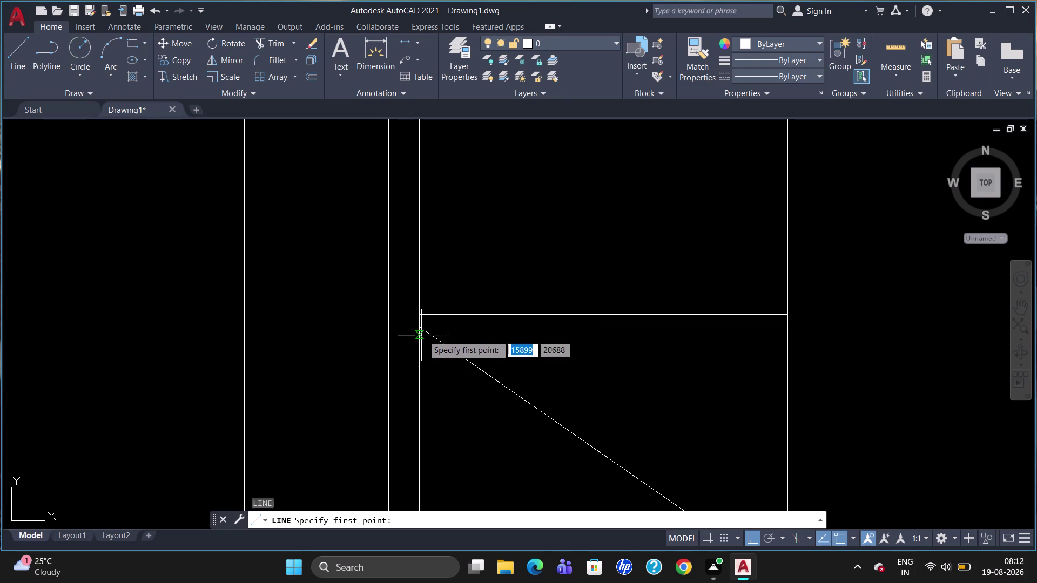
scroll(down, 3)
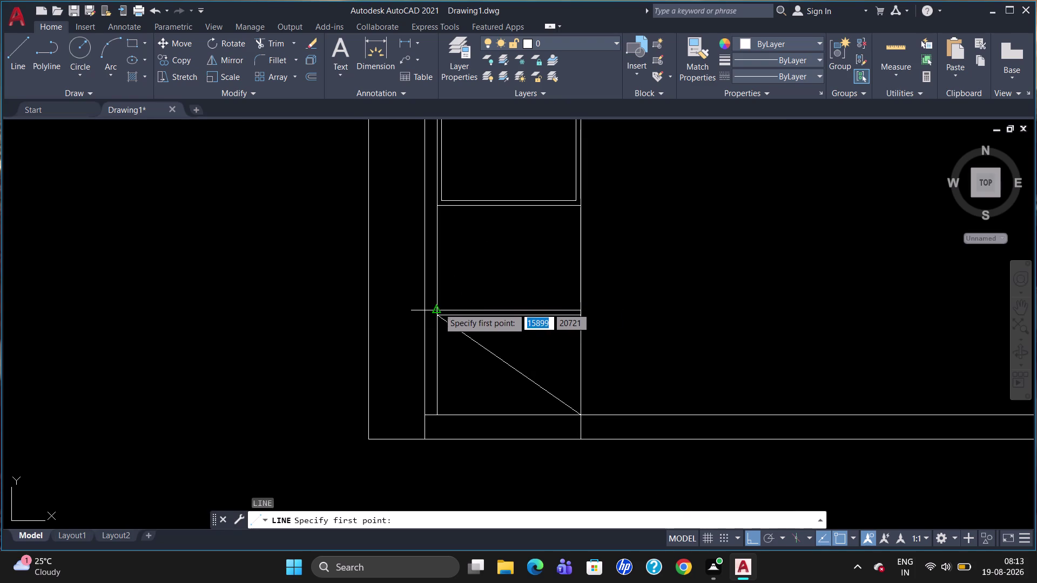
scroll(up, 3)
click(434, 317)
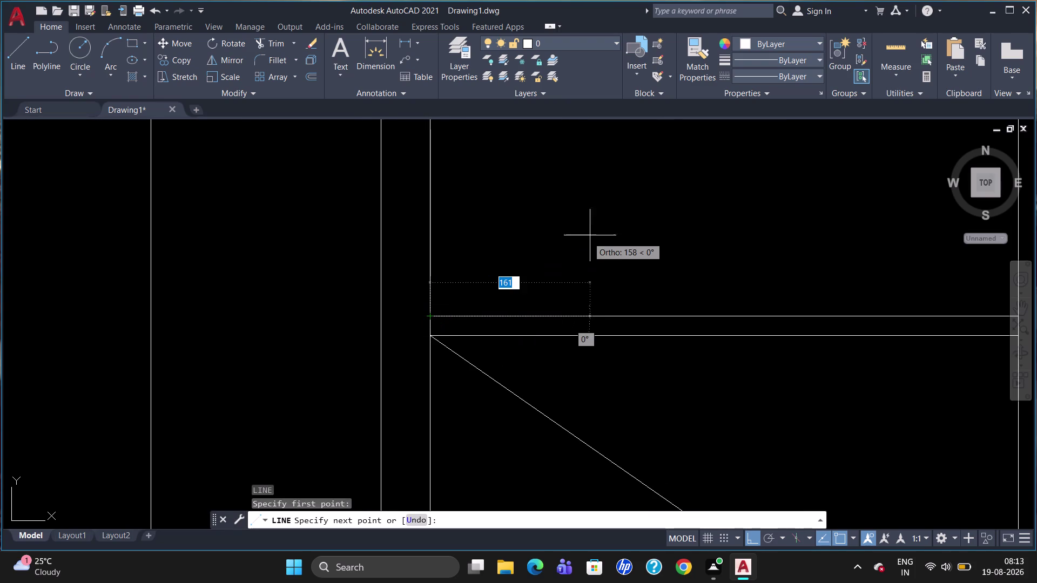
scroll(down, 3)
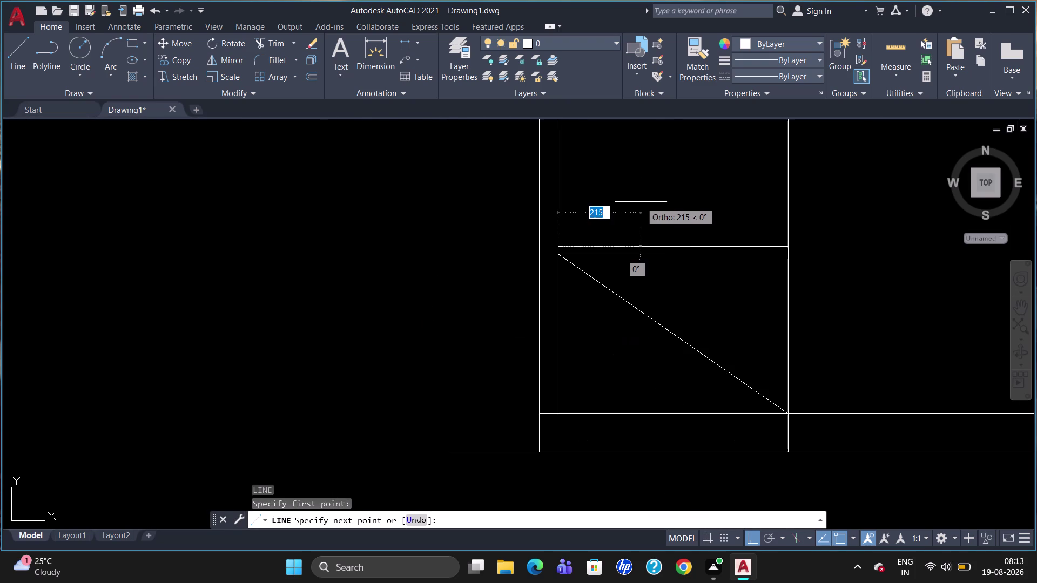
click(767, 539)
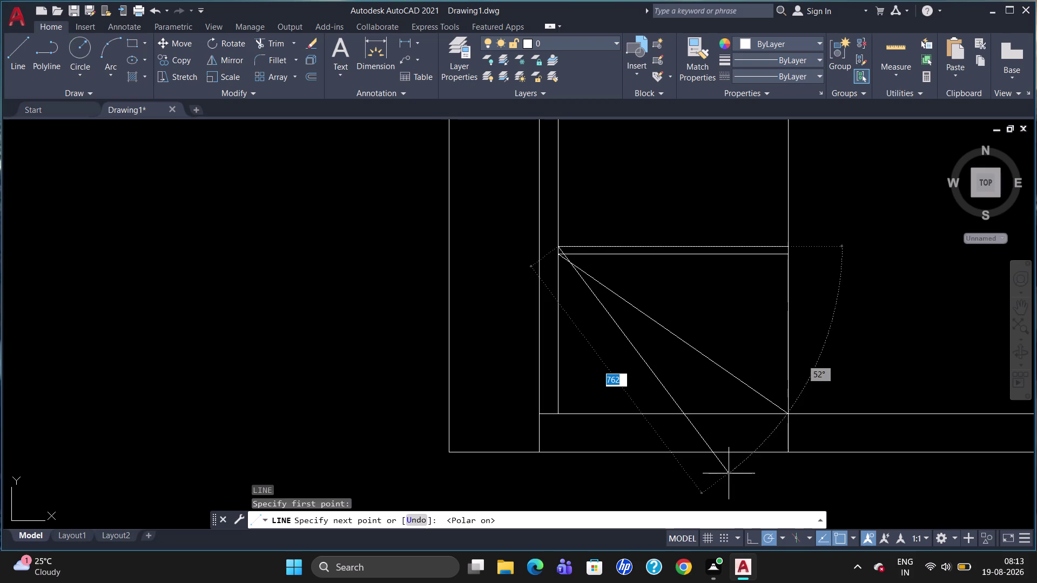
scroll(down, 3)
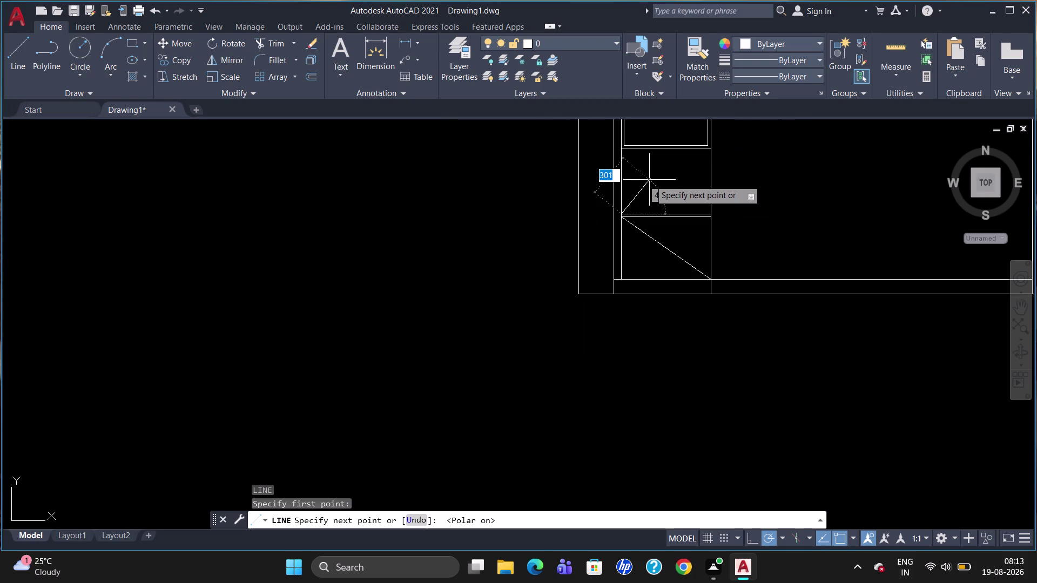
scroll(down, 3)
scroll(down, 3)
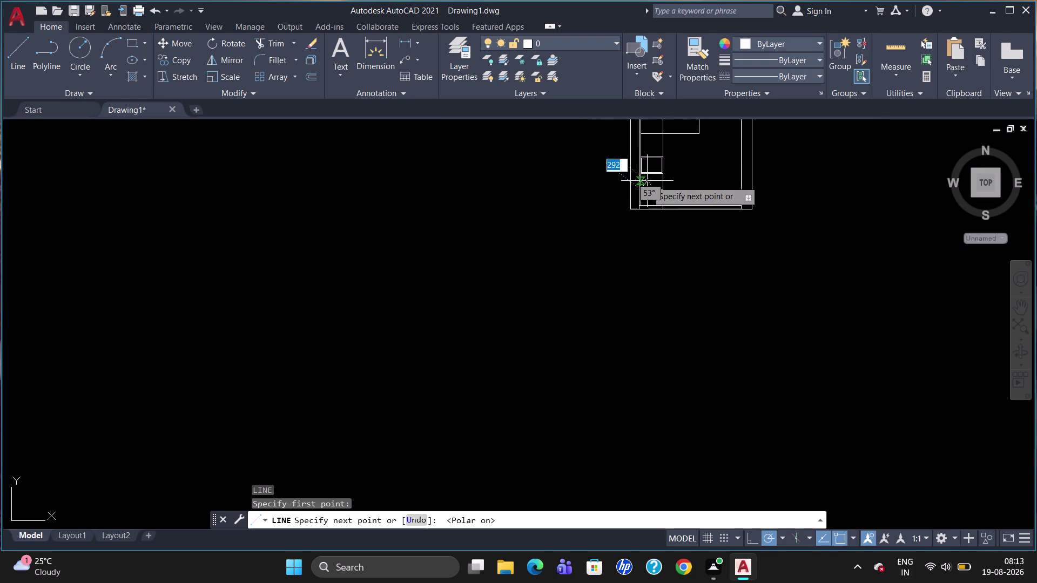
scroll(up, 3)
scroll(down, 3)
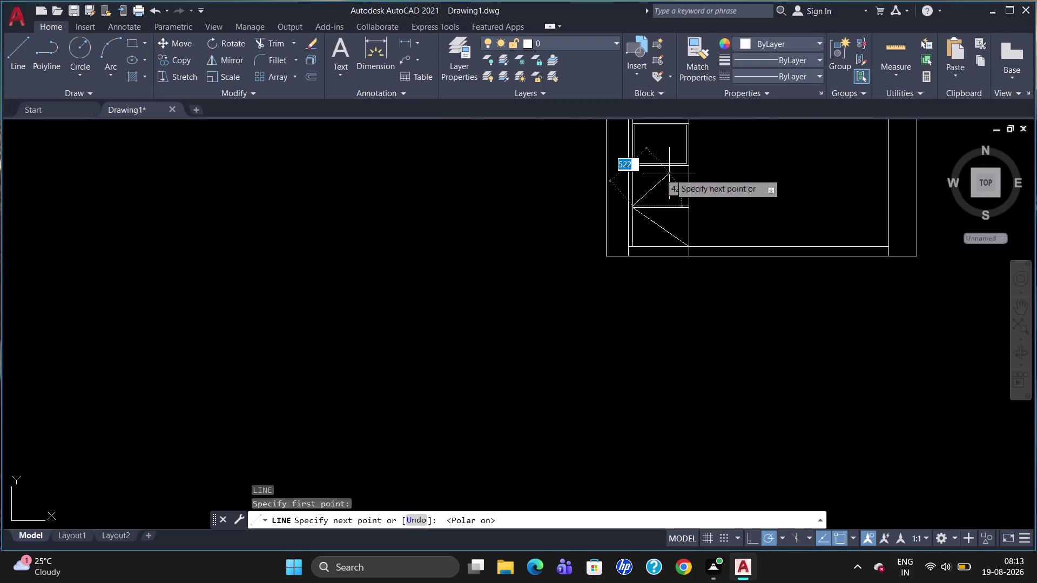
scroll(up, 3)
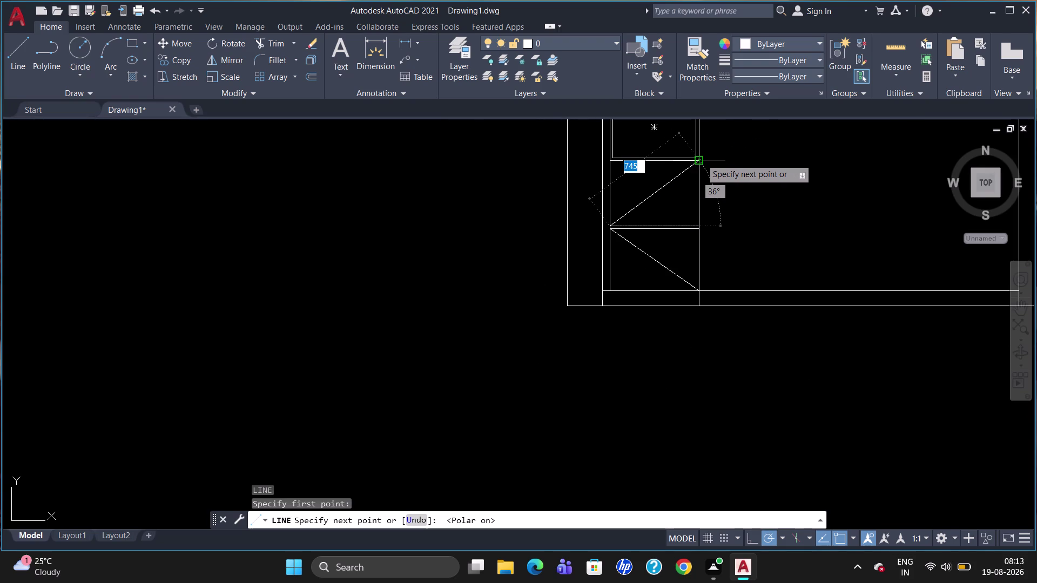
click(701, 159)
key(Escape)
Pan and zoom the view over to the drawer area.
scroll(down, 3)
scroll(up, 3)
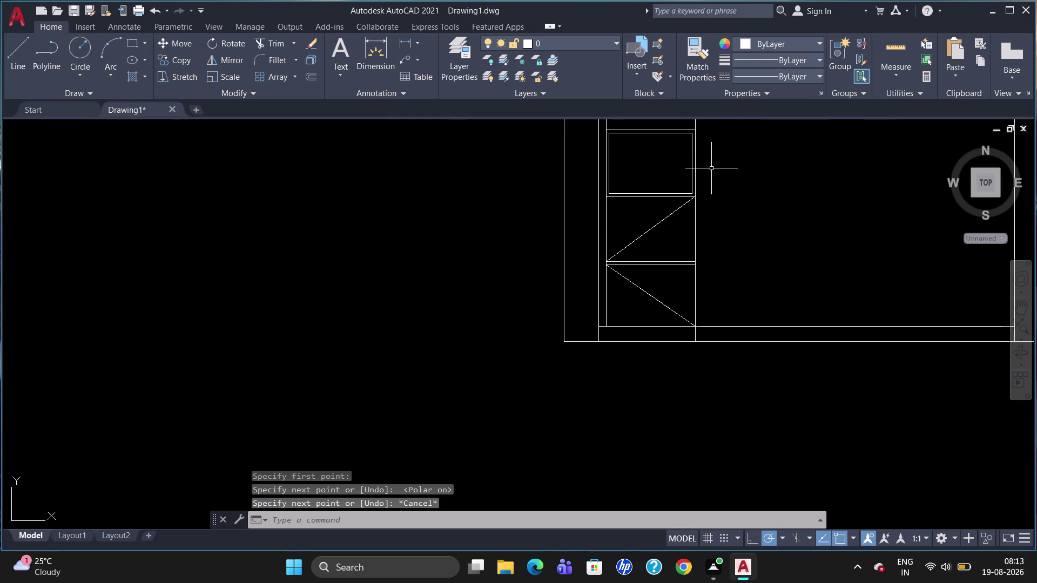
scroll(down, 3)
scroll(up, 3)
scroll(down, 3)
scroll(up, 3)
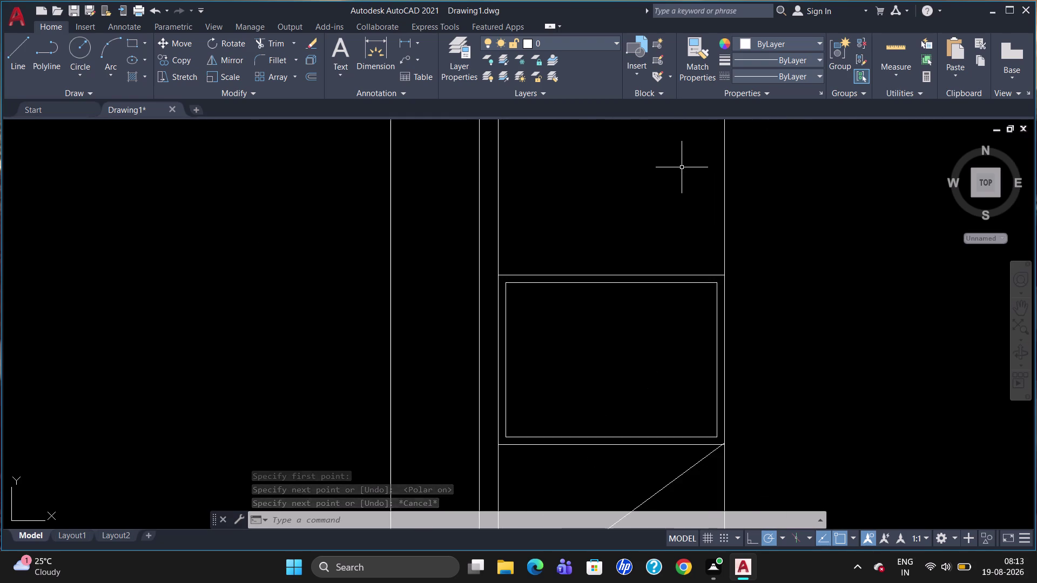
scroll(down, 3)
scroll(down, 3)
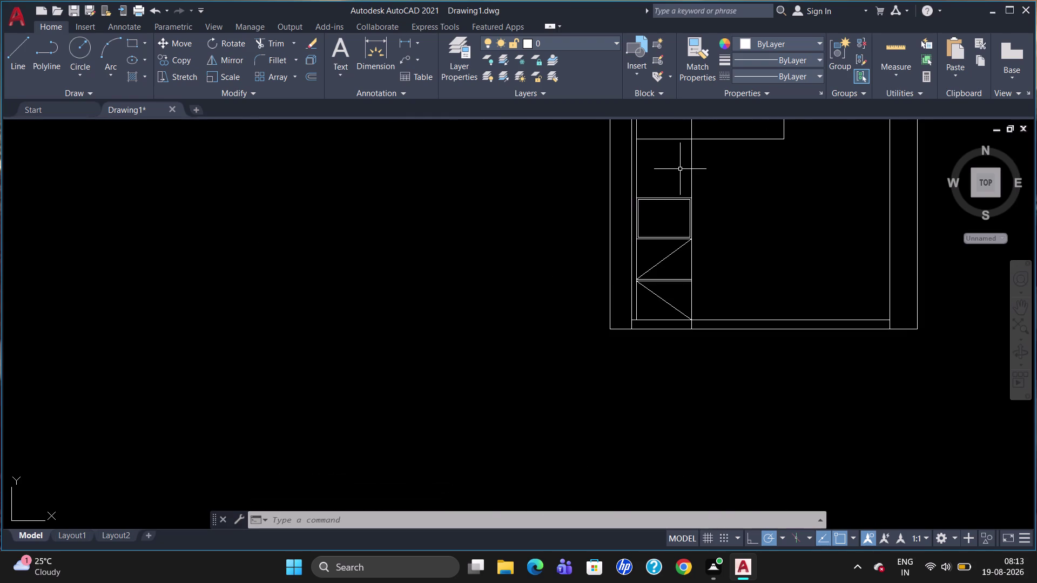
scroll(up, 3)
scroll(down, 3)
scroll(up, 3)
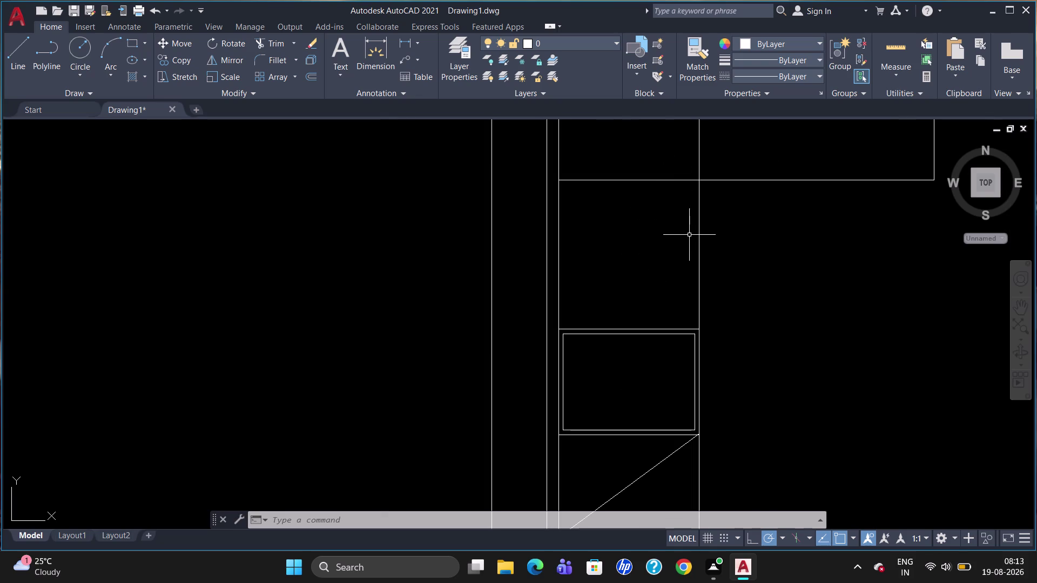
Draw a horizontal line from the M2P midpoint of the compartment's side to its opposite edge.
key(l)
key(Return)
text(M)
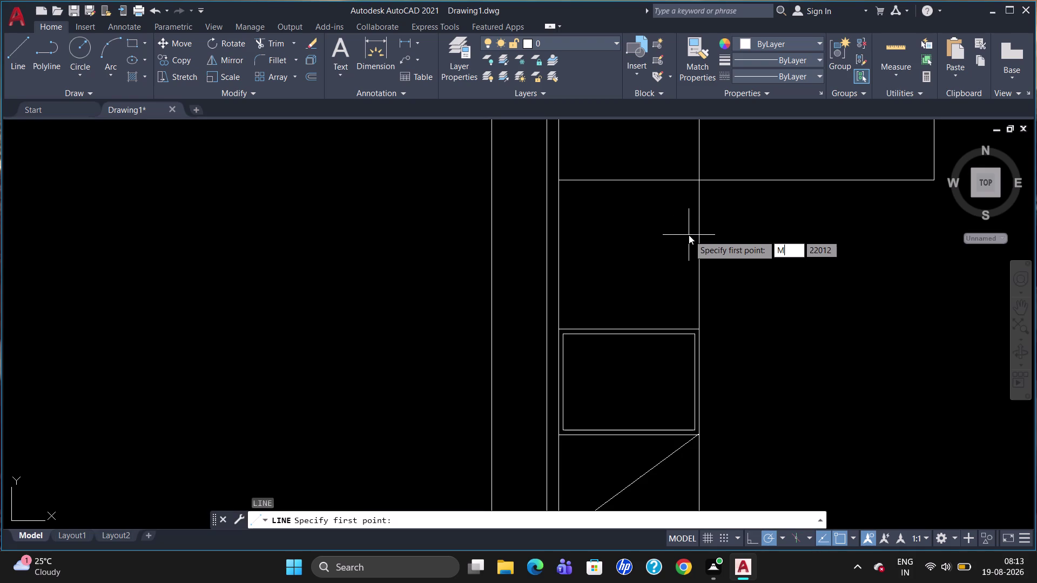
text(2P)
key(Return)
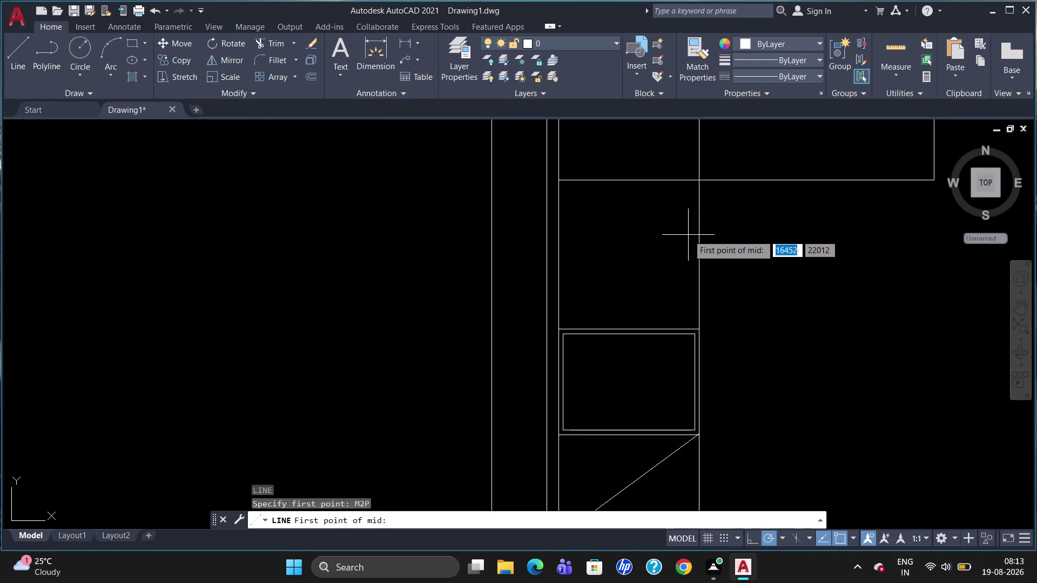
click(701, 333)
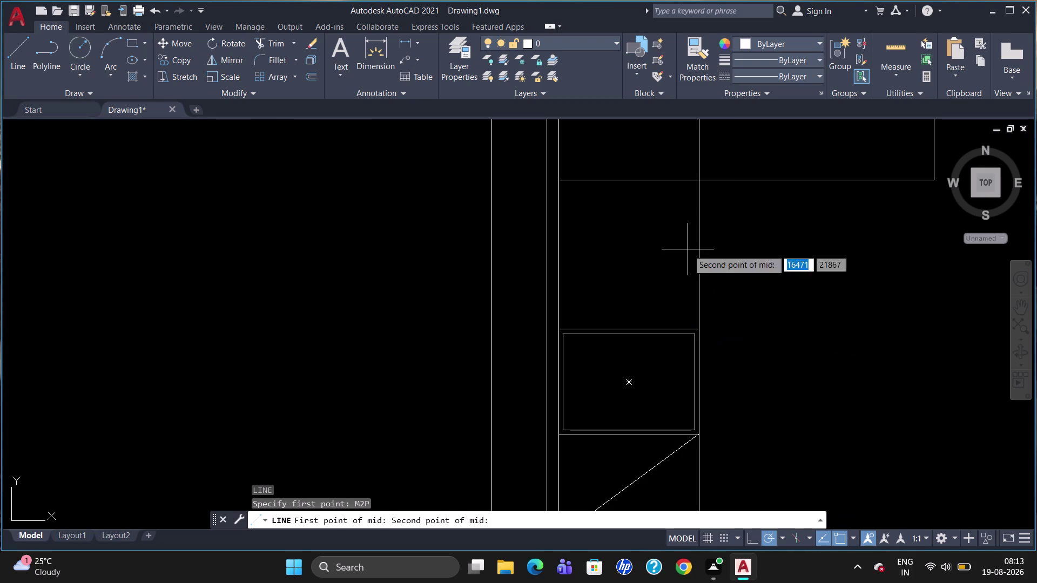
click(700, 181)
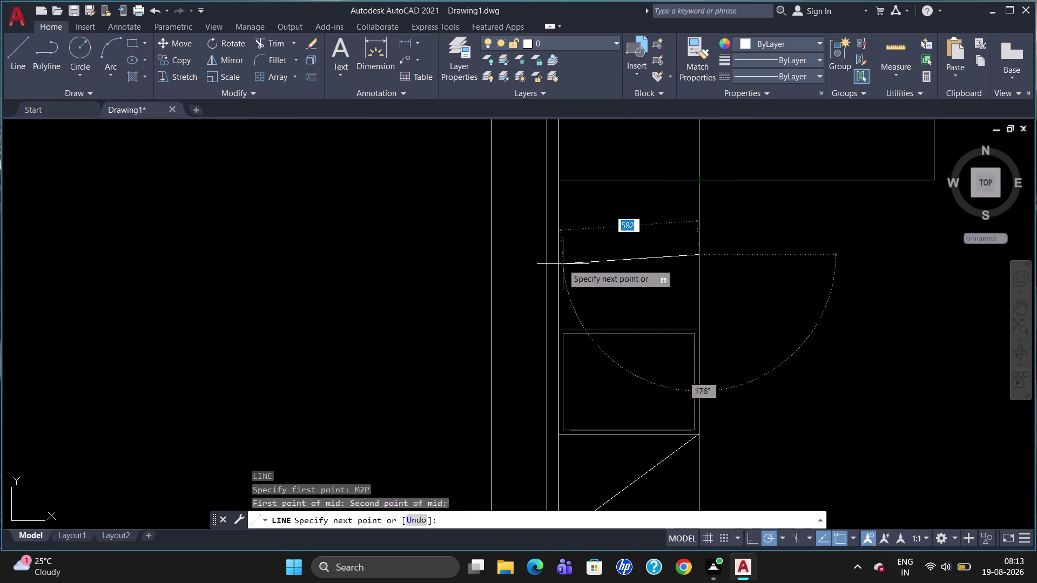
click(558, 254)
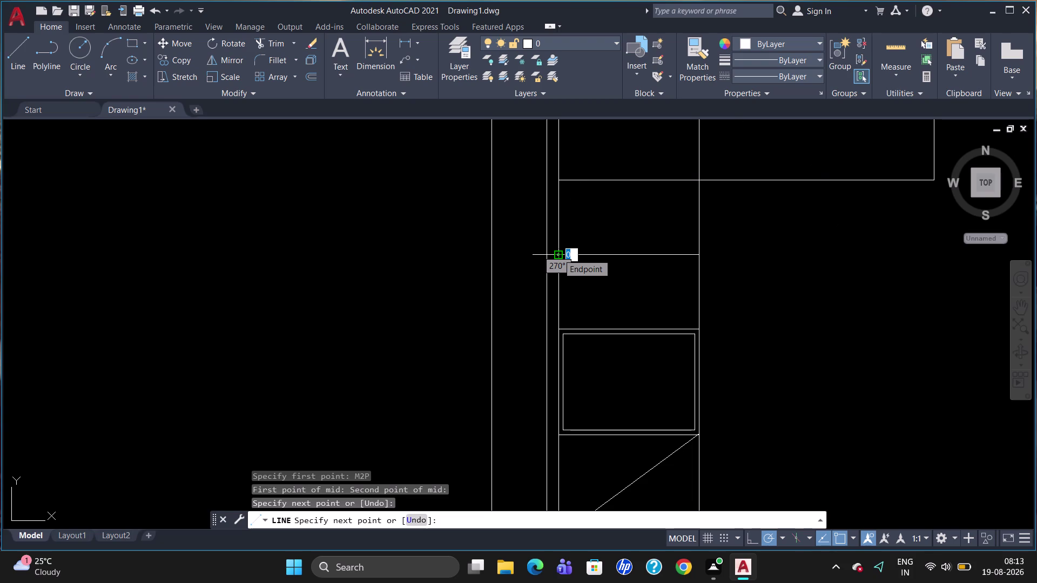
Offset the new divider by 20, then delete the unwanted offset copy.
key(Escape)
key(o)
key(Return)
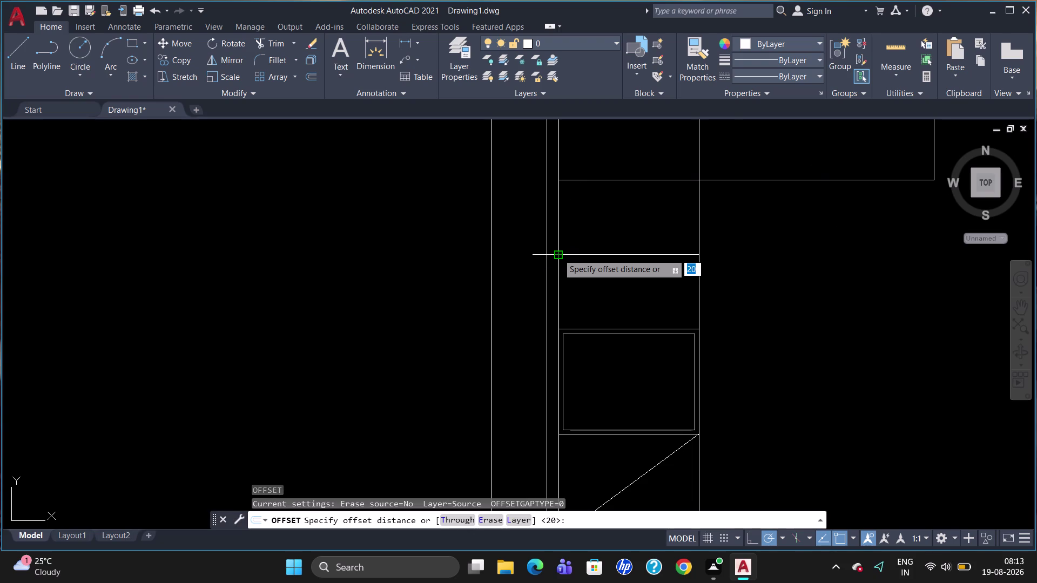
text(20)
key(Return)
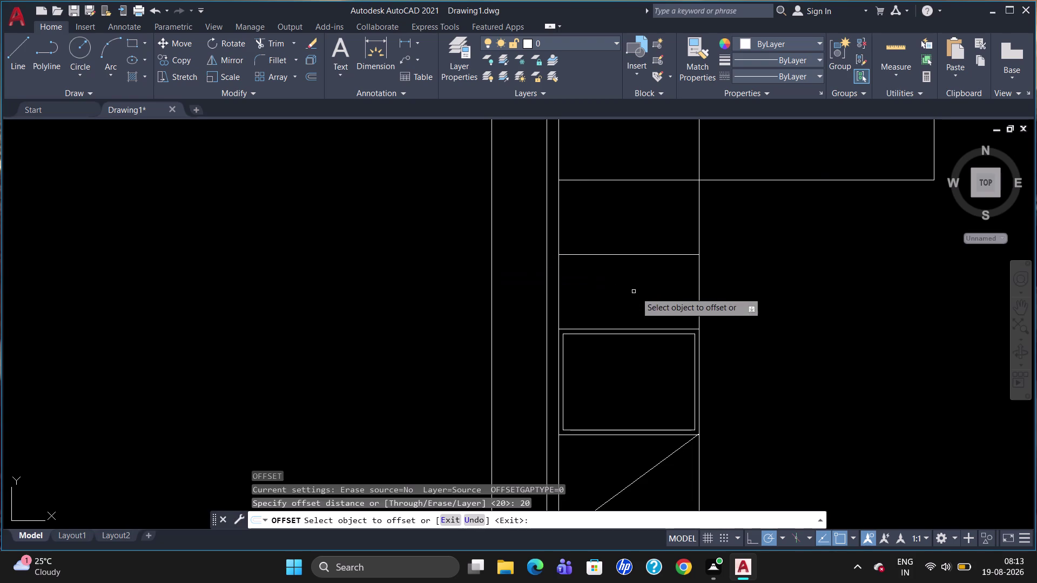
click(633, 255)
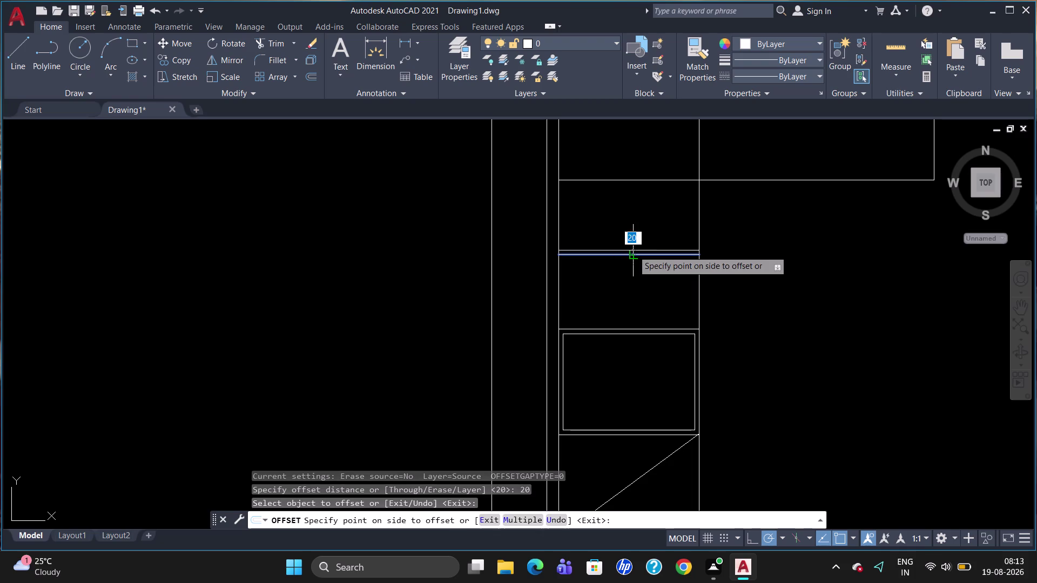
click(633, 250)
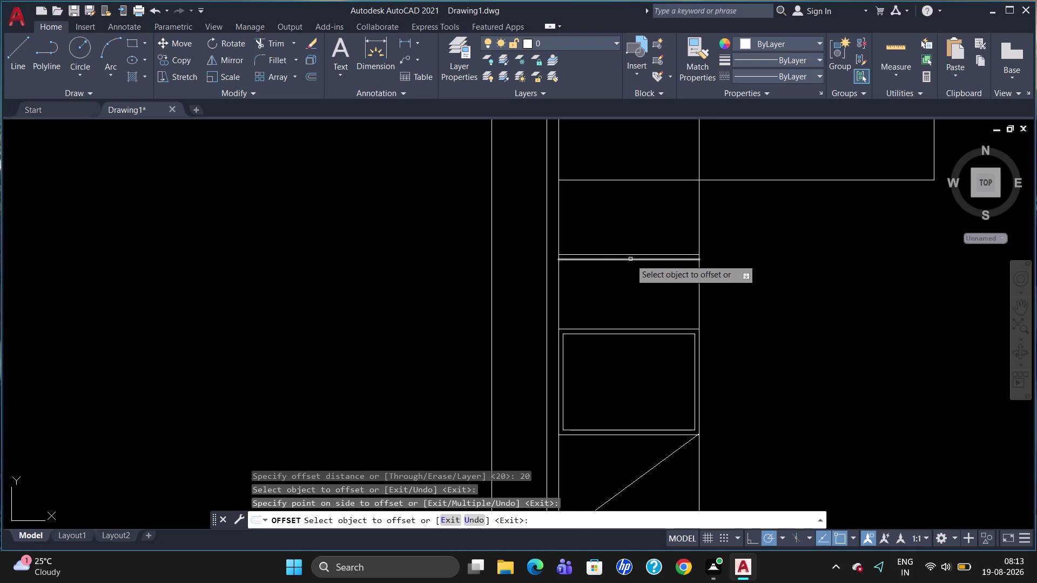
click(631, 259)
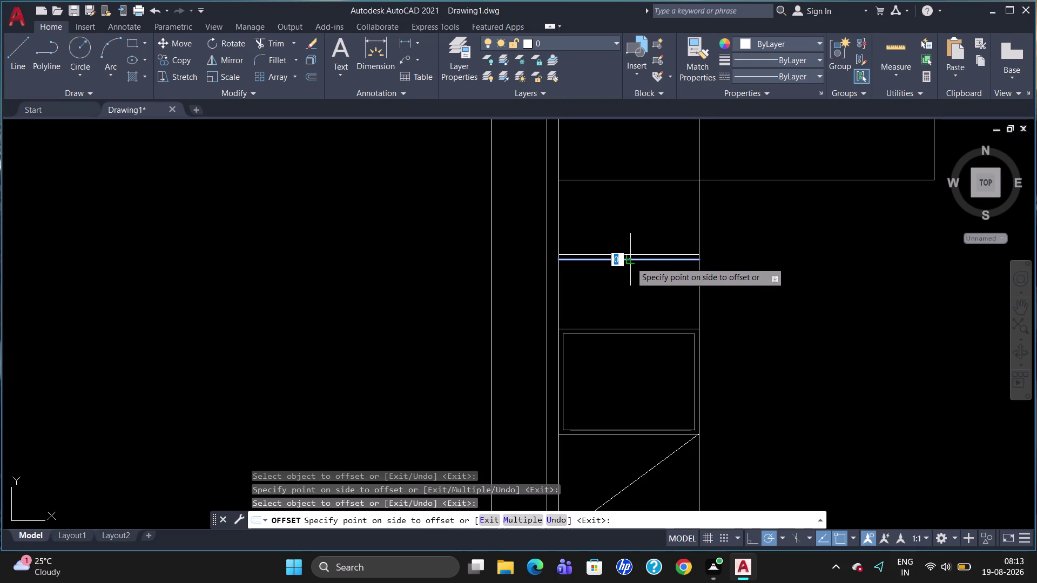
key(Escape)
click(633, 260)
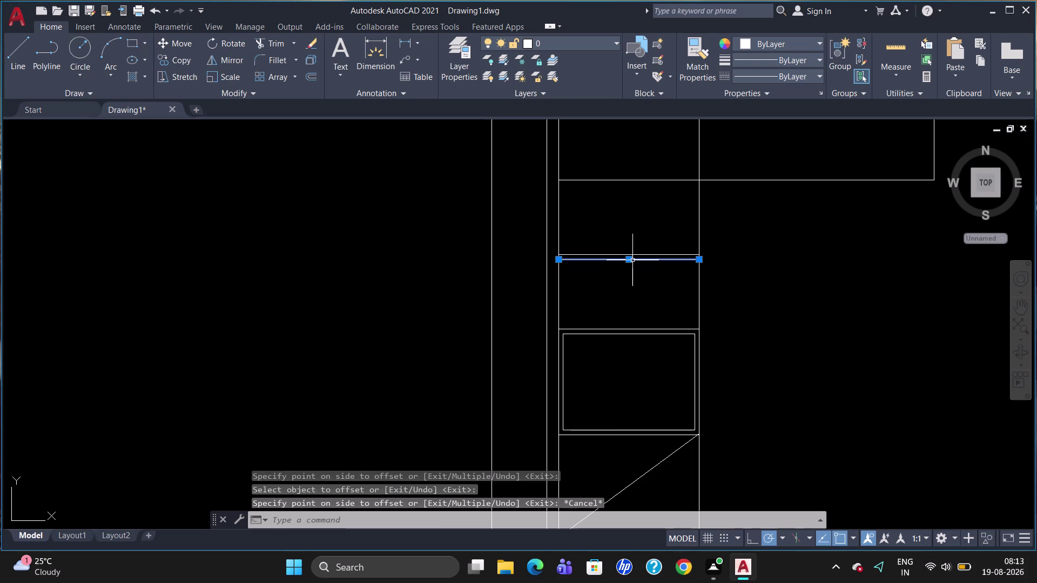
key(Delete)
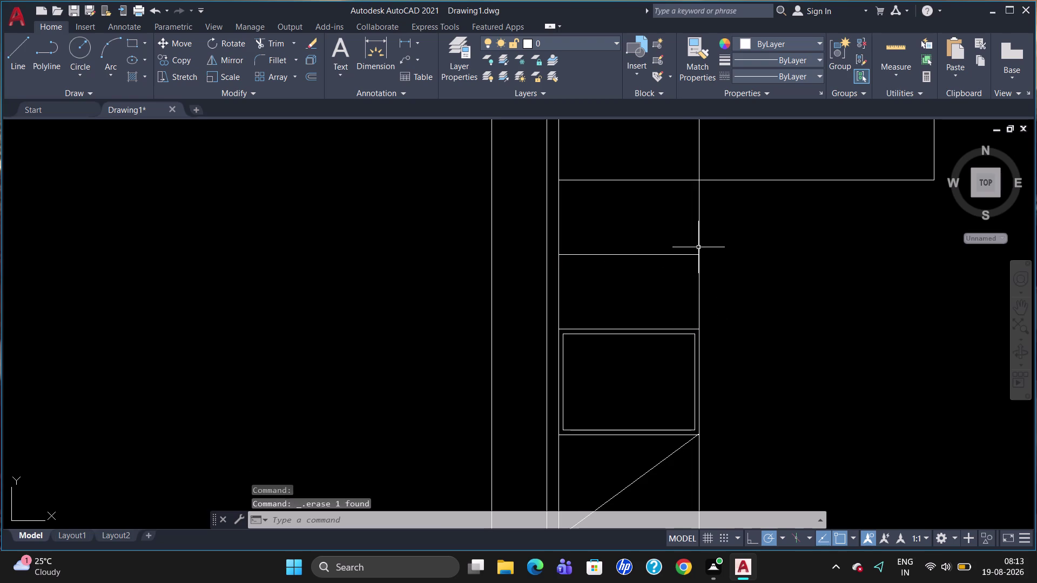
Offset the horizontal divider 20 units upward to create a parallel copy.
key(l)
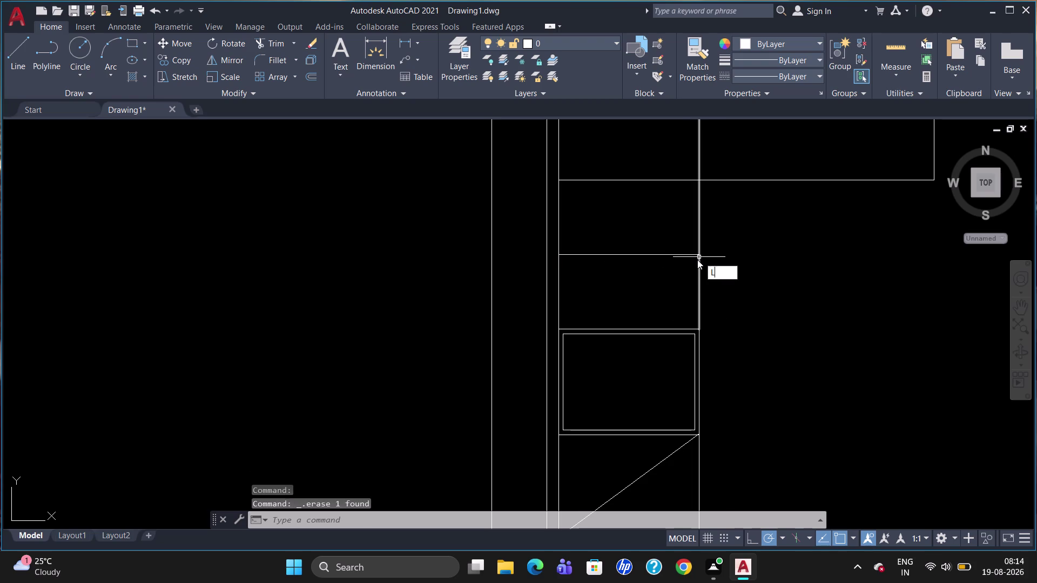
key(Return)
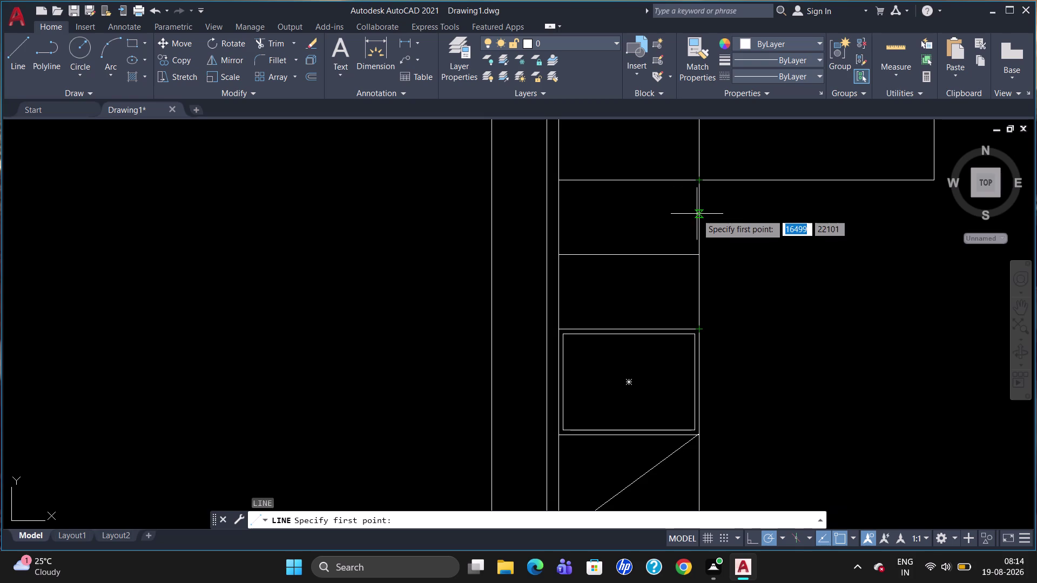
key(Escape)
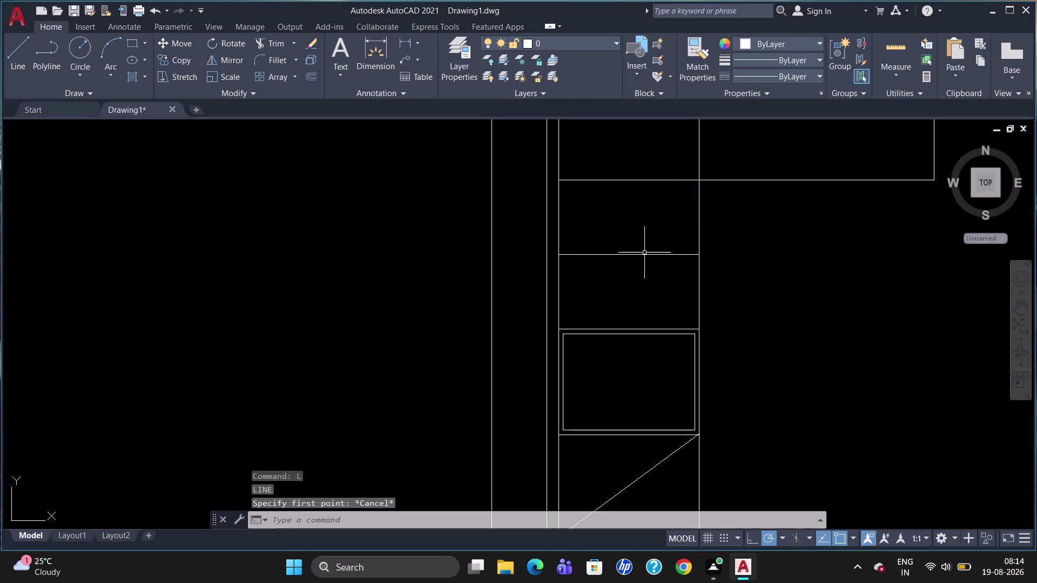
key(o)
key(Return)
text(20)
key(Return)
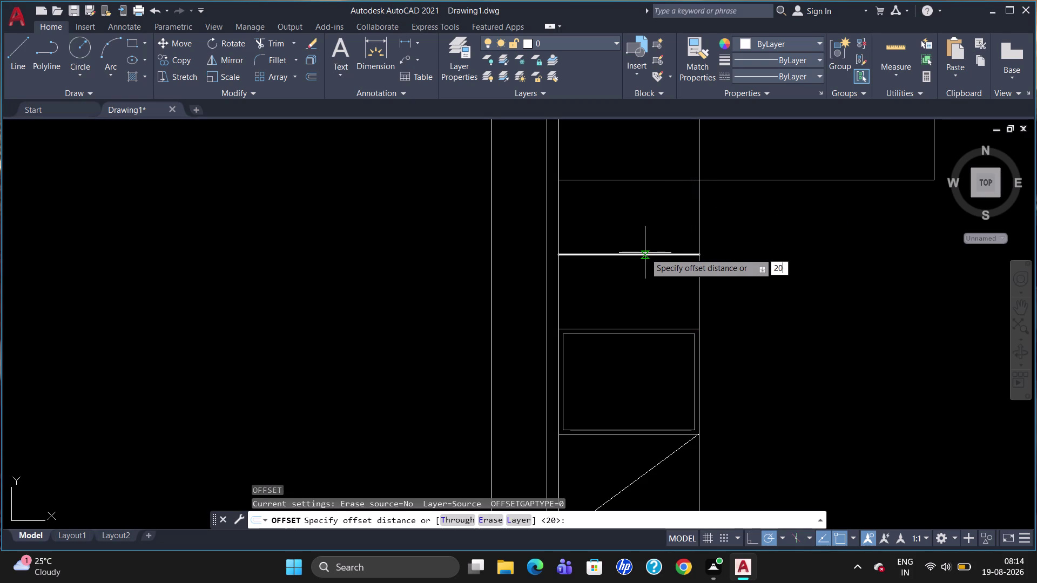
click(646, 254)
click(651, 236)
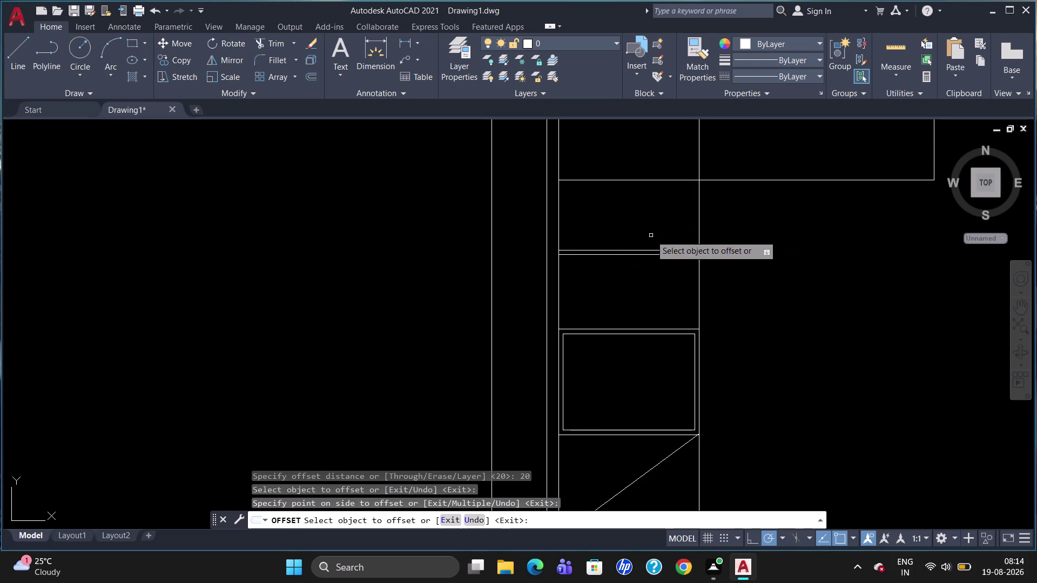
key(Escape)
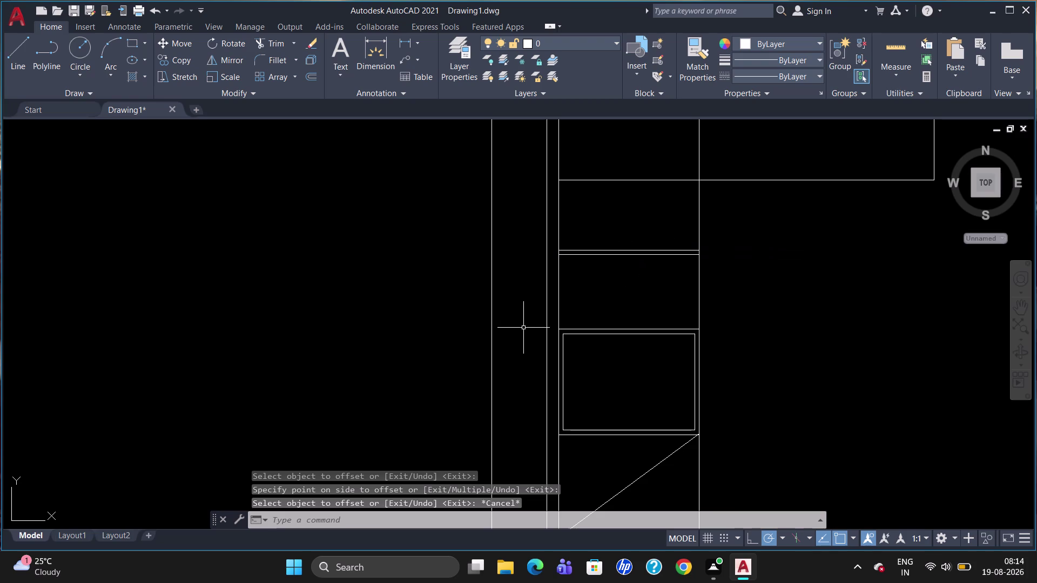
scroll(down, 3)
scroll(up, 3)
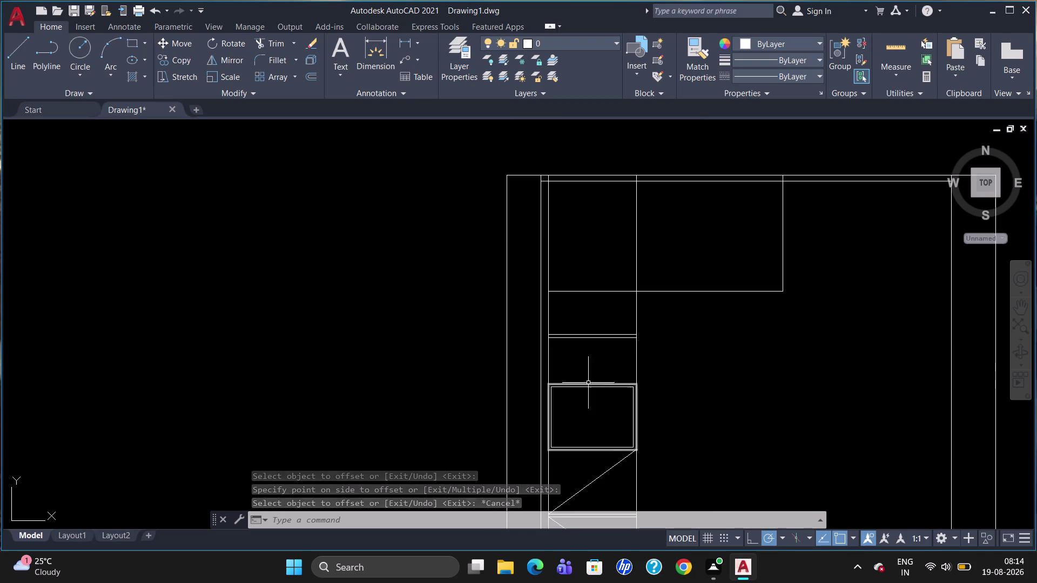
scroll(up, 3)
scroll(down, 3)
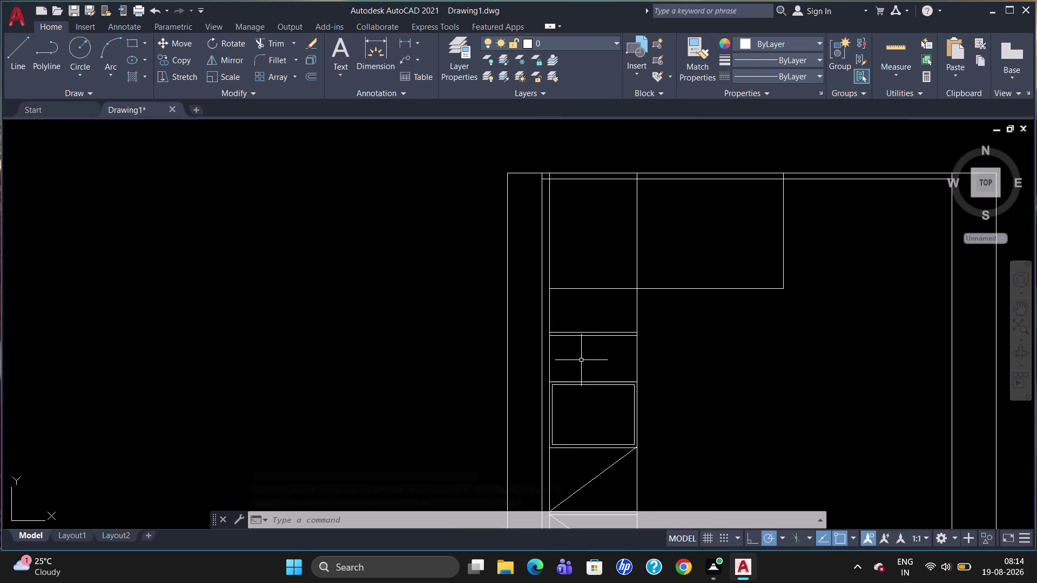
Draw a diagonal from the lower compartment's right corner to the shelf's left end.
key(l)
key(Return)
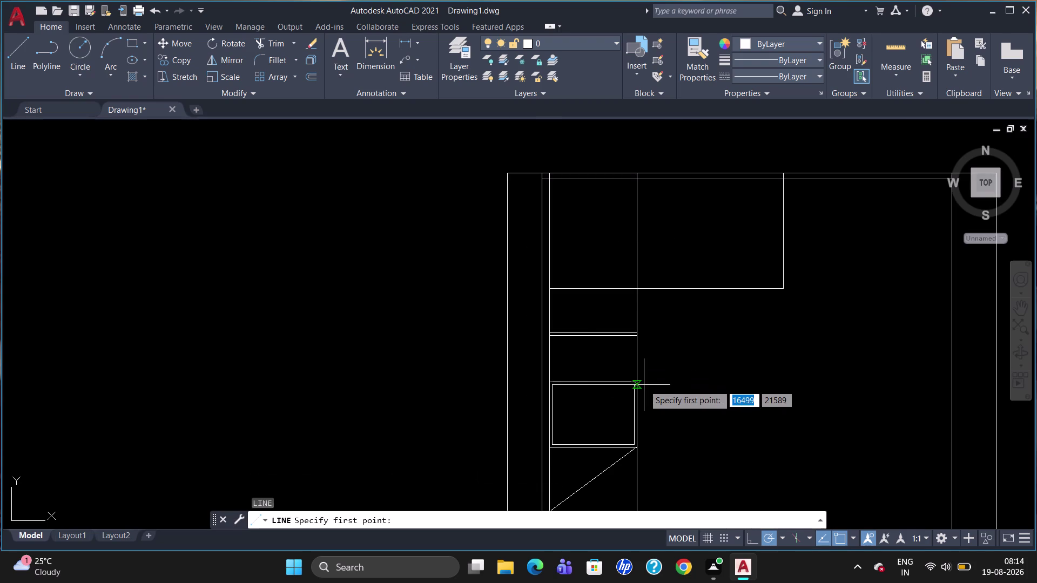
scroll(up, 3)
click(636, 380)
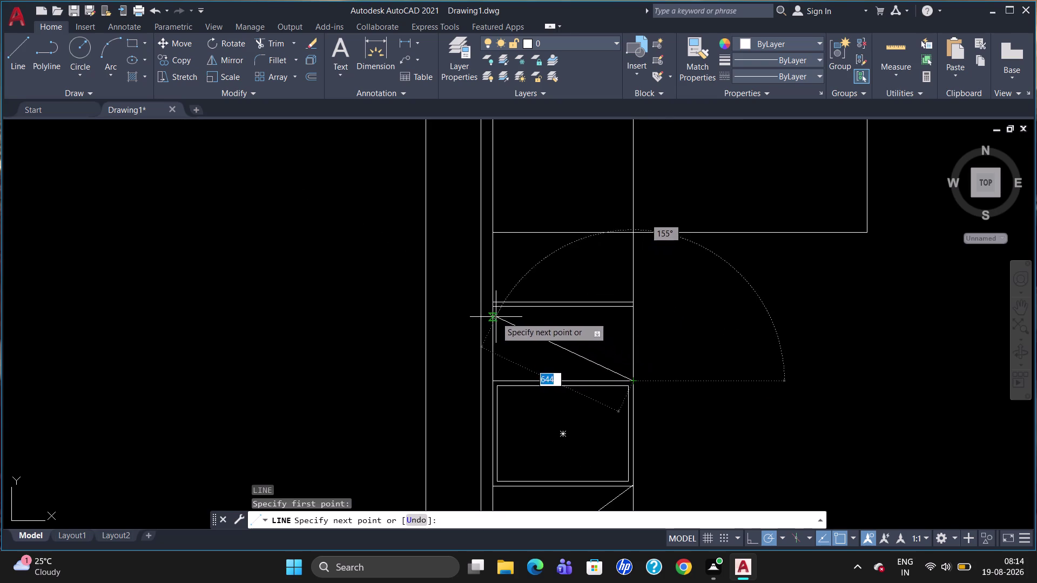
click(493, 311)
key(Escape)
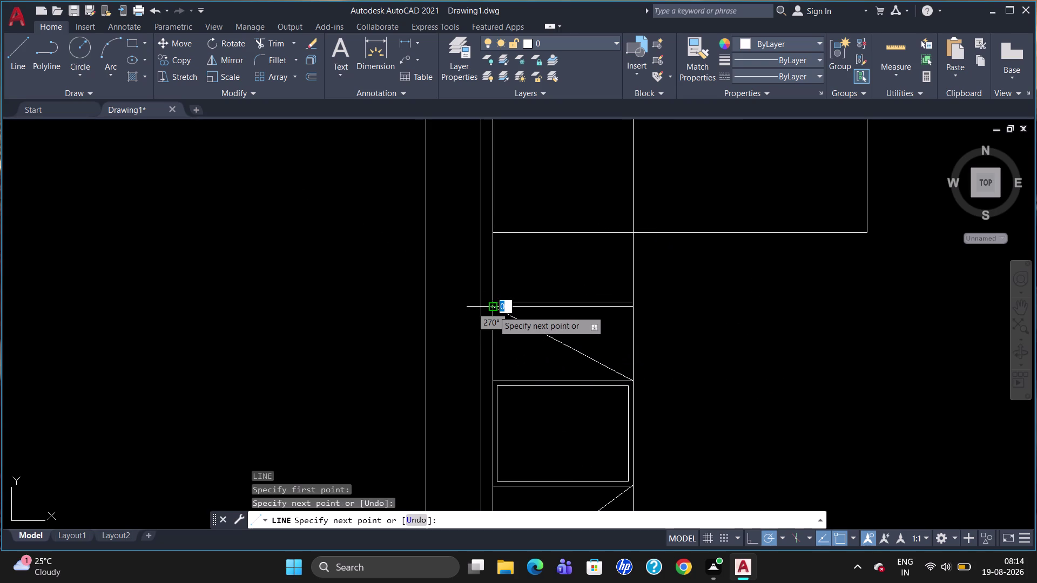
Draw a second diagonal from the shelf's left end to the upper-right corner.
key(l)
key(Return)
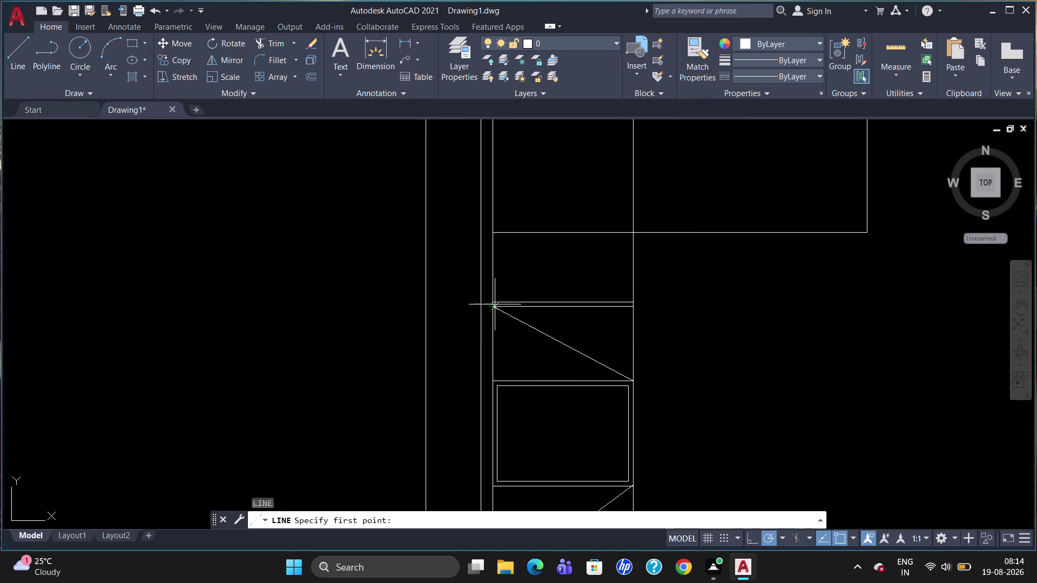
scroll(up, 3)
click(494, 311)
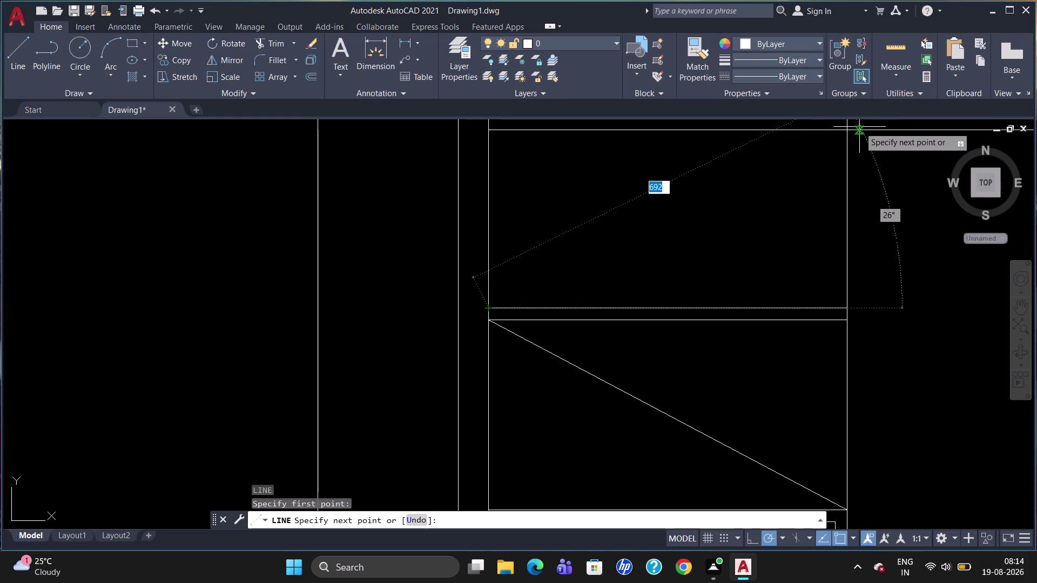
click(845, 133)
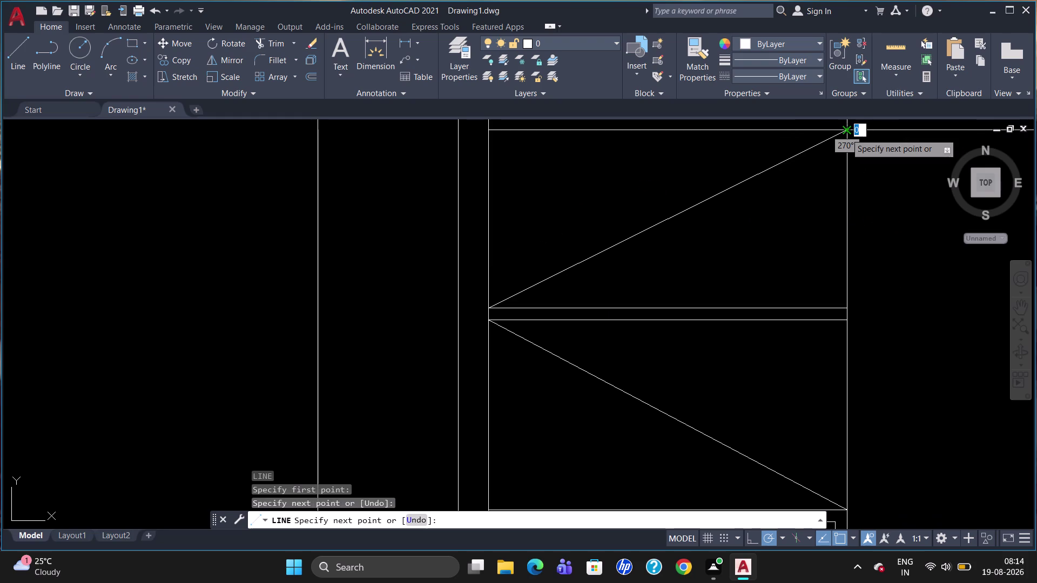
key(Escape)
scroll(down, 3)
scroll(up, 3)
scroll(down, 3)
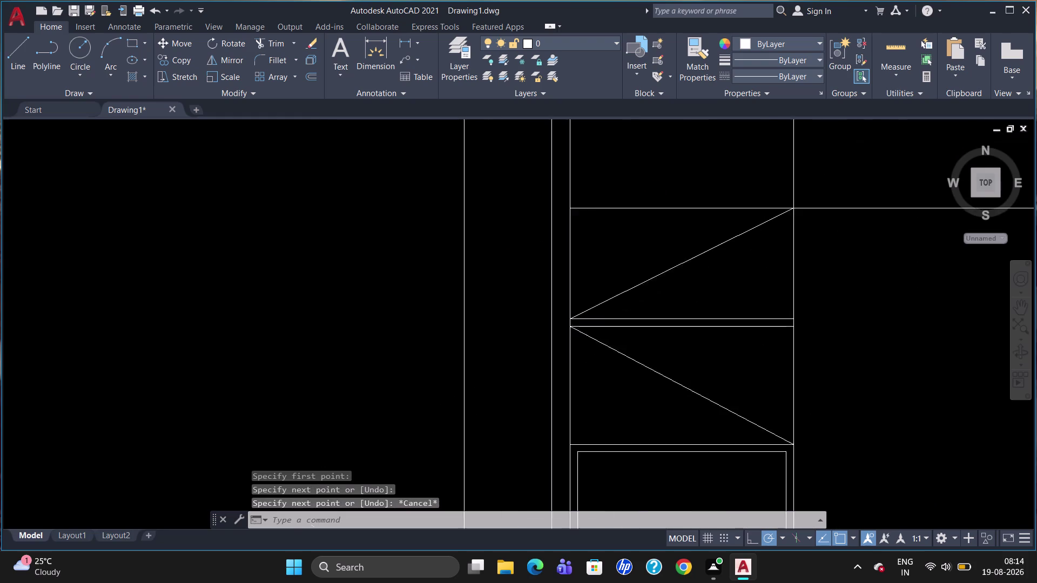
Draw a trial line from an M2P midpoint, then erase the misplaced result.
scroll(down, 3)
scroll(up, 3)
scroll(down, 3)
scroll(up, 3)
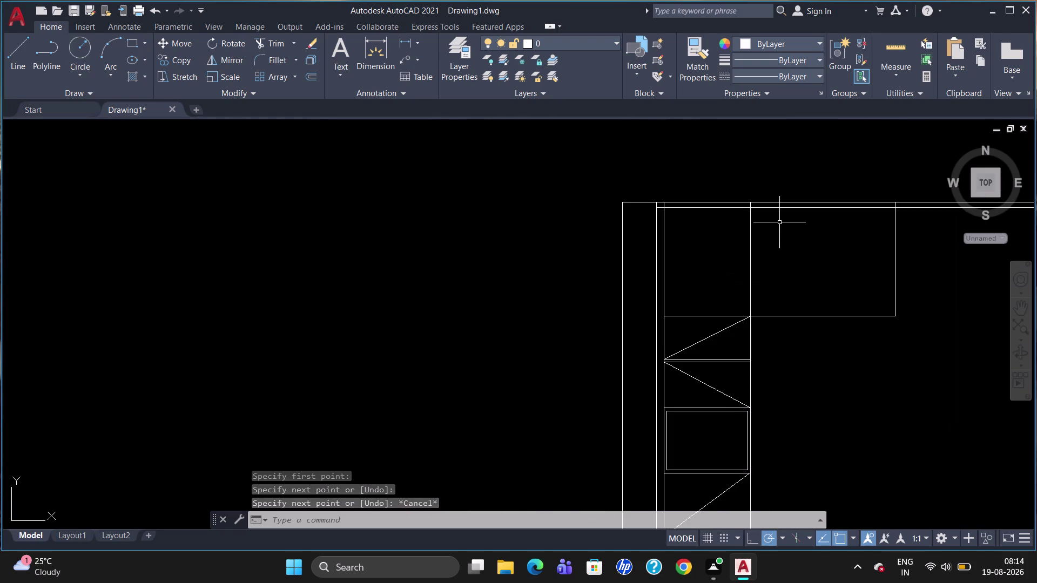
scroll(up, 3)
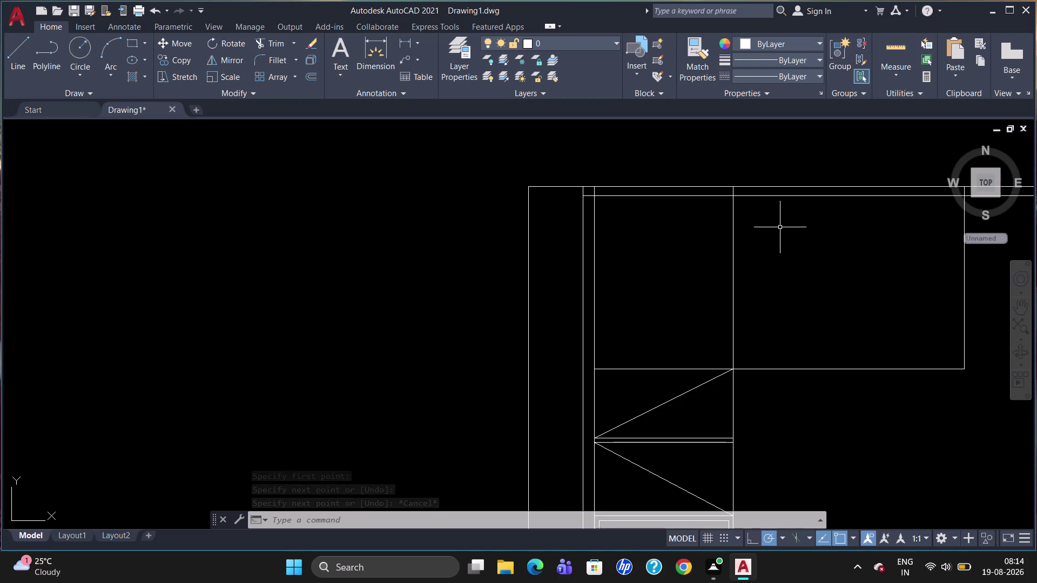
key(l)
key(Return)
key(m)
key(2)
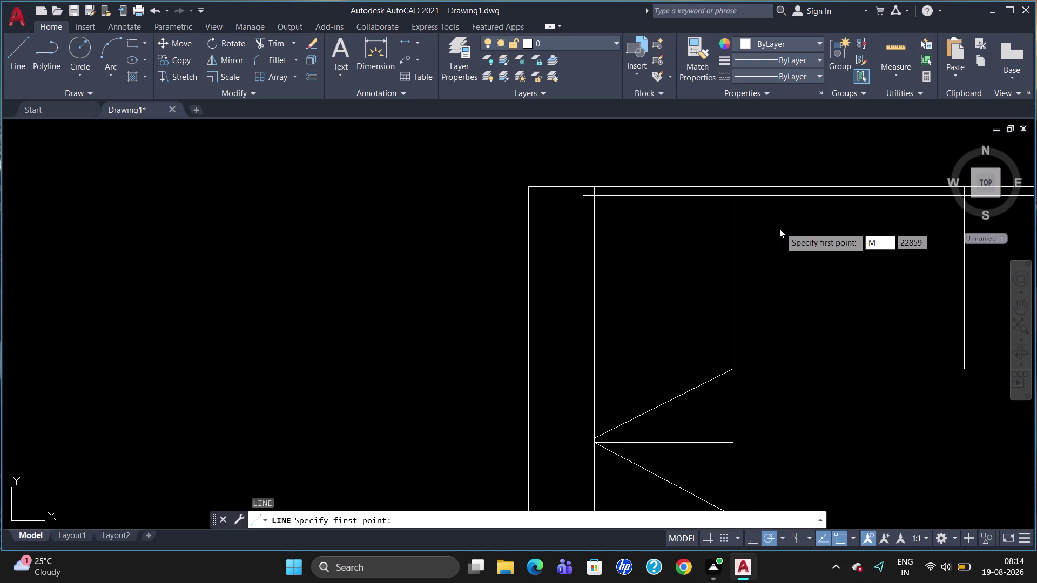
key(p)
key(Return)
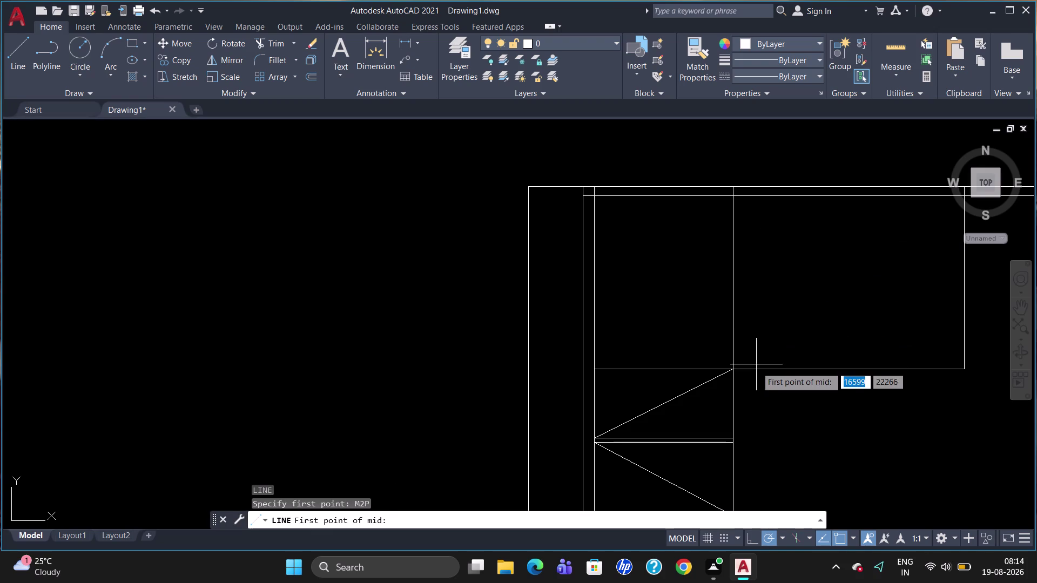
click(735, 369)
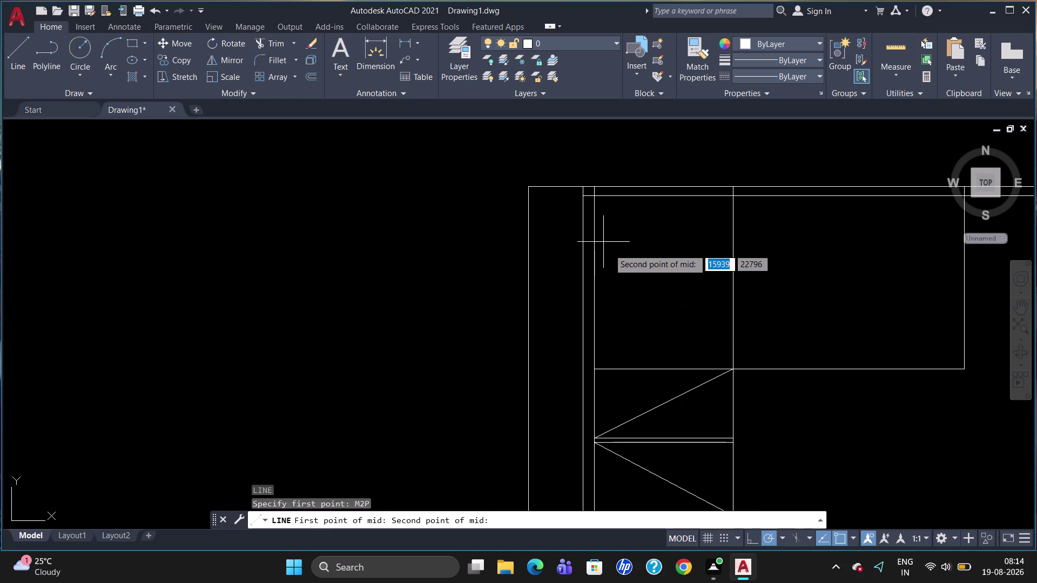
click(595, 197)
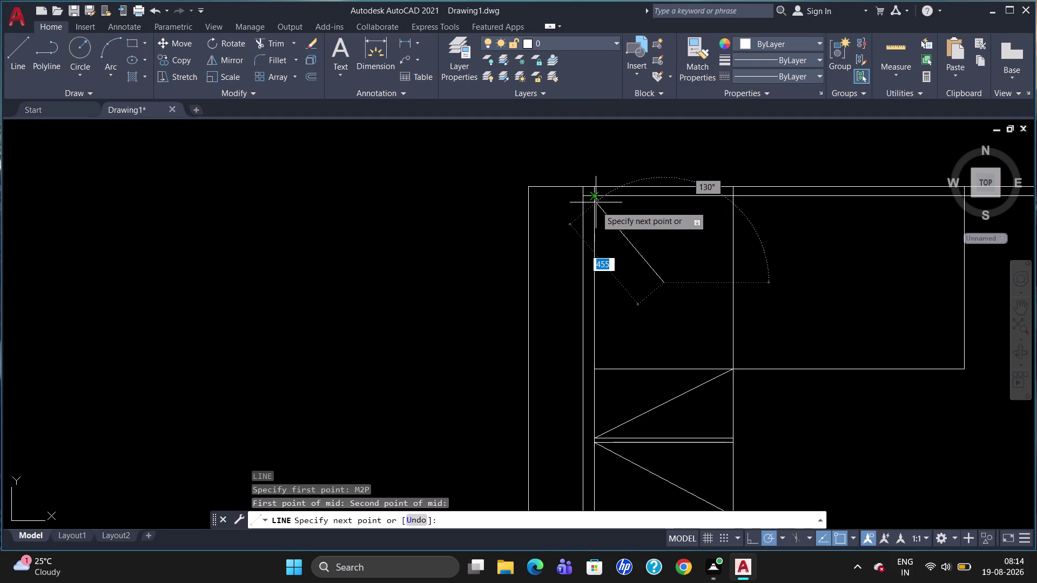
click(596, 366)
key(Escape)
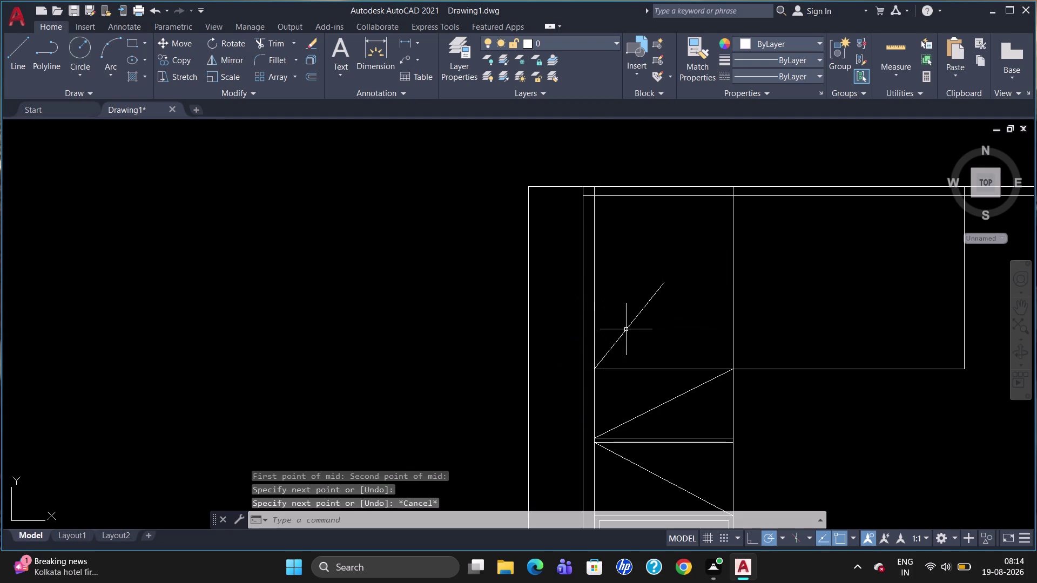
click(627, 329)
key(Delete)
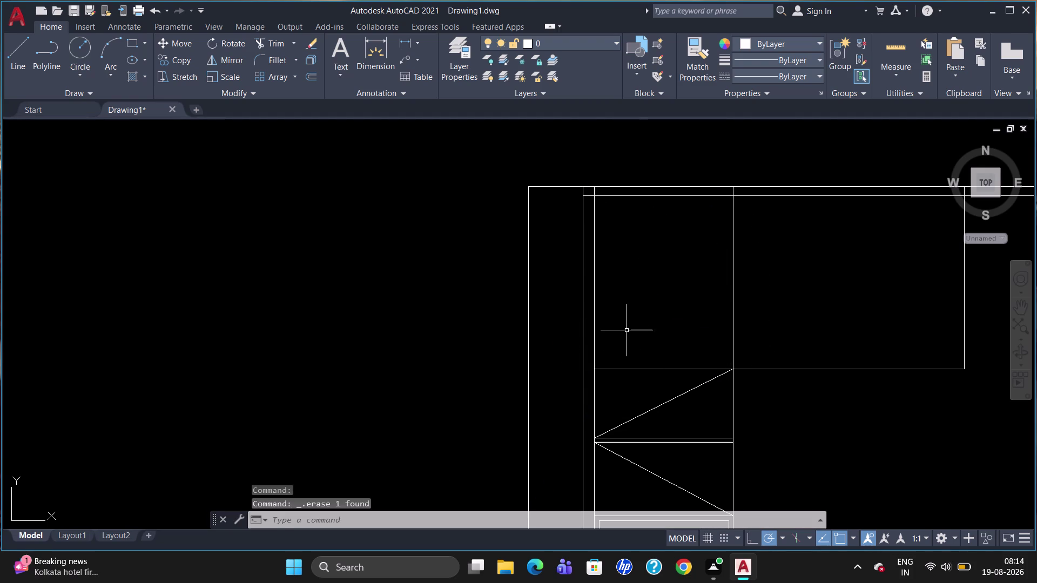
Draw diagonals from the lower-right corner to the left side's midpoint, then to the upper-right corner.
key(l)
key(Return)
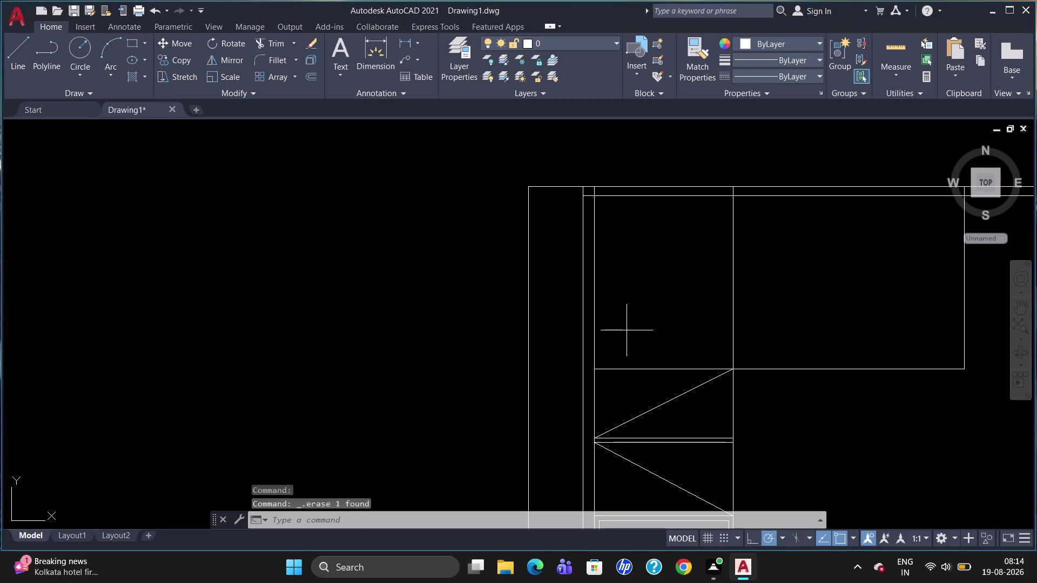
click(730, 368)
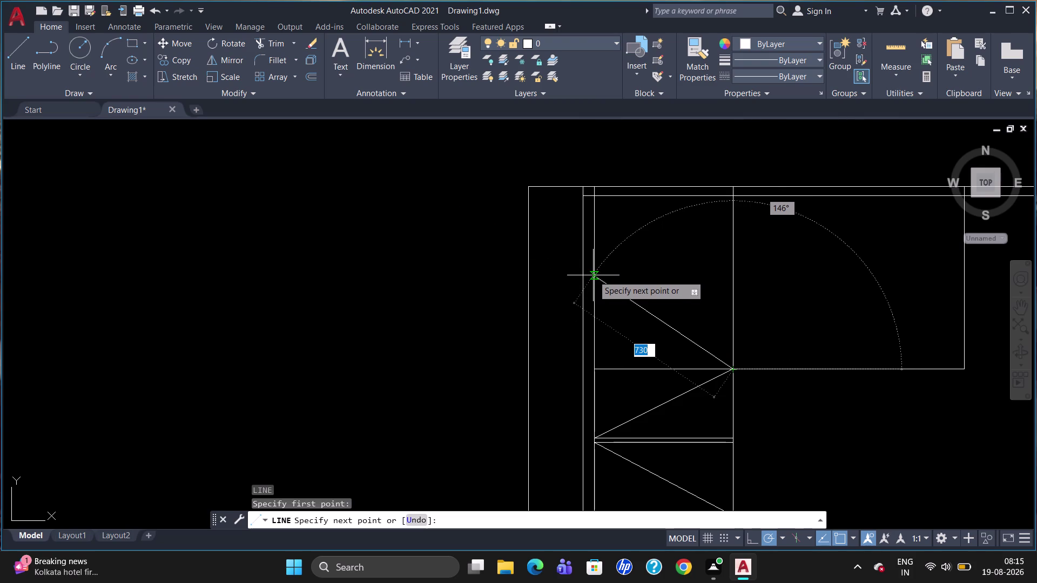
key(comma)
key(BackSpace)
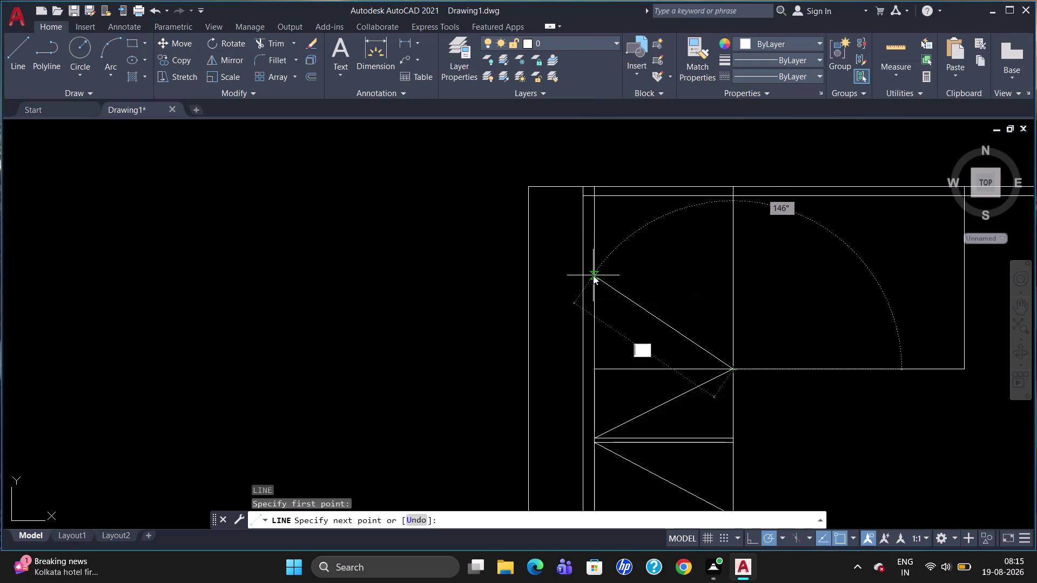
text(M2)
key(p)
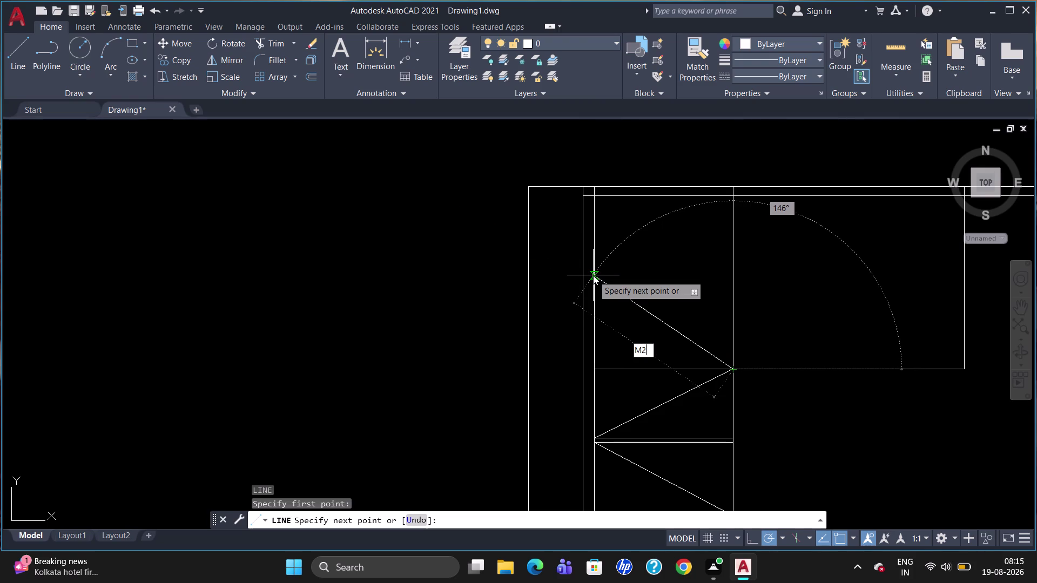
key(Return)
click(594, 371)
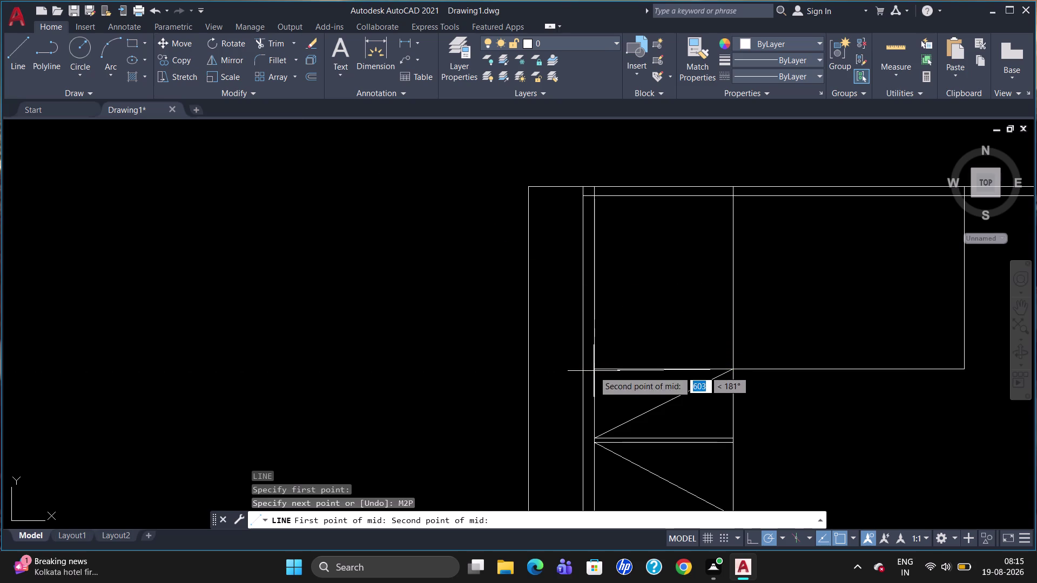
click(591, 197)
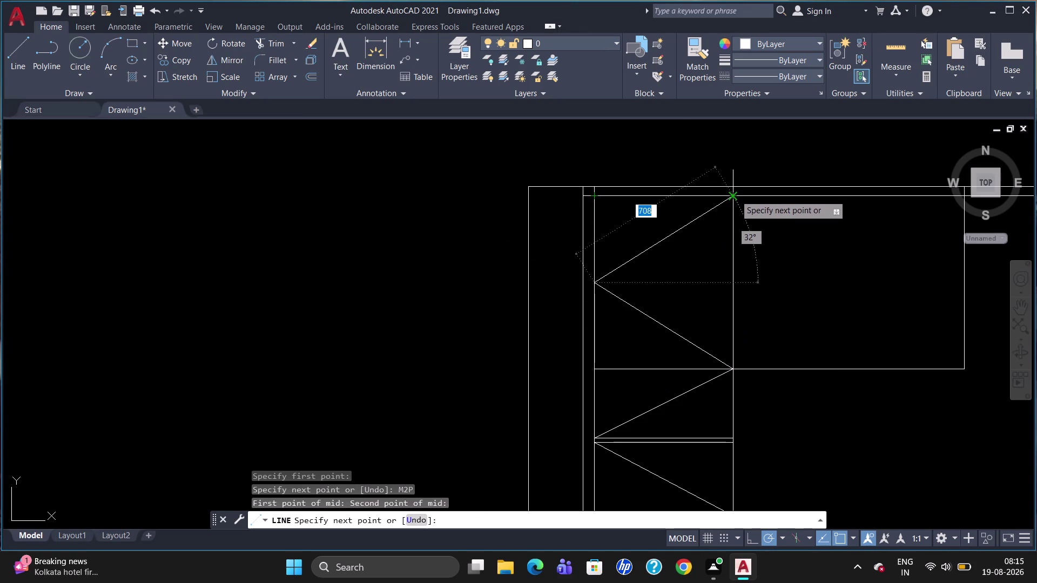
click(734, 196)
key(Escape)
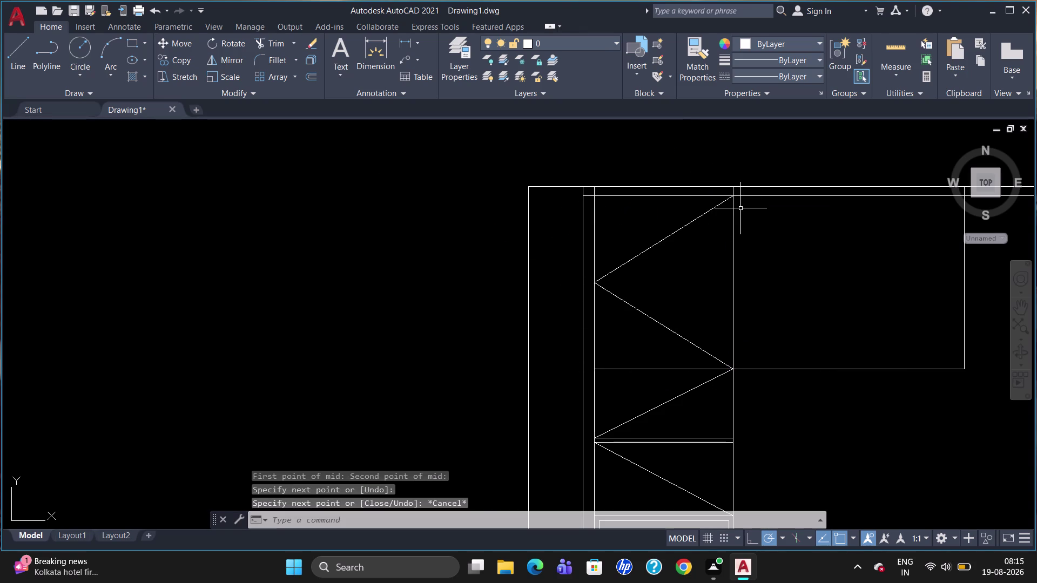
scroll(down, 3)
scroll(up, 3)
scroll(down, 3)
scroll(up, 3)
scroll(down, 3)
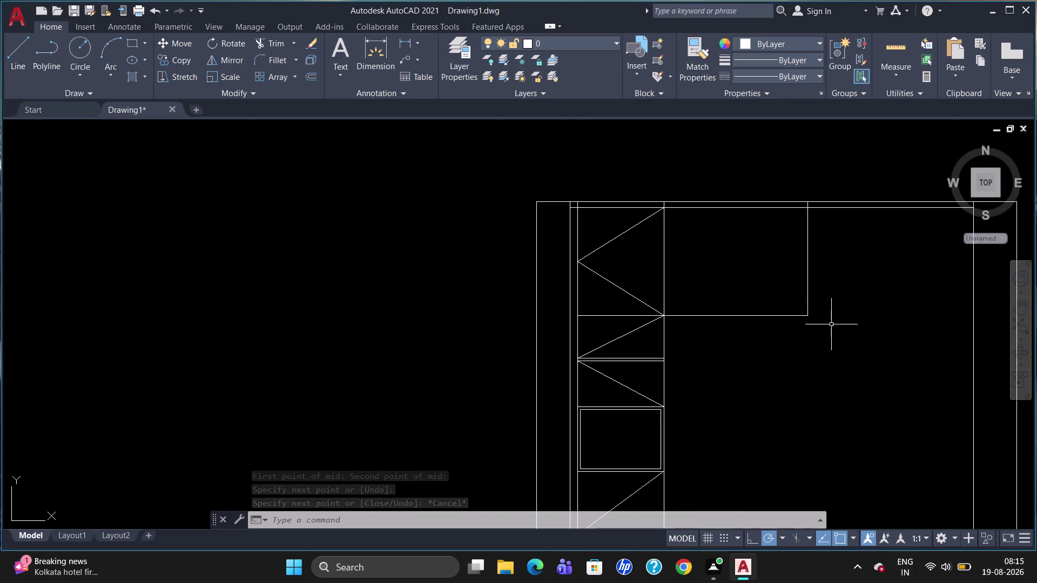
Draw a vertical divider from the M2P midpoint of the panel's top edge to its bottom.
key(l)
key(Return)
key(m)
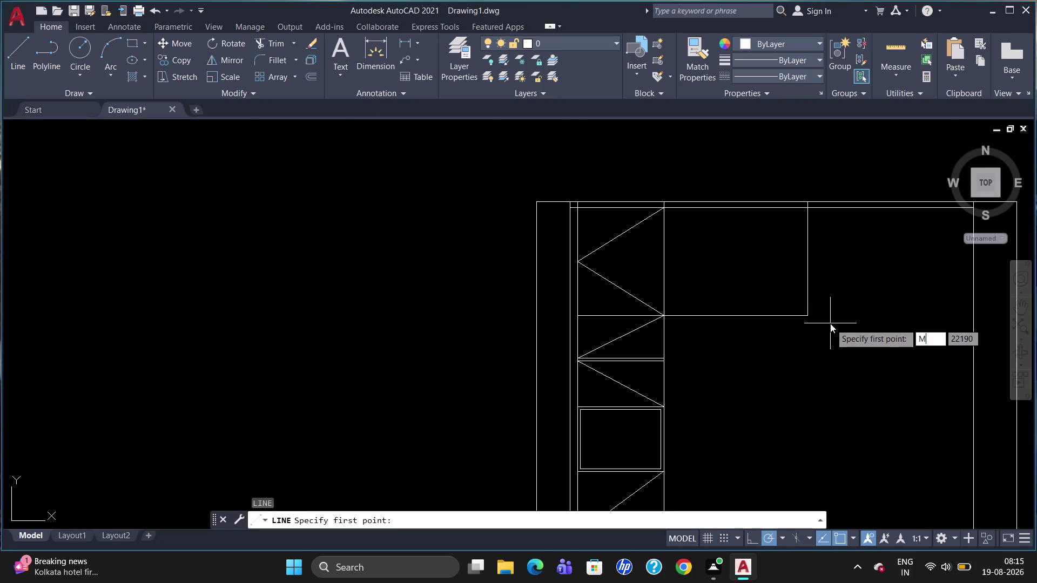
text(2P)
key(Return)
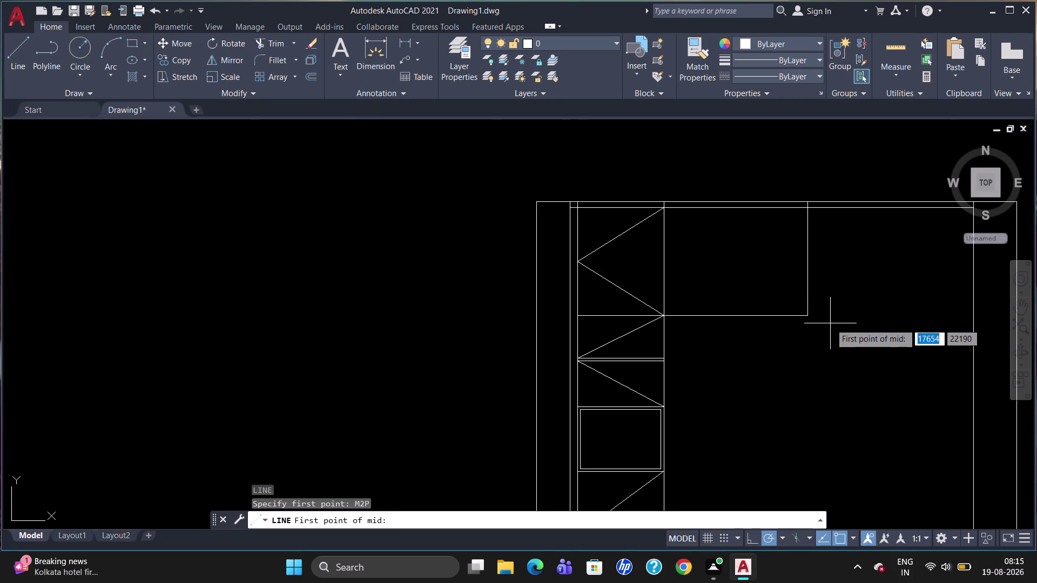
click(660, 211)
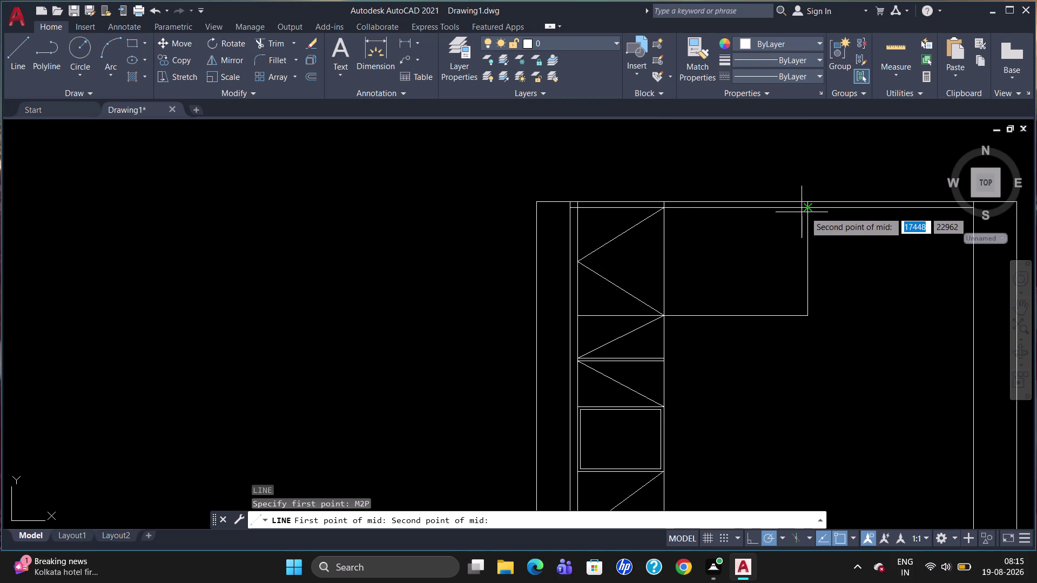
click(808, 211)
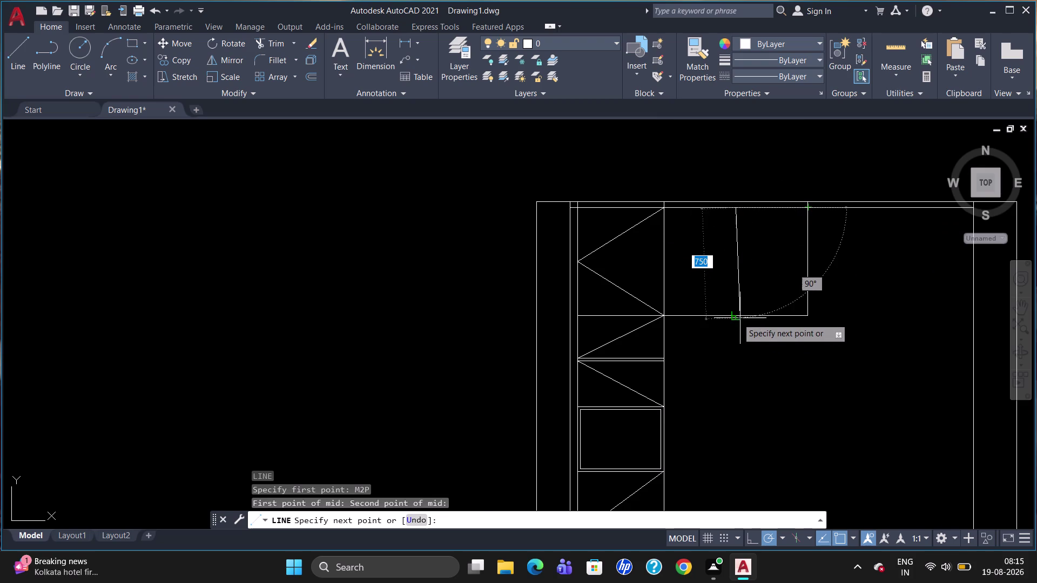
click(734, 317)
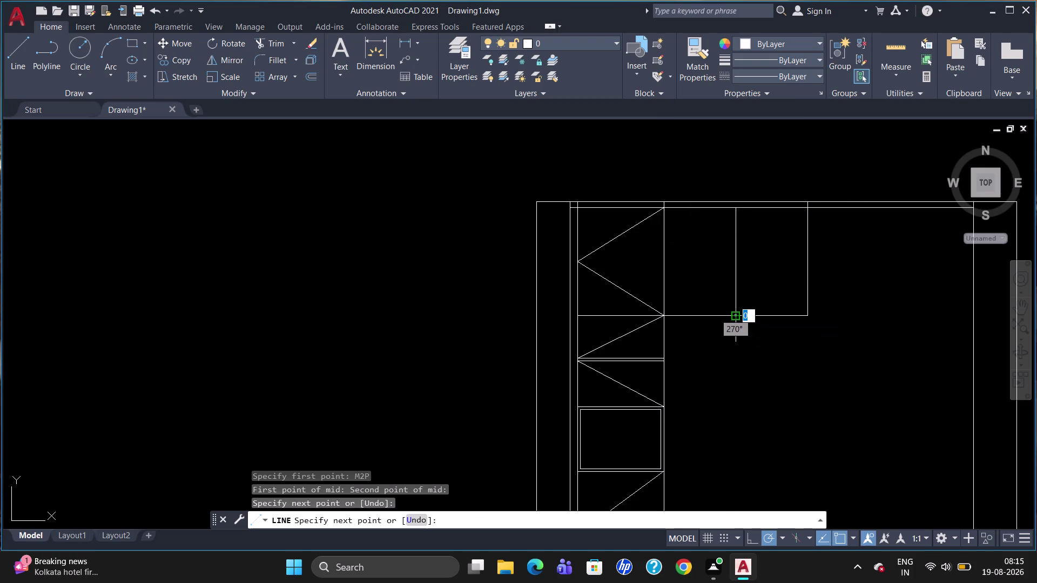
key(Escape)
Draw diagonals from the divider's bottom to the right side's midpoint and on to the divider's top.
key(l)
key(Return)
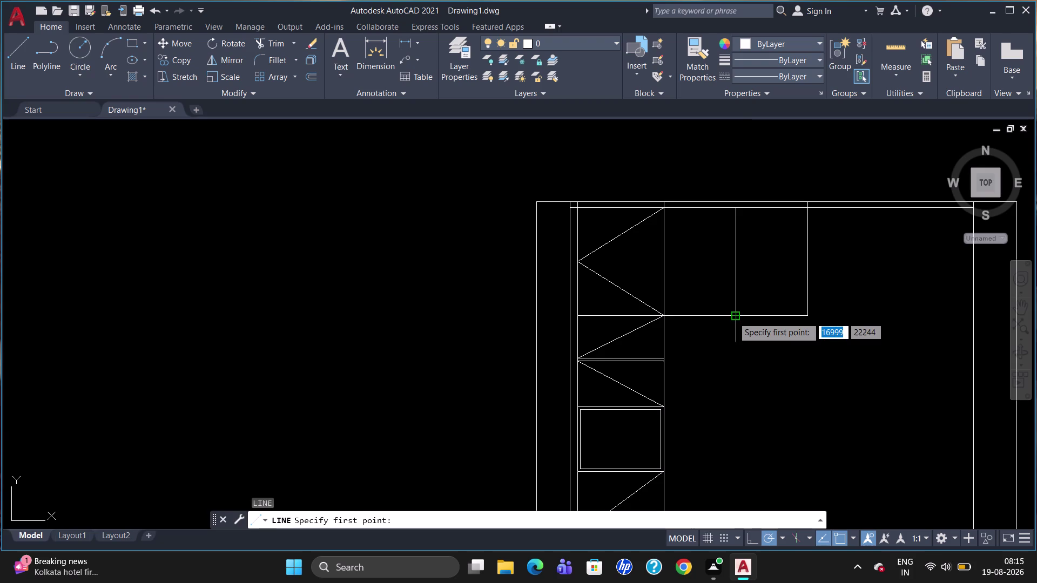
click(733, 318)
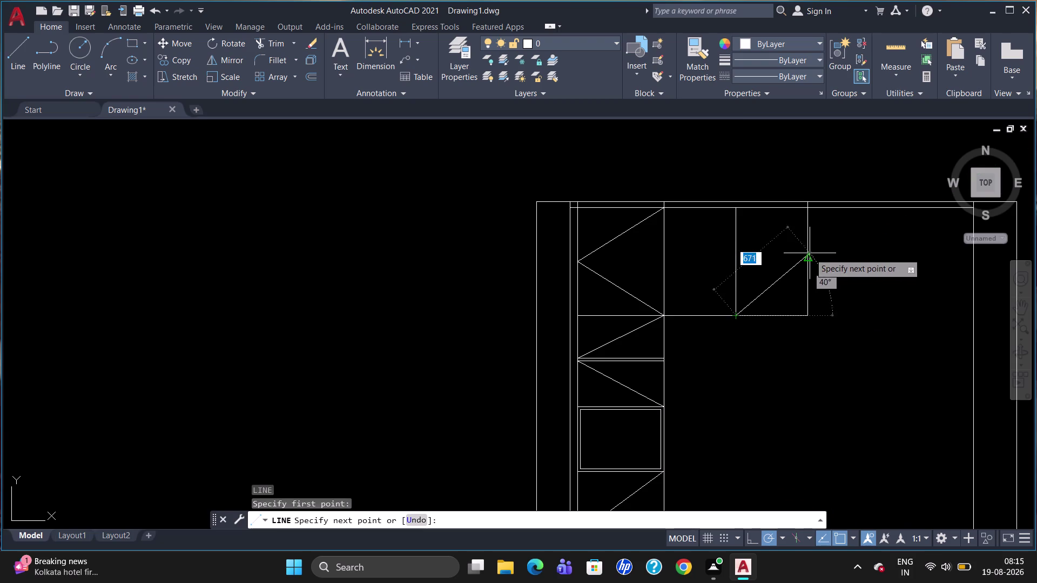
click(808, 259)
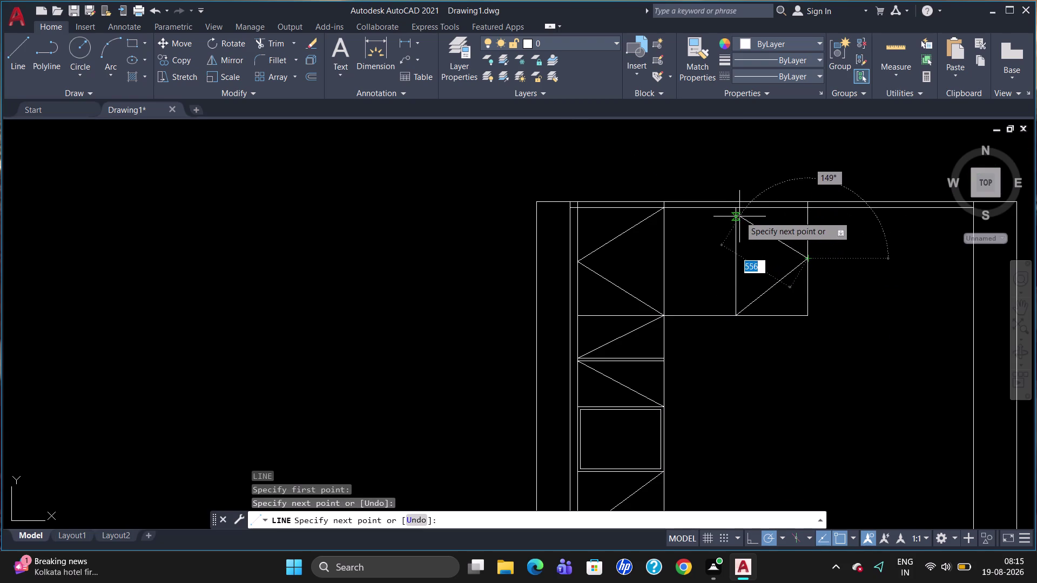
click(734, 211)
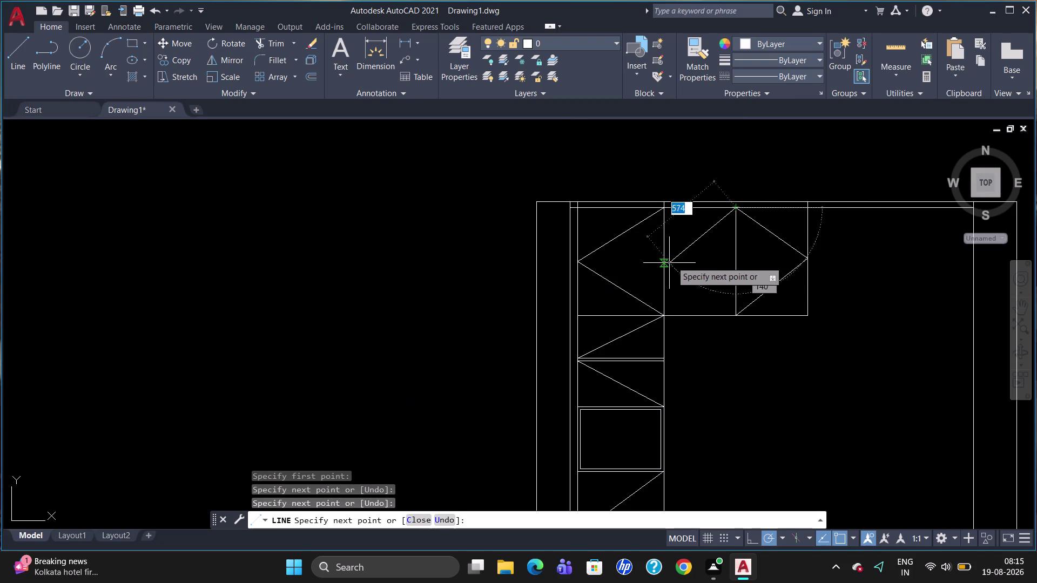
scroll(up, 3)
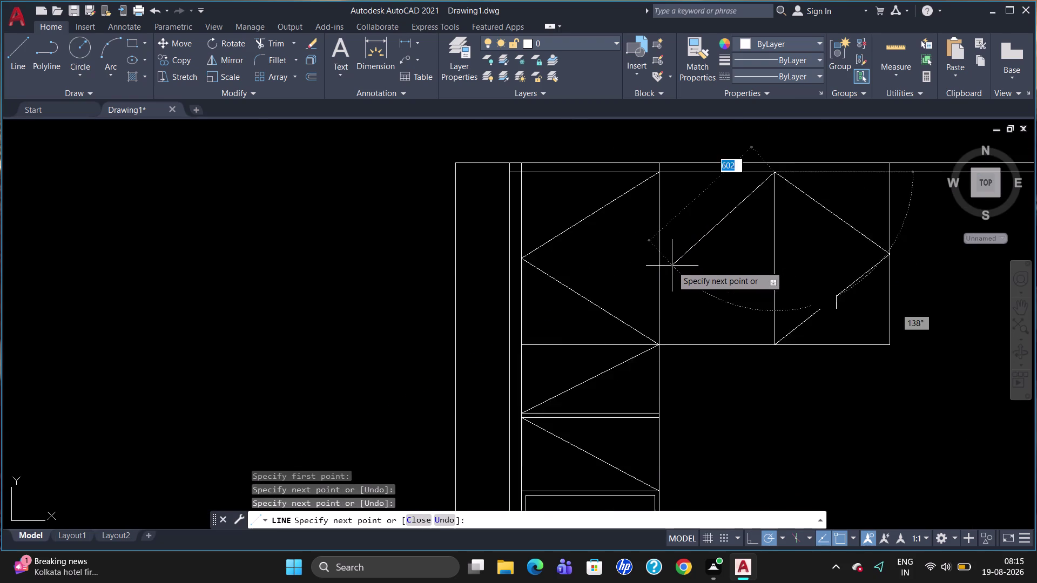
scroll(up, 3)
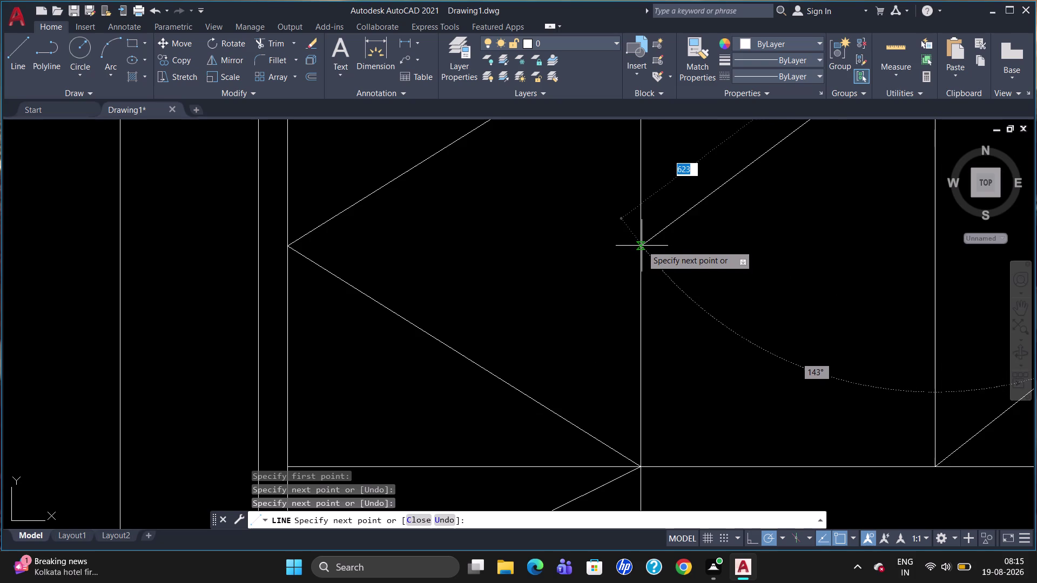
key(Escape)
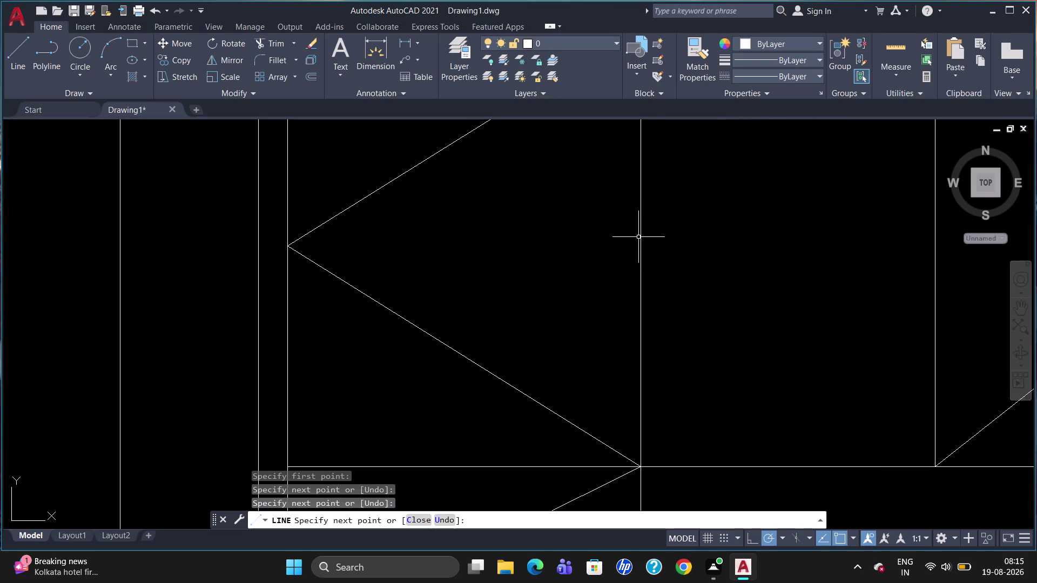
scroll(down, 3)
scroll(up, 3)
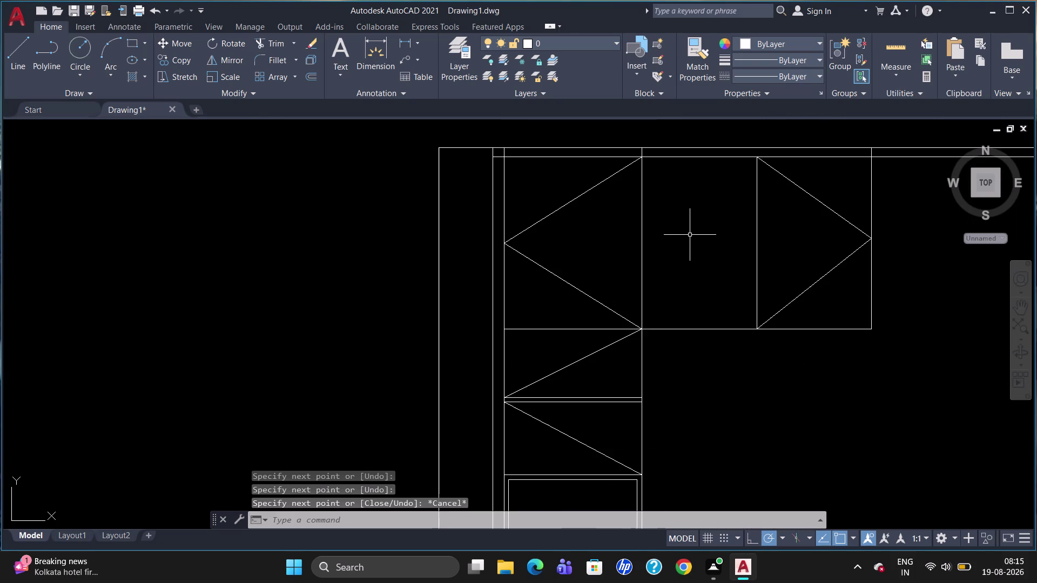
Draw diagonals from the panel's bottom midpoint to the left-edge midpoint (M2P) and the top midpoint.
key(l)
key(Return)
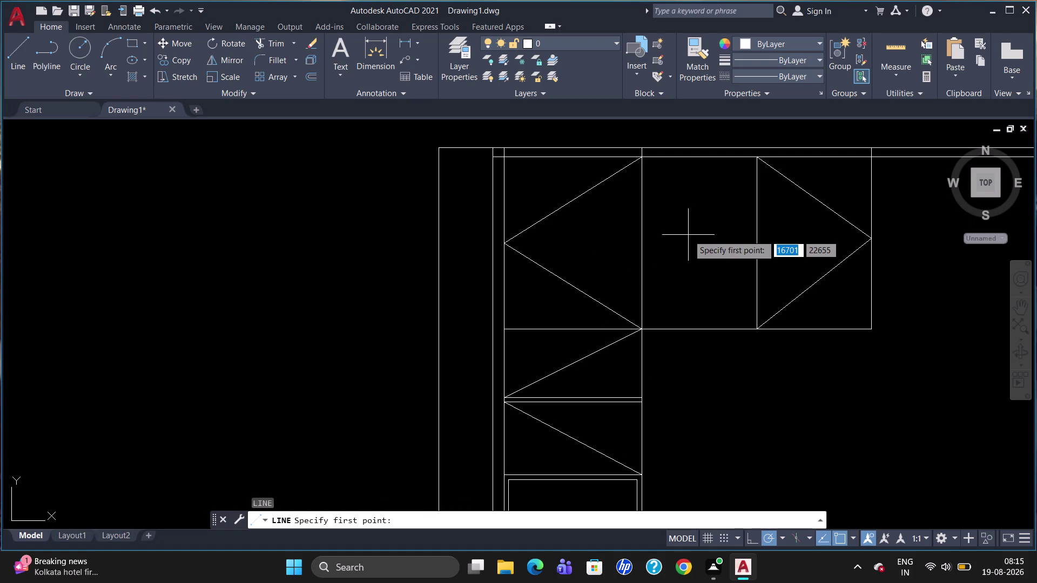
click(754, 331)
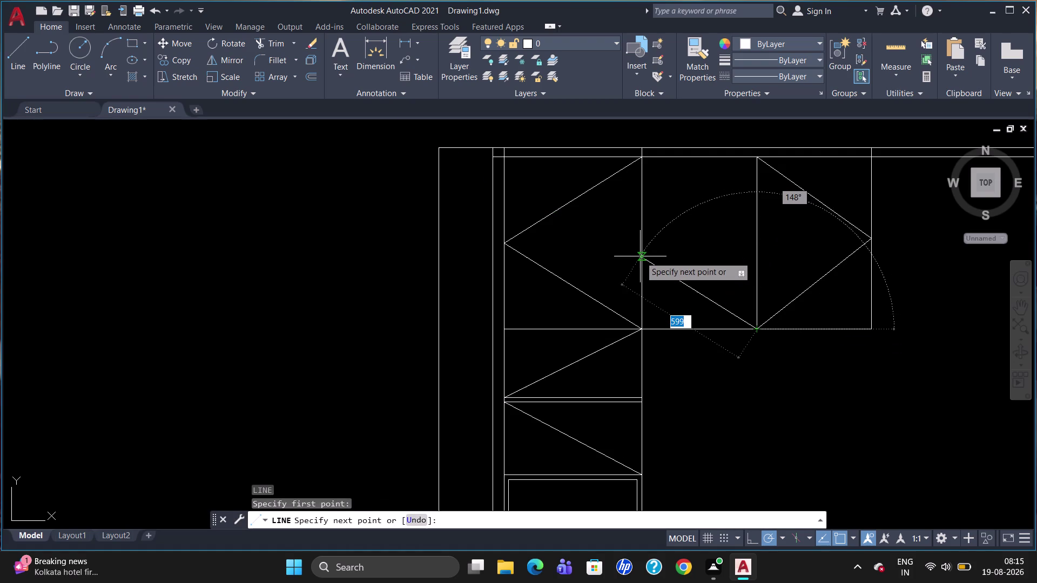
text(M2)
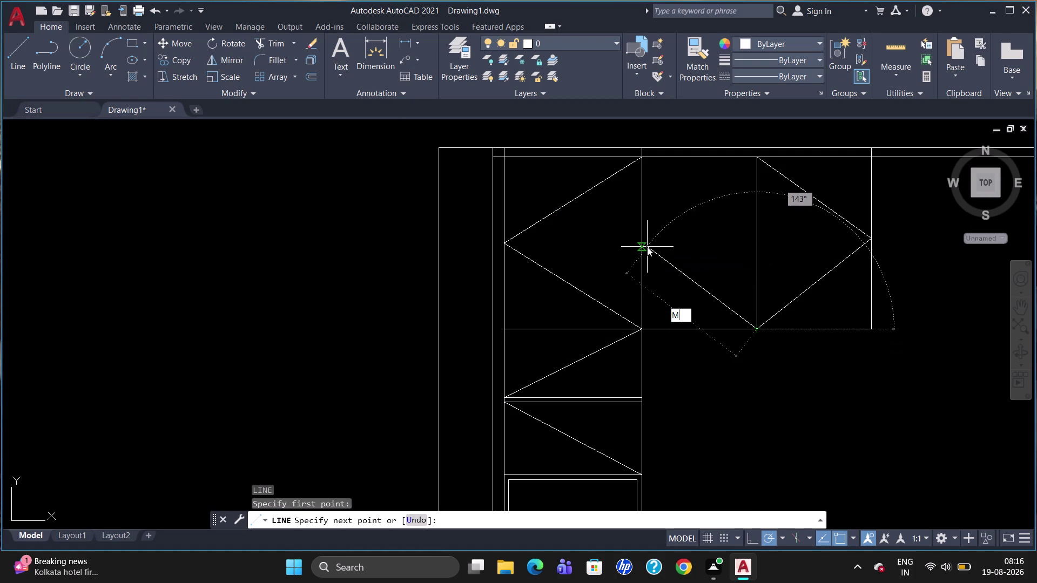
text(P)
key(Return)
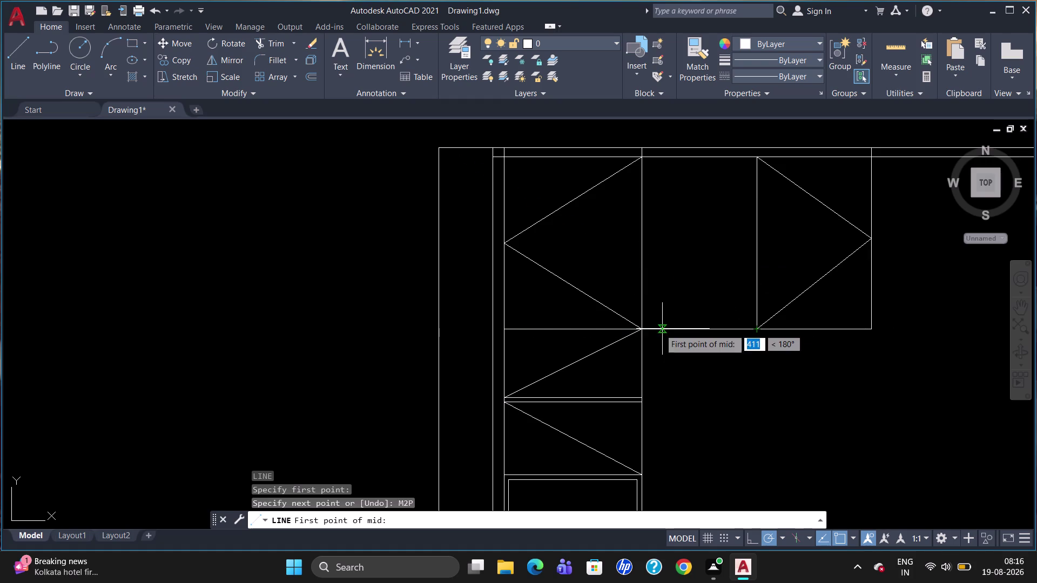
click(639, 331)
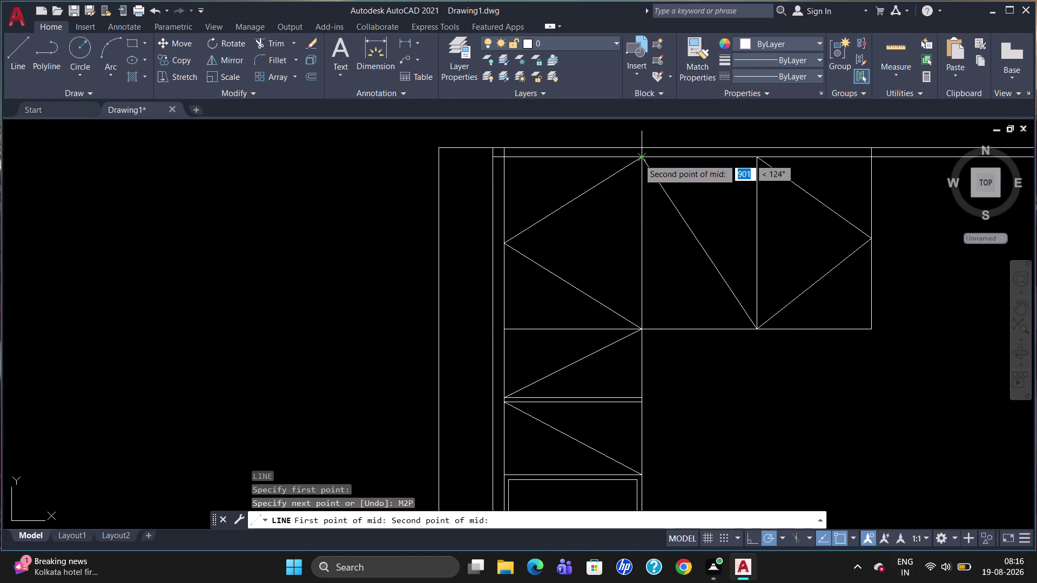
click(639, 159)
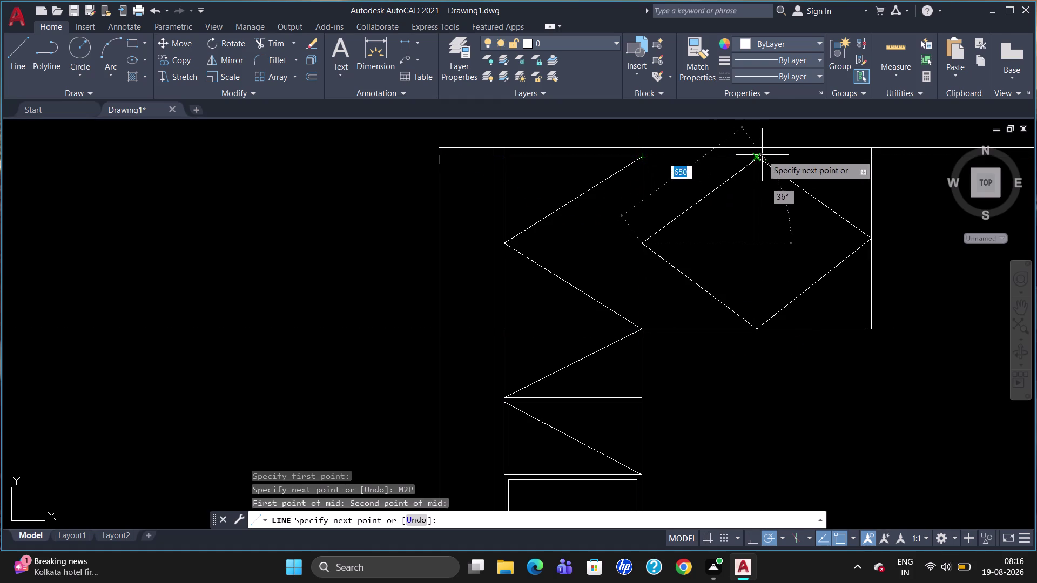
click(757, 160)
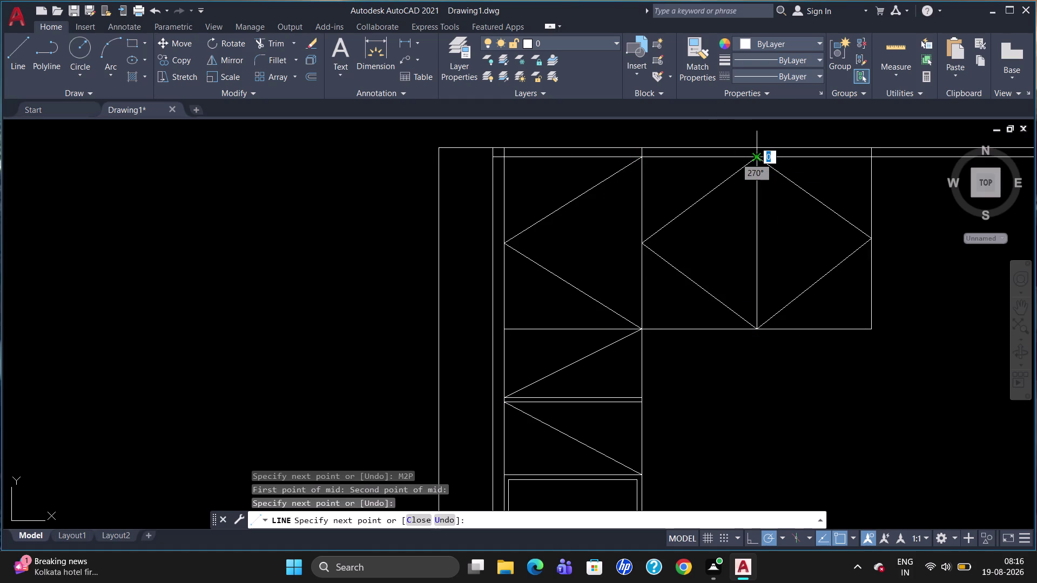
key(Escape)
scroll(down, 3)
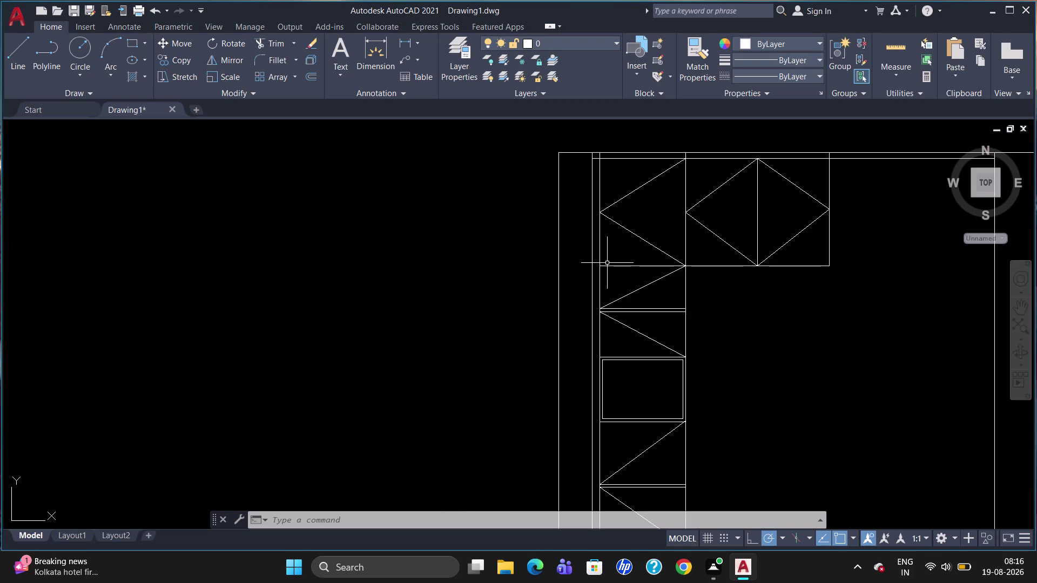
Trim the overhanging line end at the left side wall's top corner using TR.
key(r)
key(BackSpace)
text(TR)
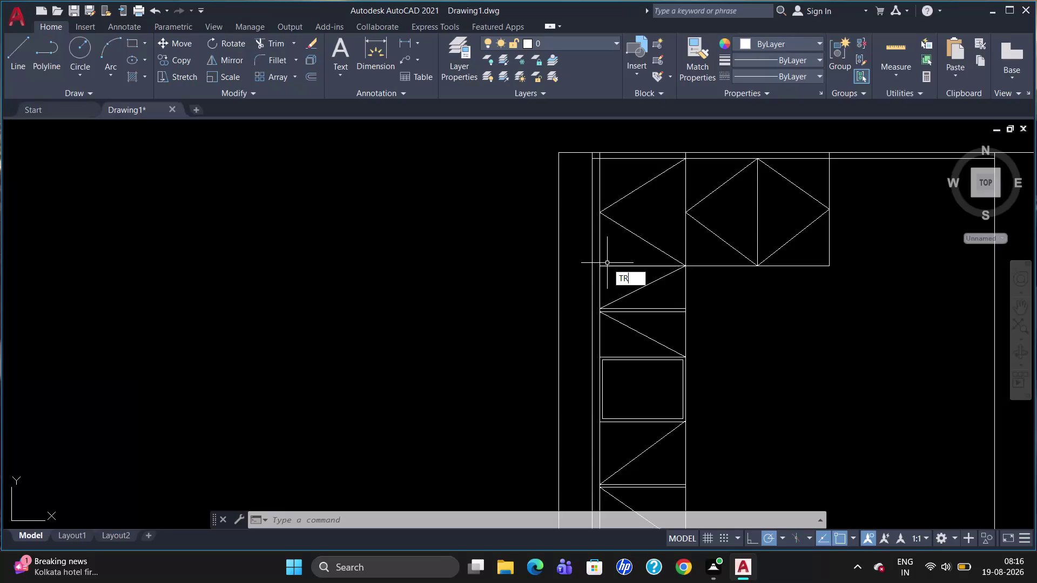
key(Return)
key(Return)
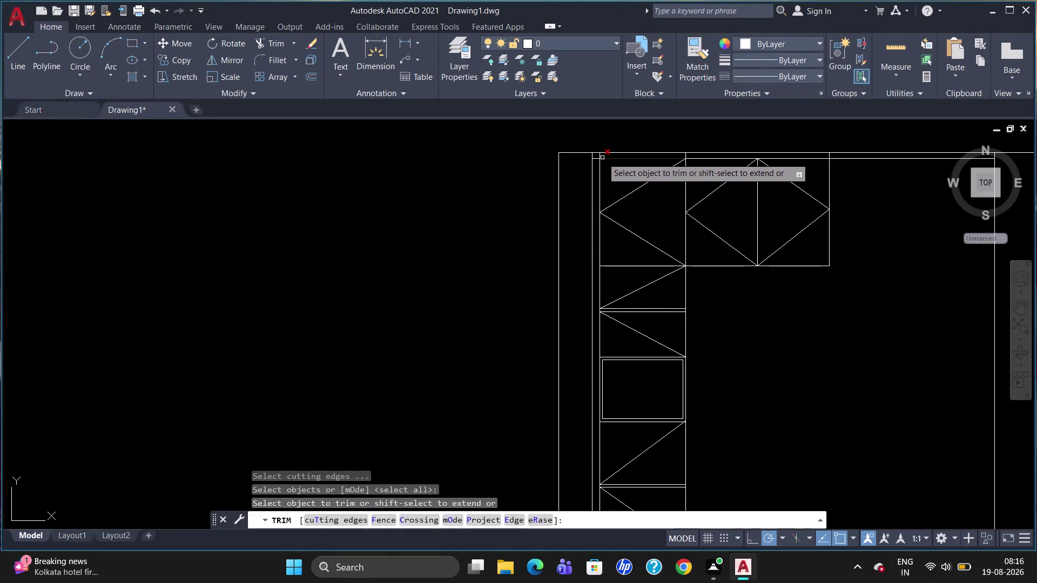
click(600, 156)
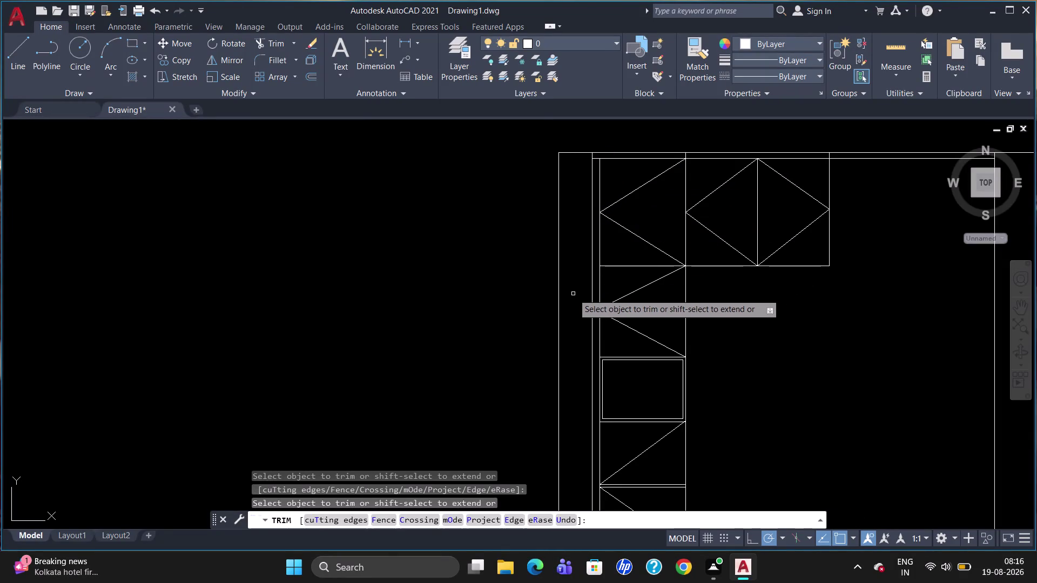
key(Escape)
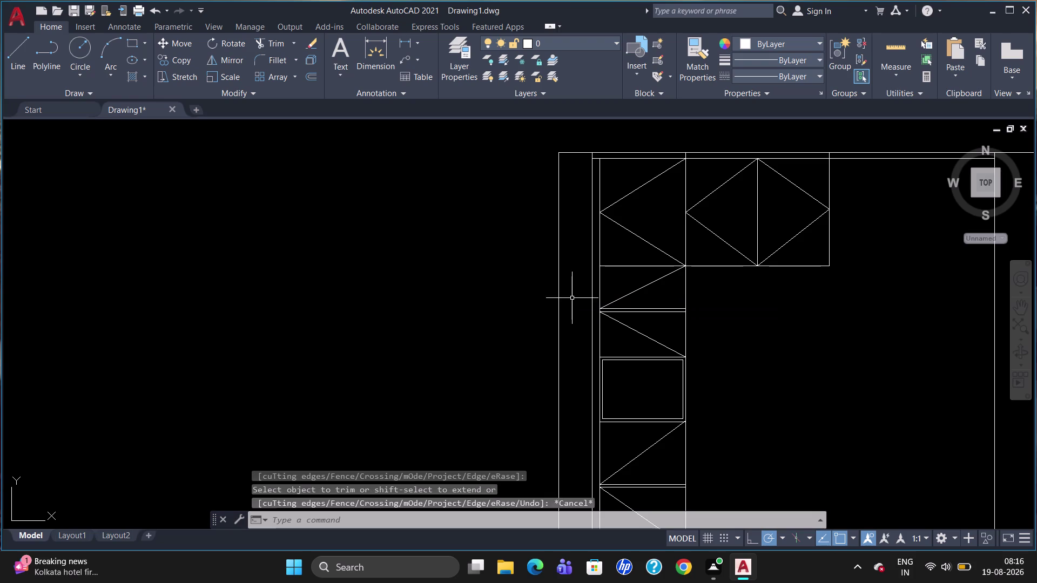
Sketch a short line near the cabinet top, then delete the unwanted short line.
key(l)
key(Return)
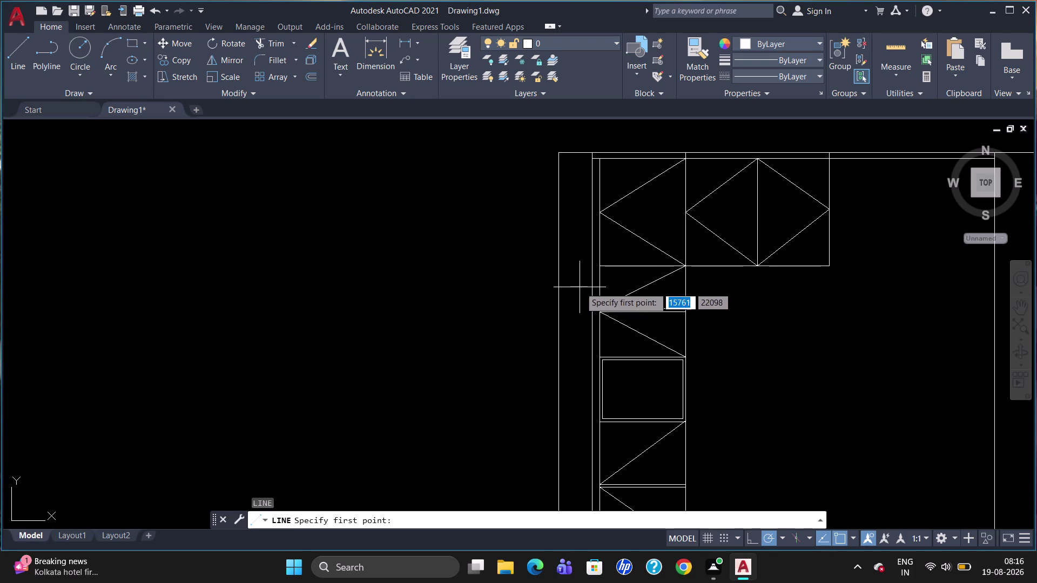
click(596, 267)
click(588, 269)
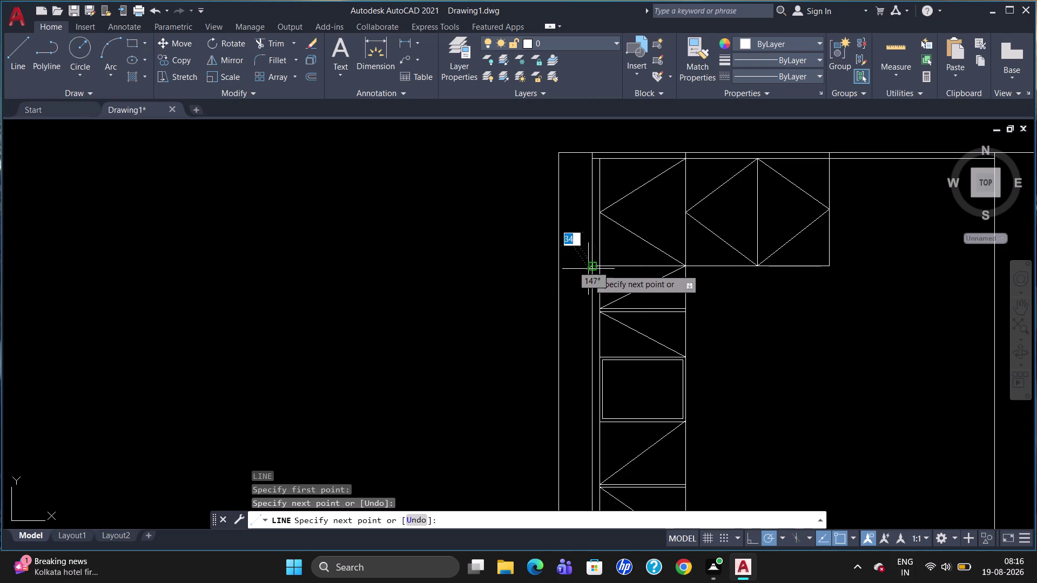
key(Escape)
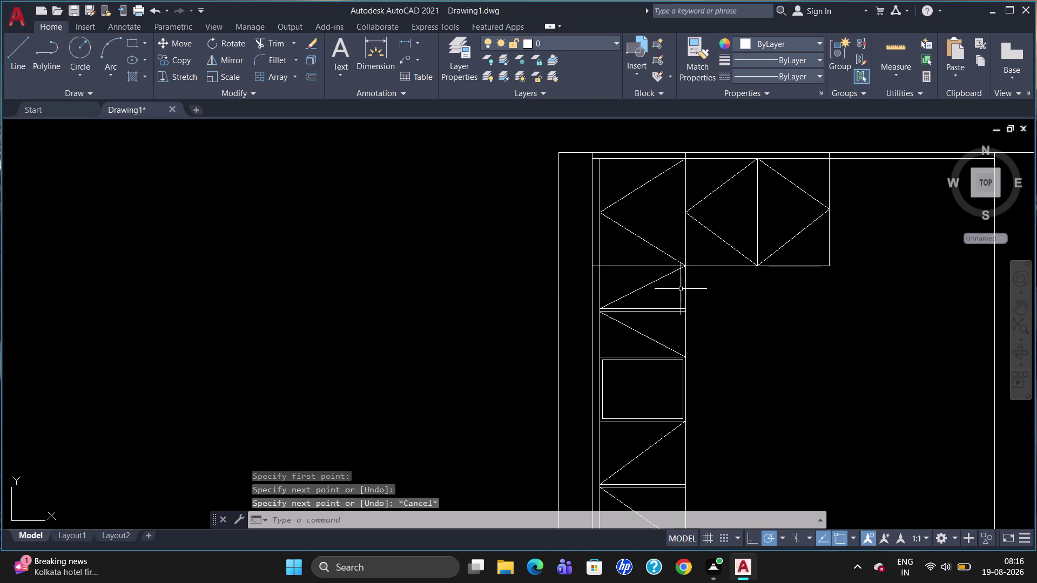
scroll(down, 3)
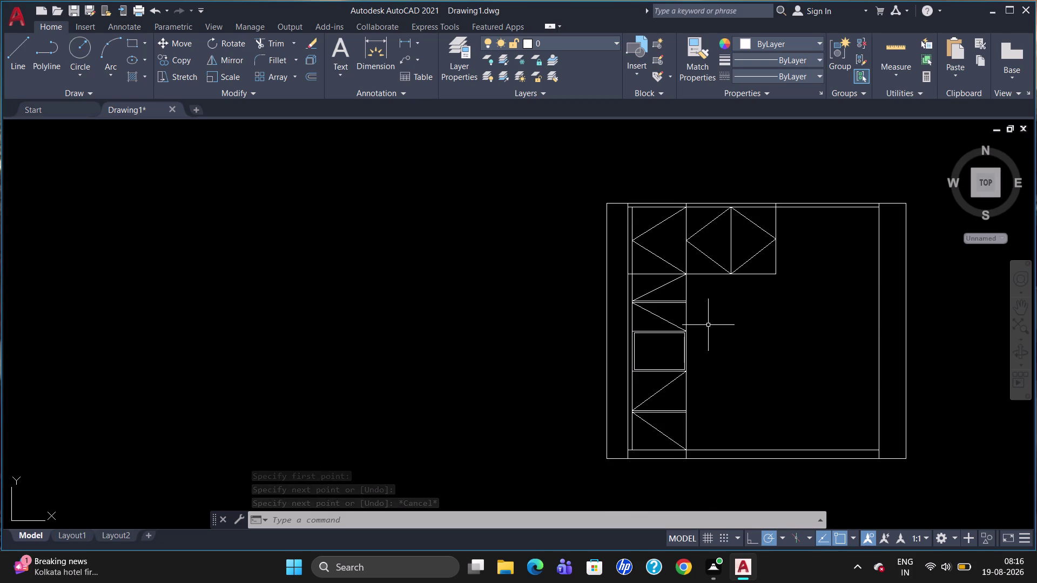
scroll(up, 3)
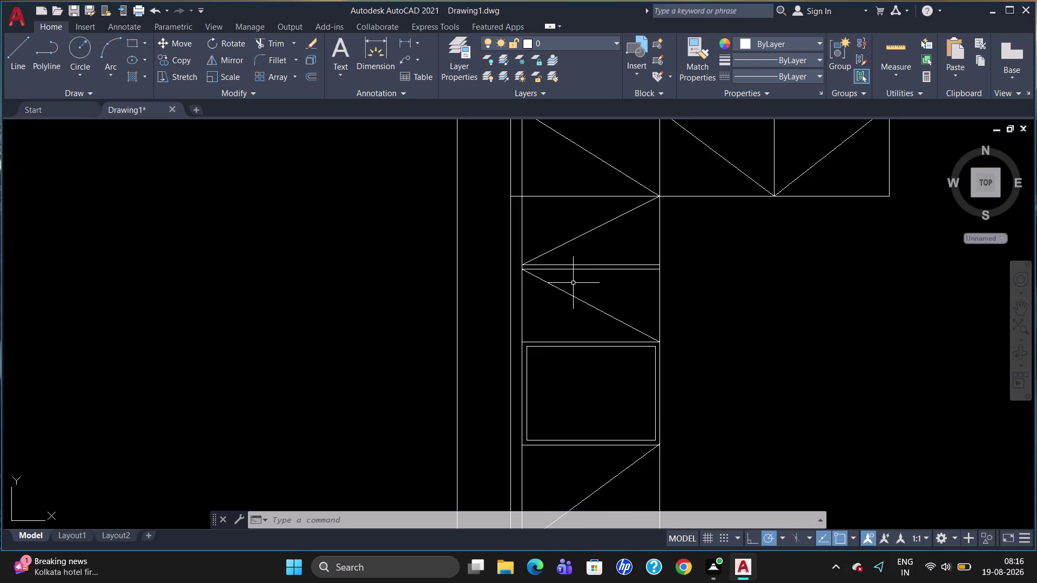
click(524, 262)
key(Delete)
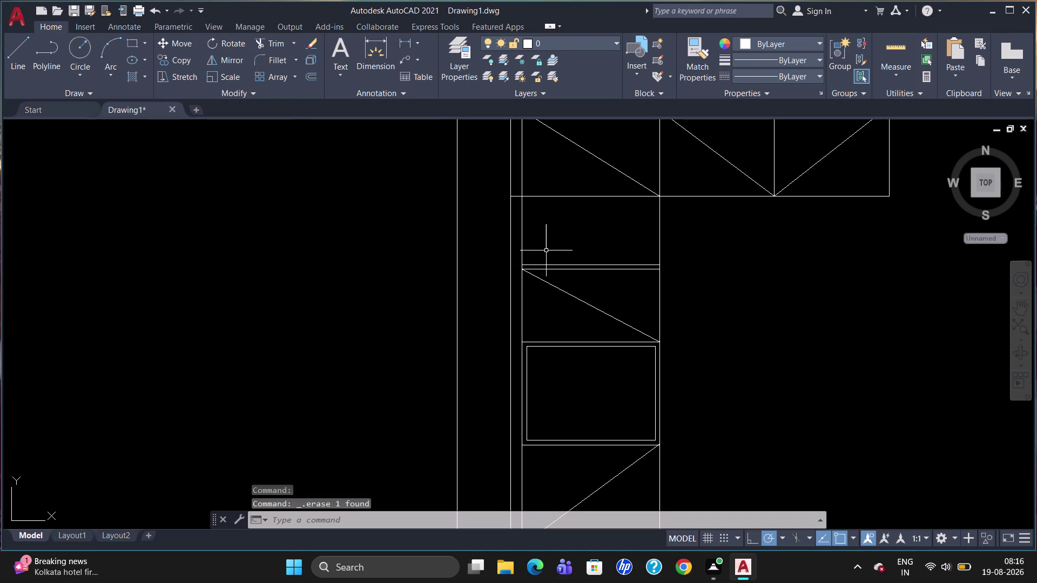
Draw a diagonal from the shelf's left end up to the panel's corner.
key(l)
key(Return)
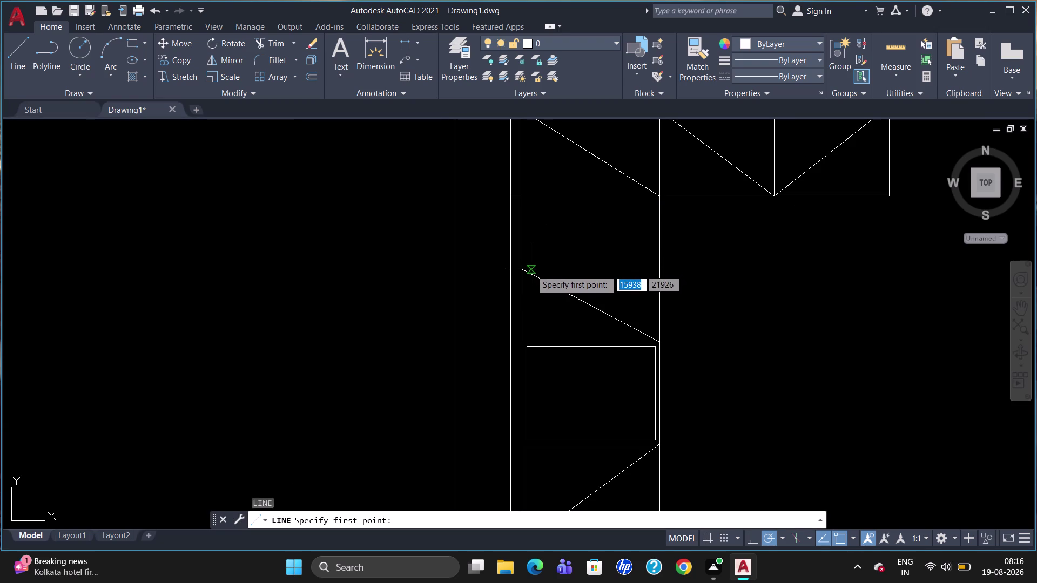
click(527, 269)
click(661, 199)
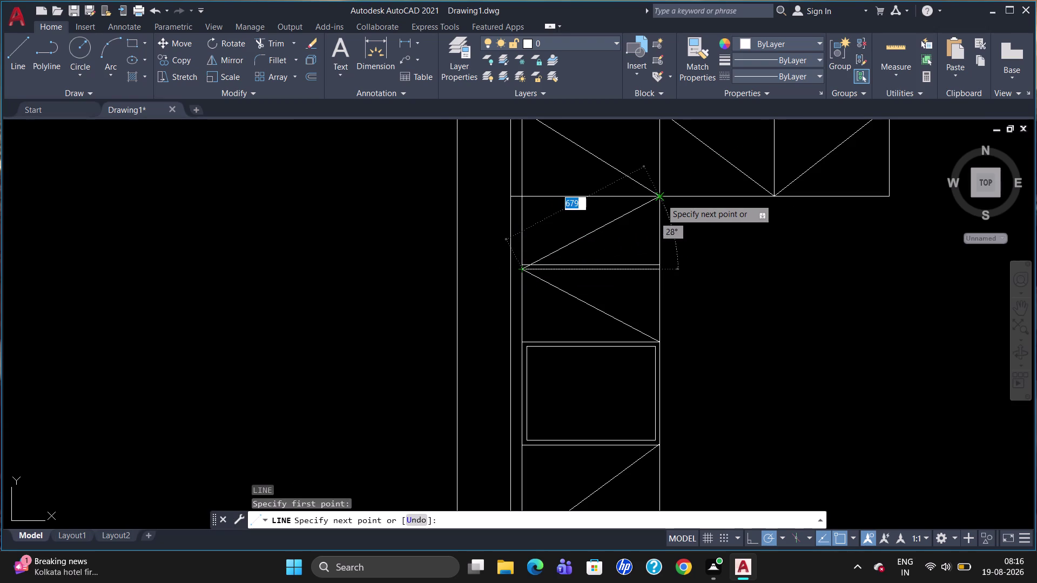
key(Escape)
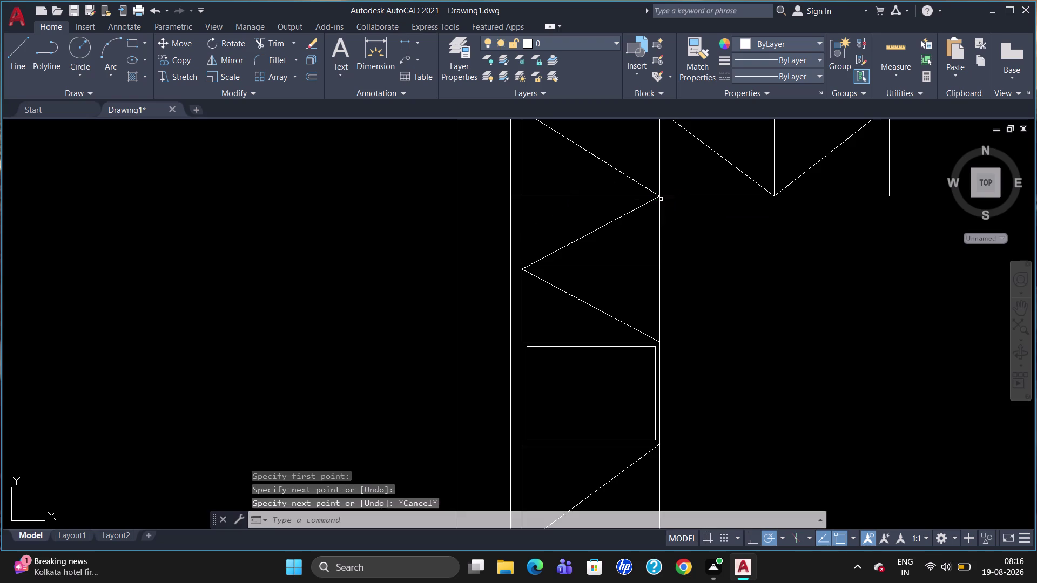
scroll(down, 3)
scroll(up, 3)
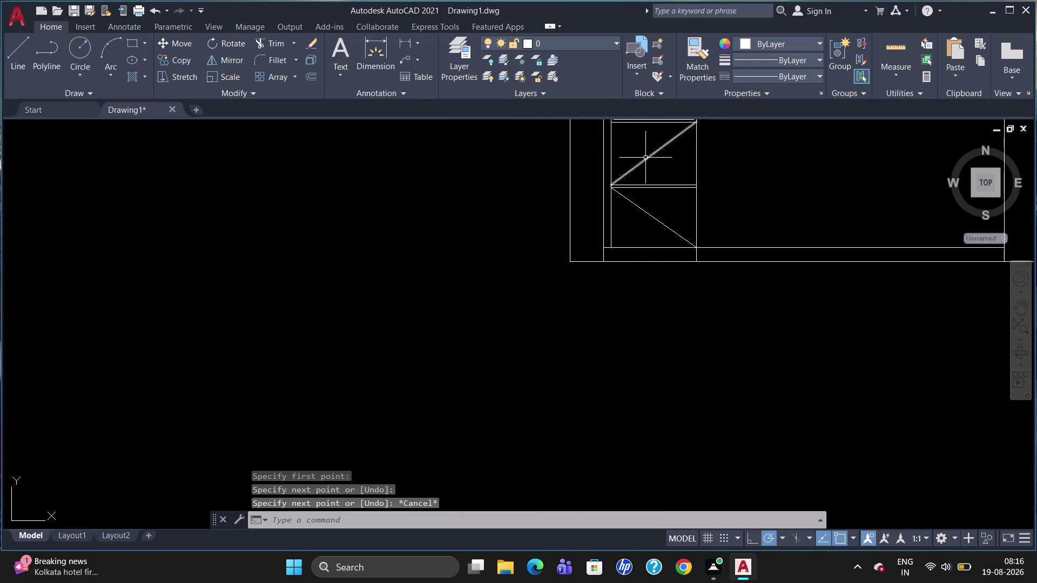
Delete a picked line and draw a diagonal from the lower shelf's left end to the upper corner.
click(646, 157)
key(Delete)
key(l)
key(Return)
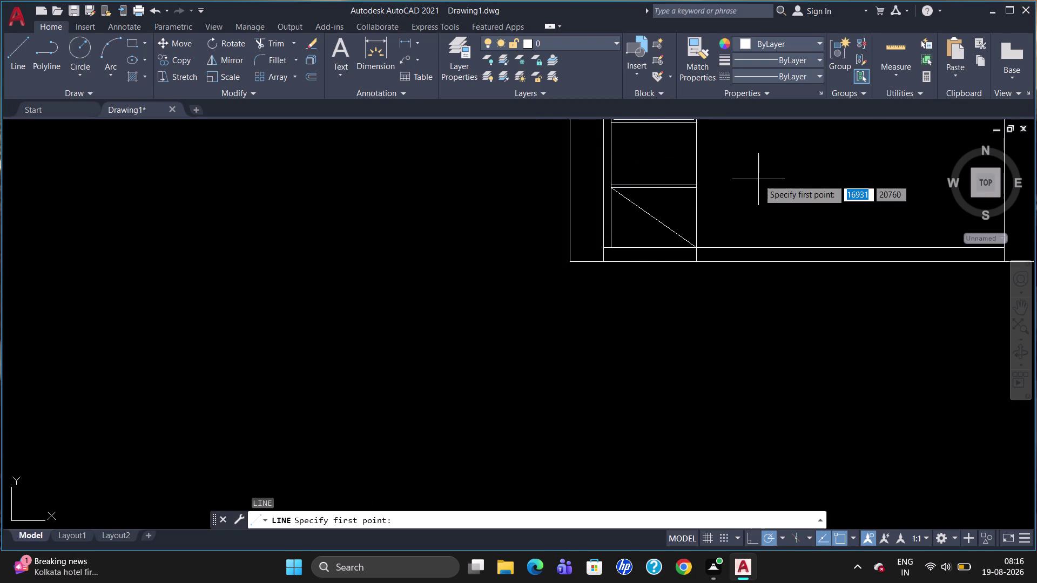
click(614, 188)
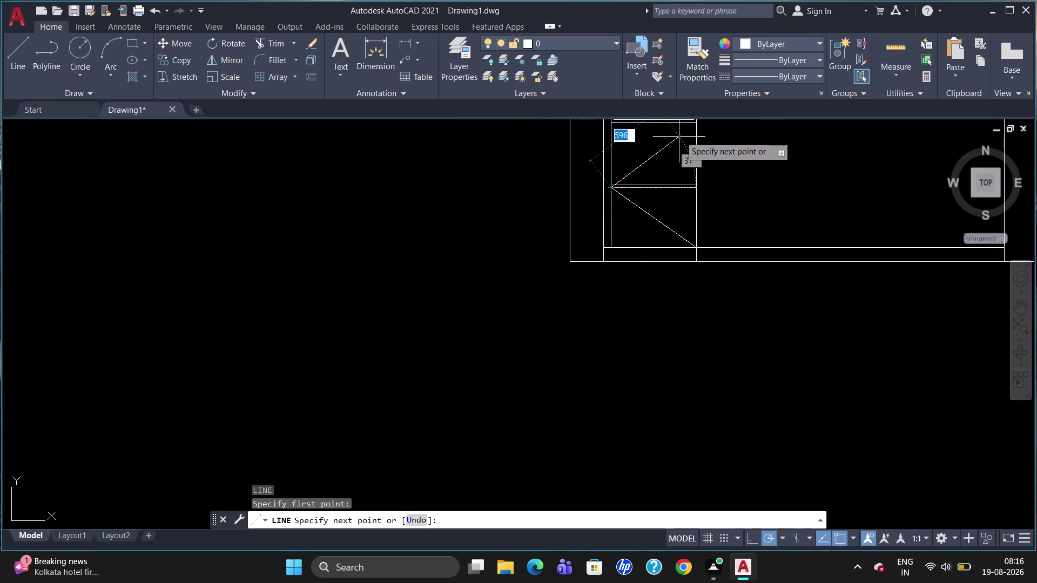
click(698, 122)
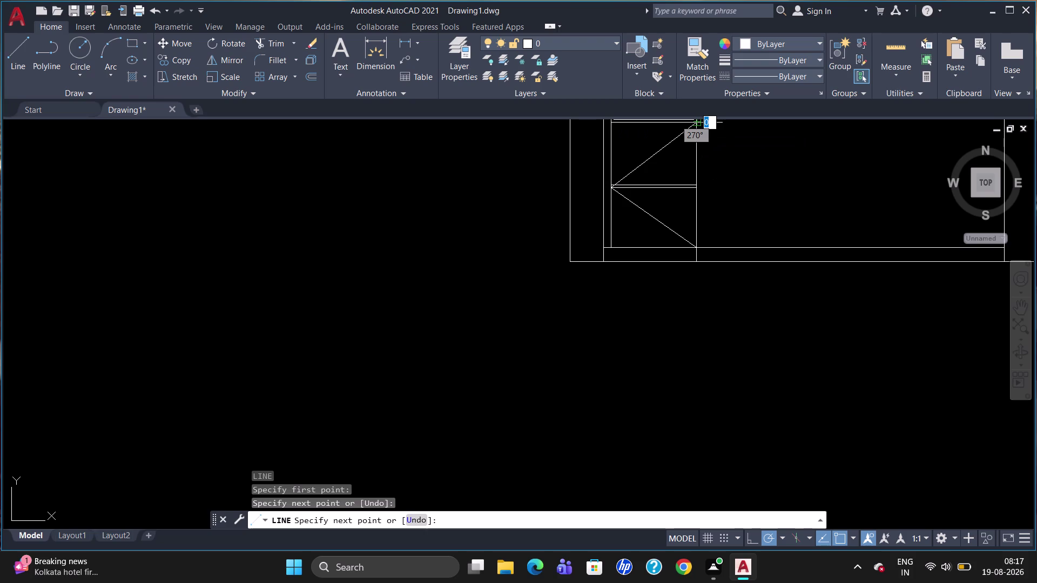
key(Escape)
Zoom in on the cabinet top and its diagonal-braced upper compartments.
scroll(down, 3)
scroll(up, 3)
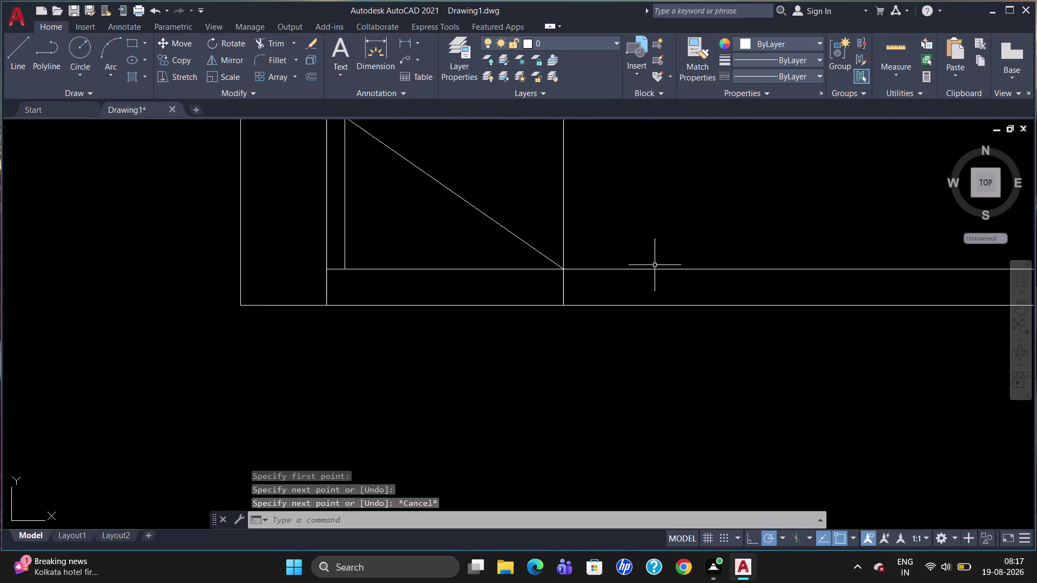
scroll(down, 3)
scroll(up, 3)
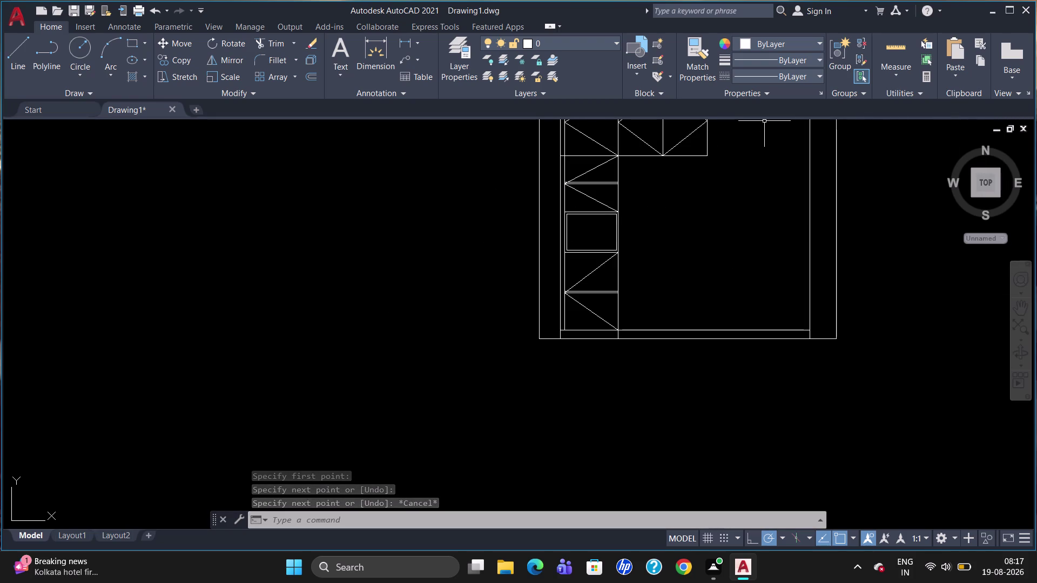
scroll(down, 3)
scroll(up, 3)
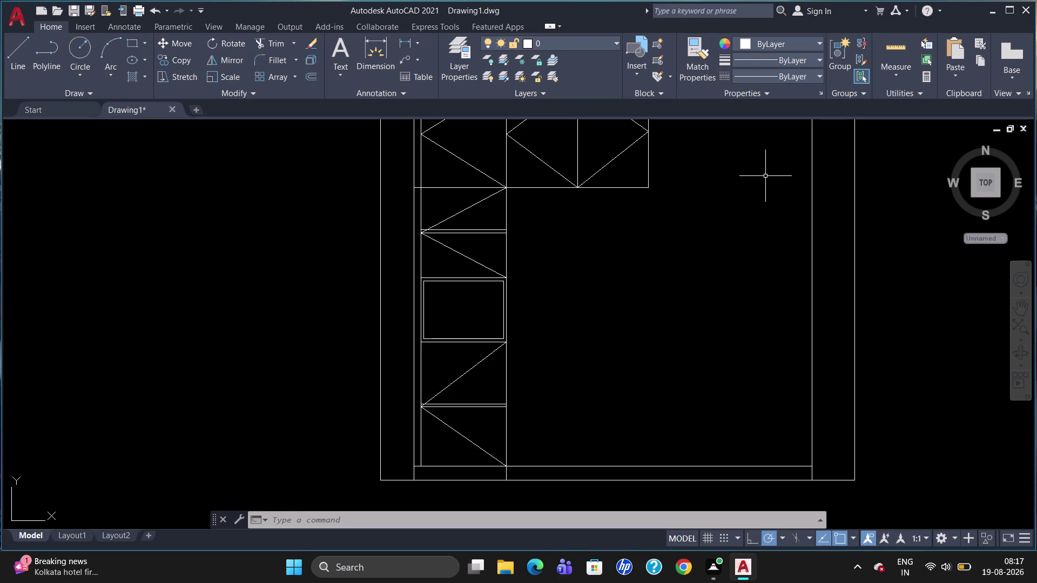
scroll(down, 3)
scroll(up, 3)
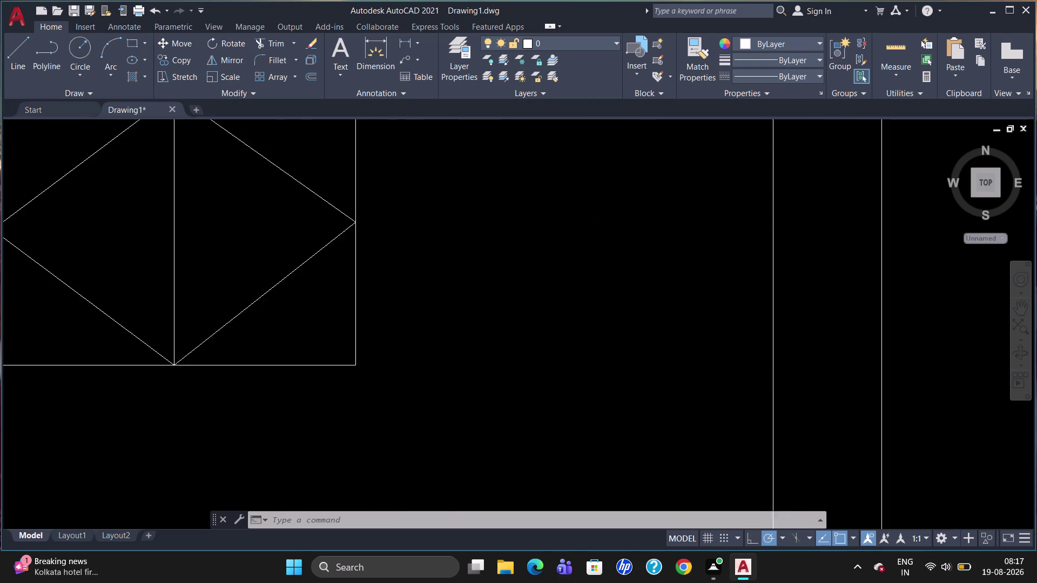
scroll(up, 3)
scroll(down, 3)
scroll(up, 3)
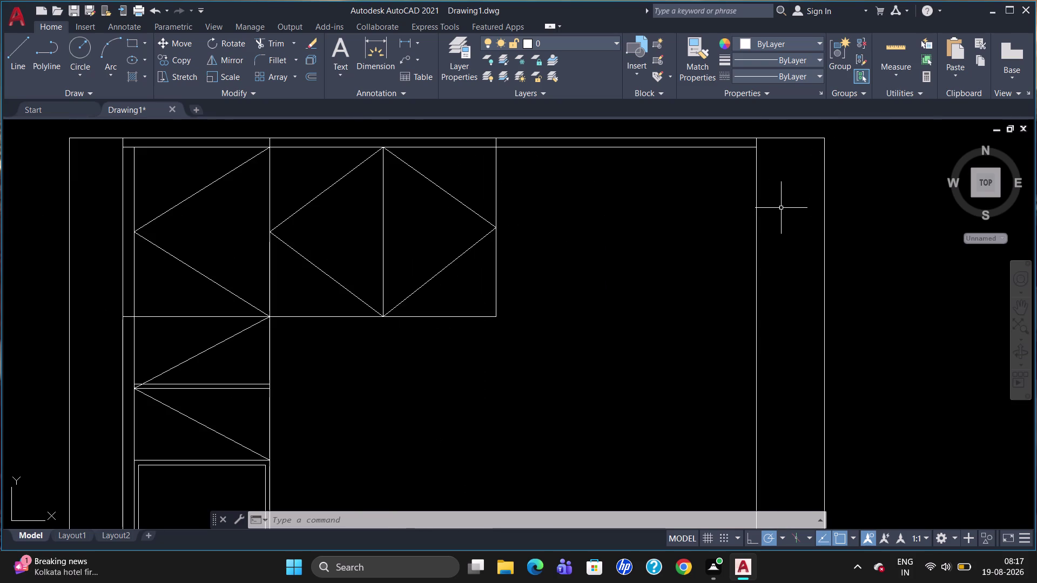
Start a TK-tracked line from the top-right corner, then cancel the misplaced attempt.
key(l)
key(Return)
text(TK)
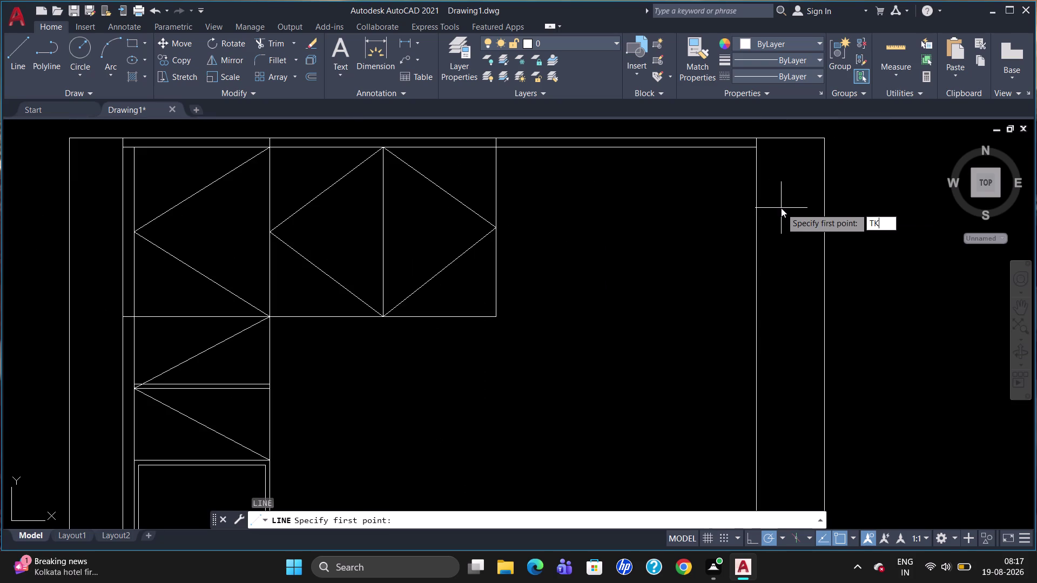
key(Return)
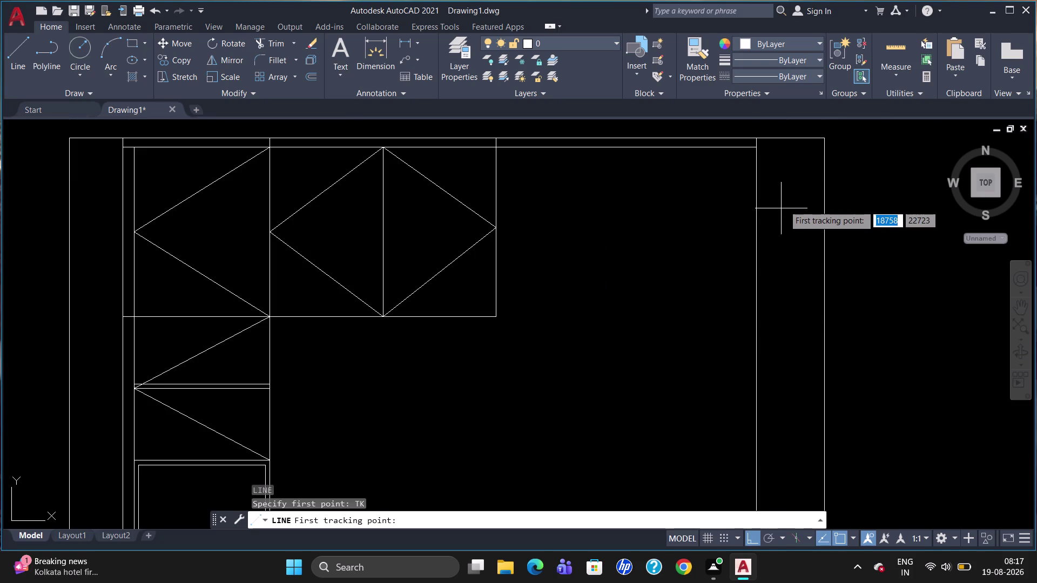
click(825, 145)
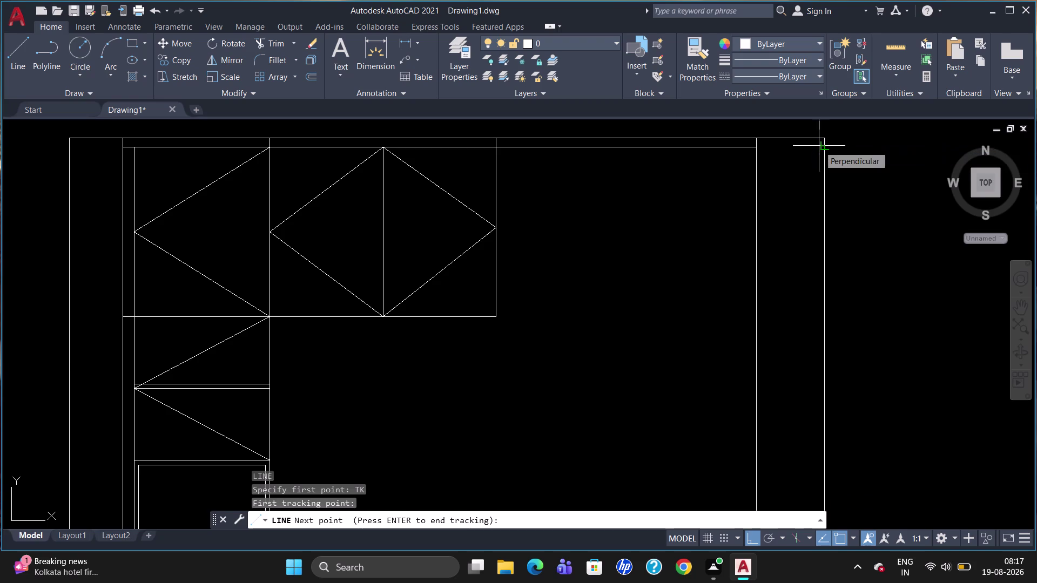
key(Escape)
Draw a horizontal line from 790 below the top-right corner left to the inner wall.
key(l)
key(Return)
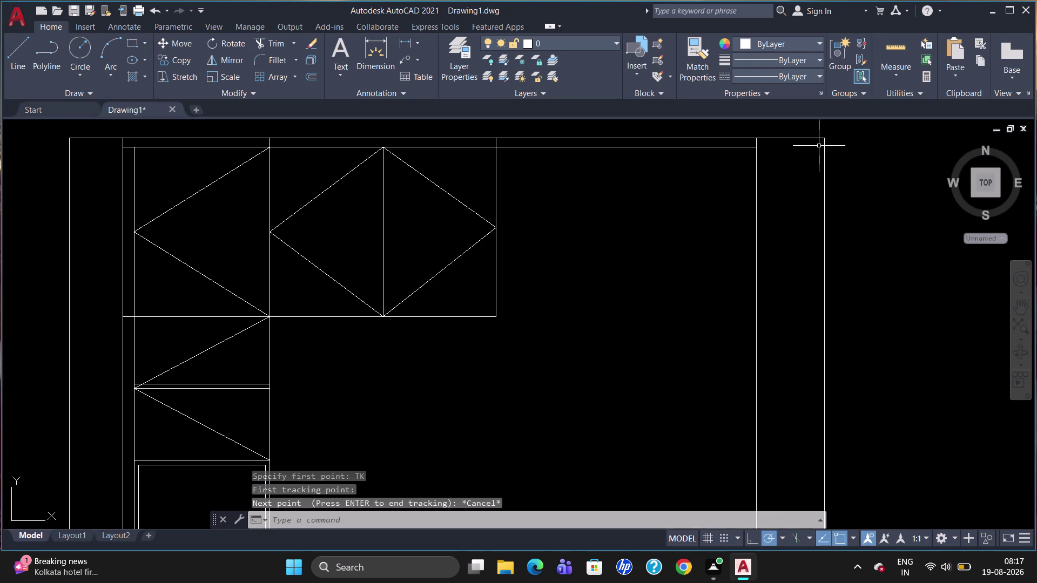
text(TK)
key(Return)
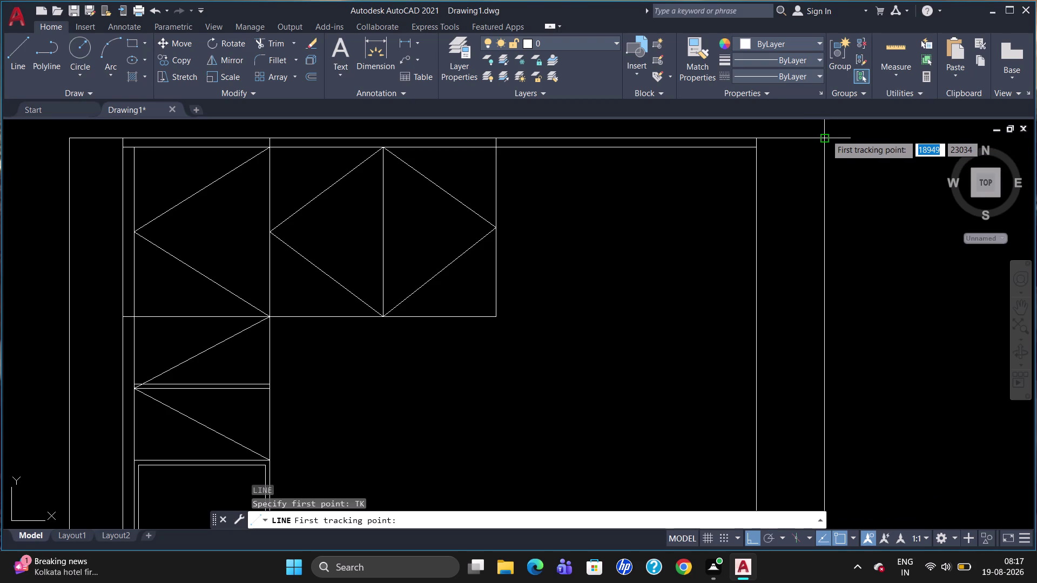
click(825, 137)
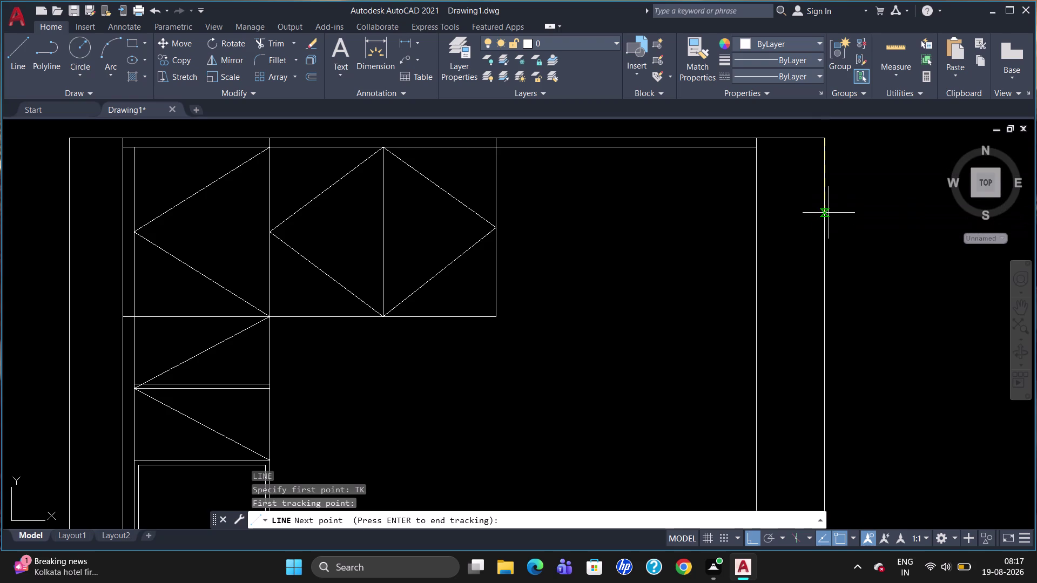
text(790)
key(Return)
key(Return)
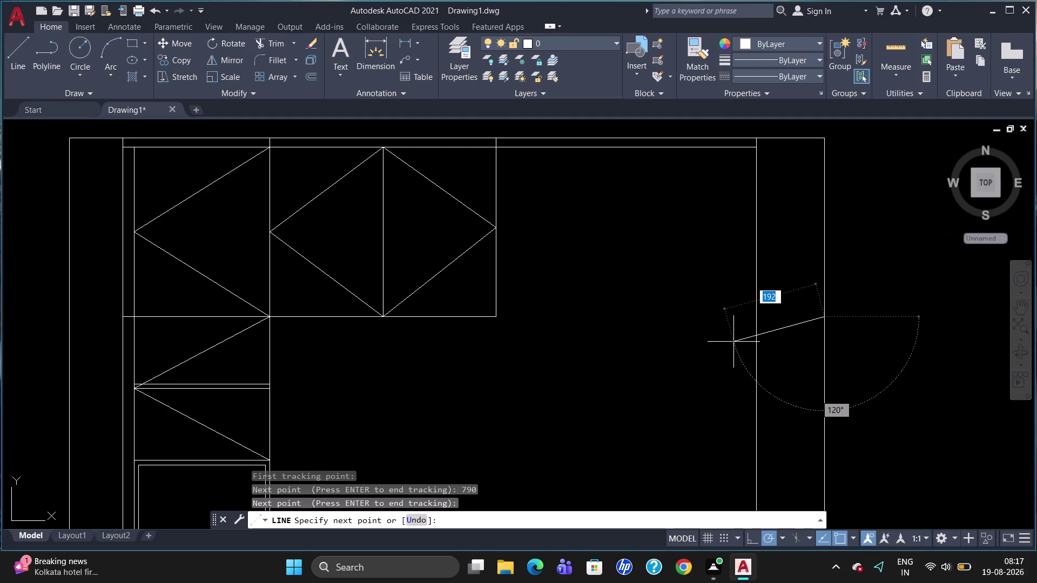
click(755, 318)
key(Escape)
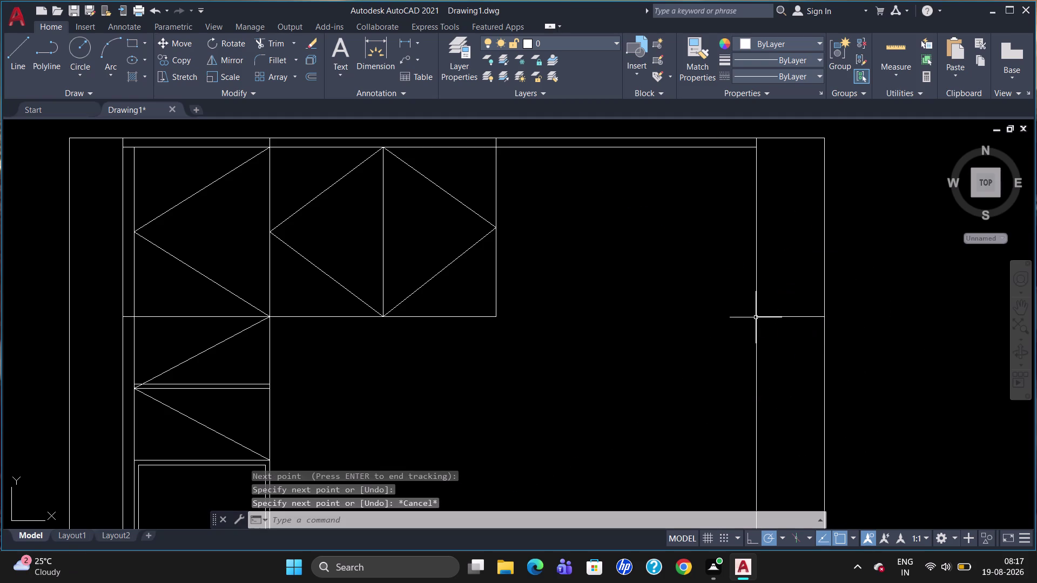
Start a TR trim using all objects as cutting edges, picking near the top edge.
text(TR)
key(Return)
key(Return)
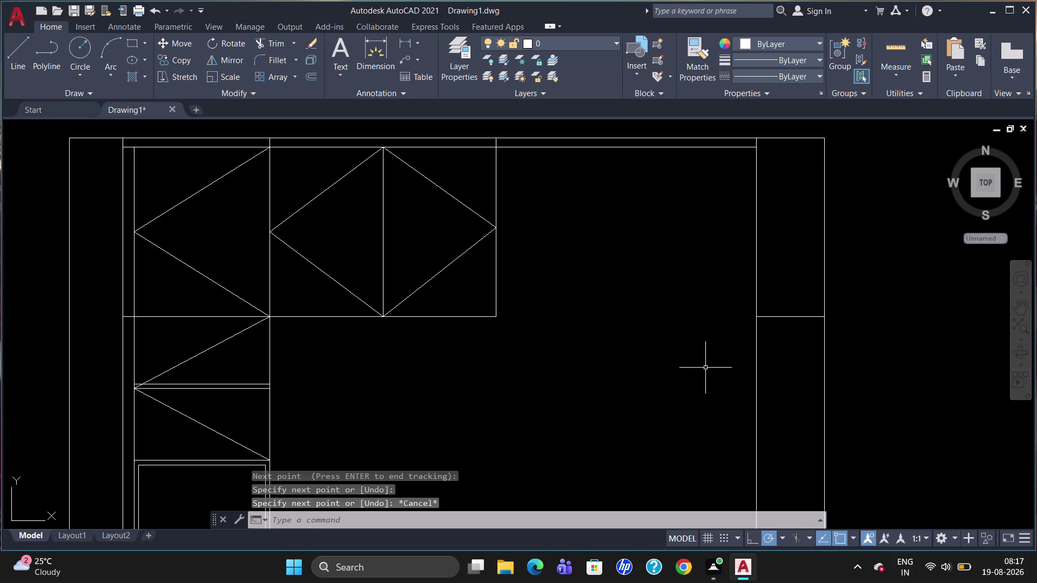
click(648, 151)
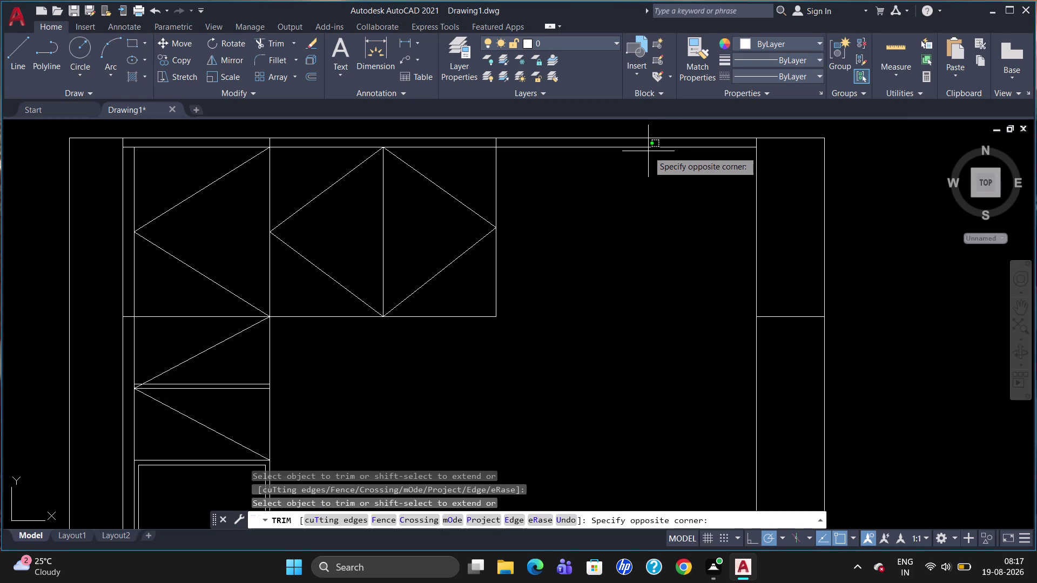
Trim the segments near the top edge and the right inner wall below the 790 shelf, then zoom out.
click(648, 148)
click(648, 148)
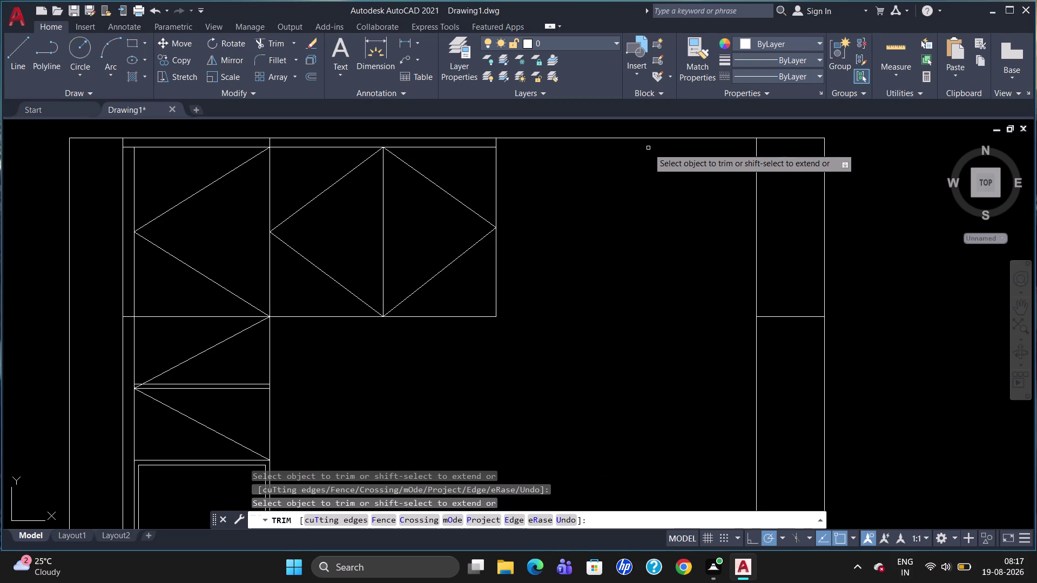
click(752, 421)
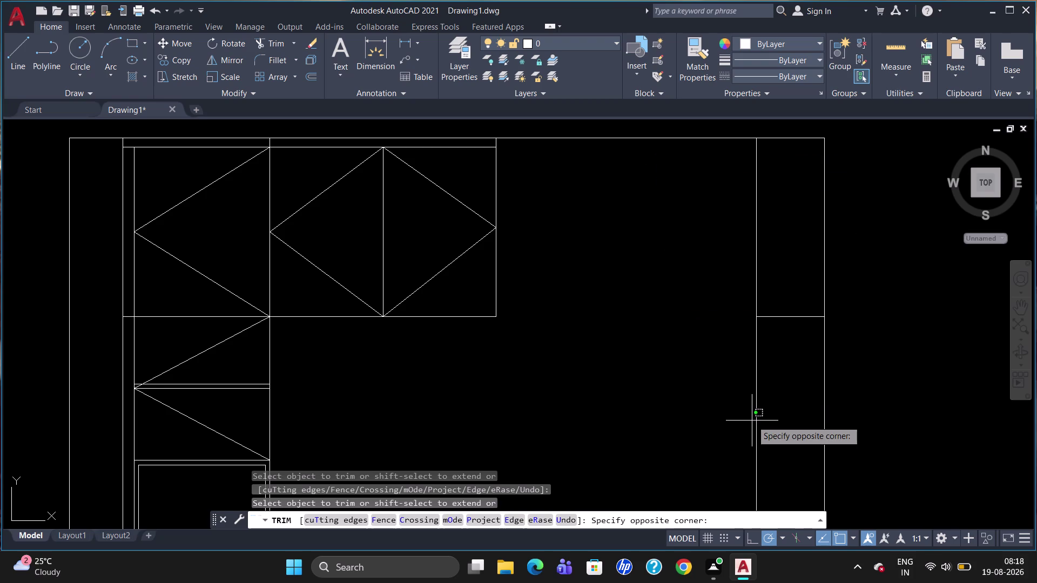
click(757, 418)
scroll(down, 3)
key(Escape)
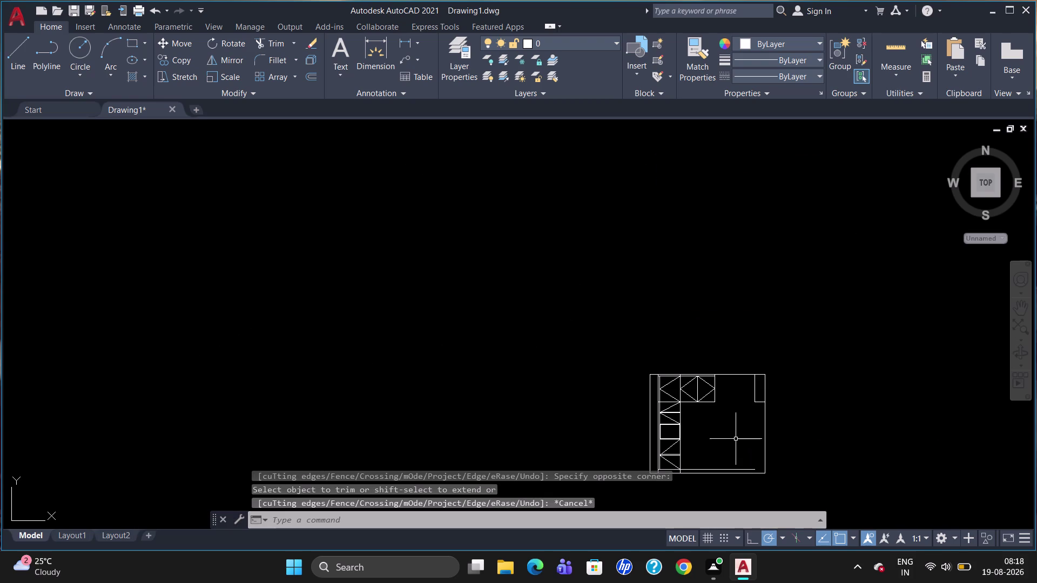
scroll(up, 3)
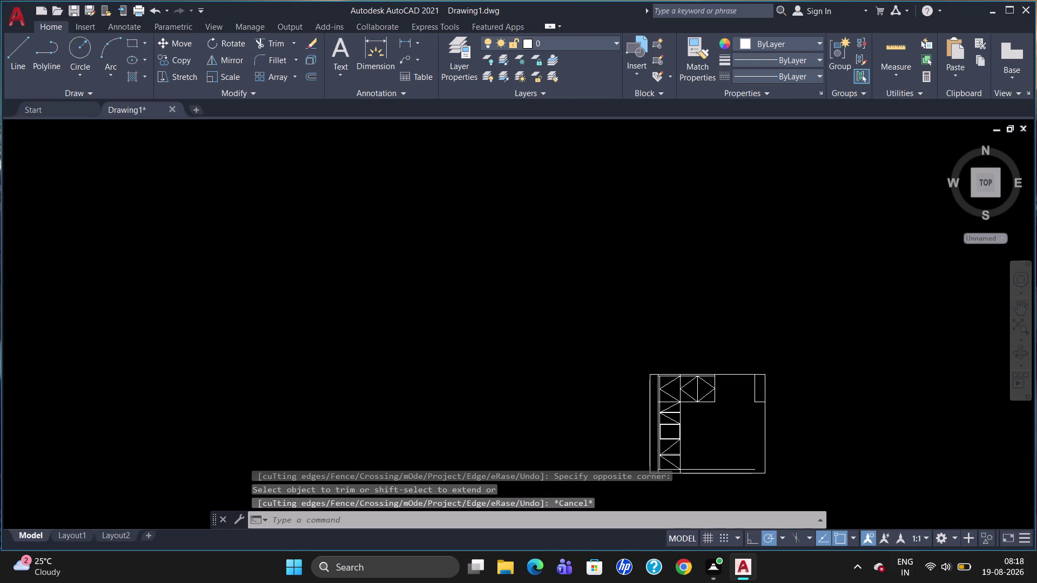
scroll(up, 3)
scroll(up, 3)
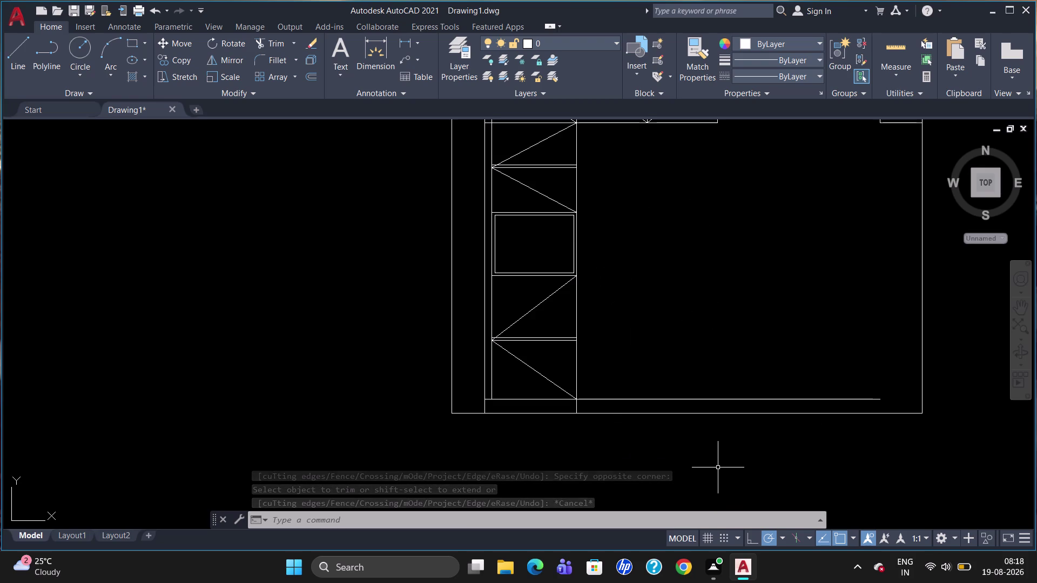
scroll(down, 3)
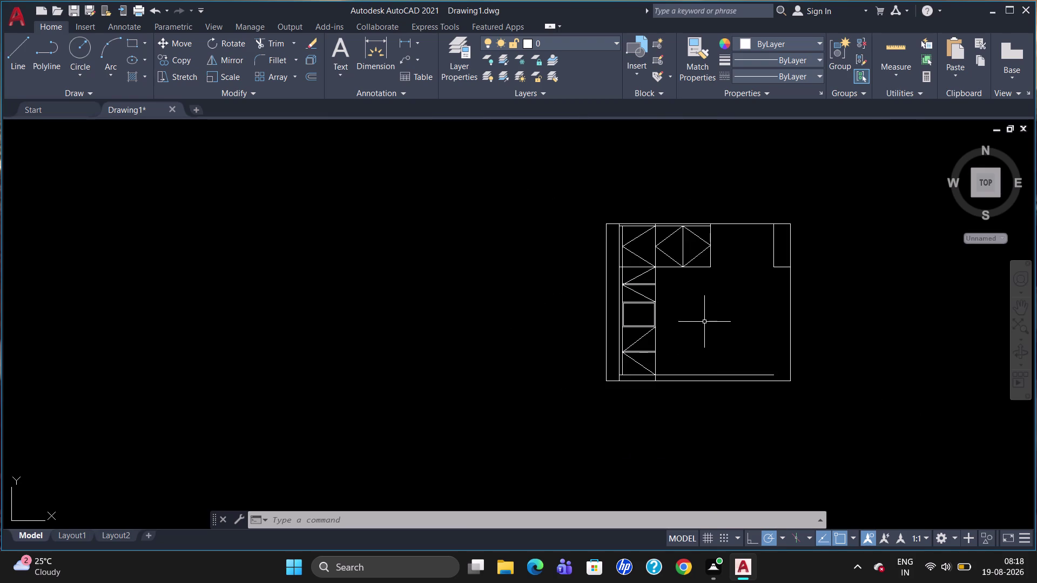
scroll(up, 3)
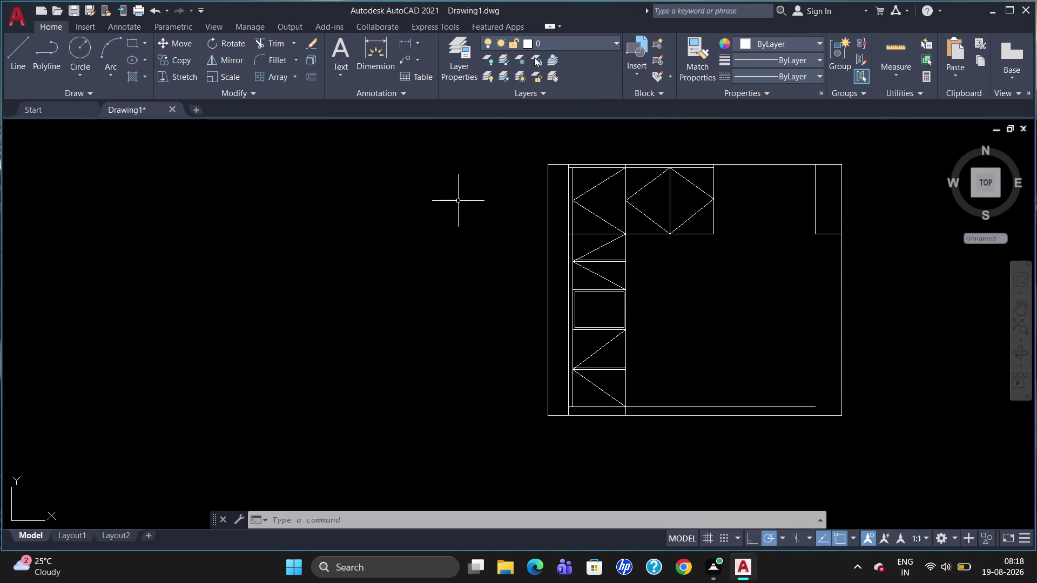
Add Layer1 in the Layer Properties Manager and set its colour to index 40.
click(547, 44)
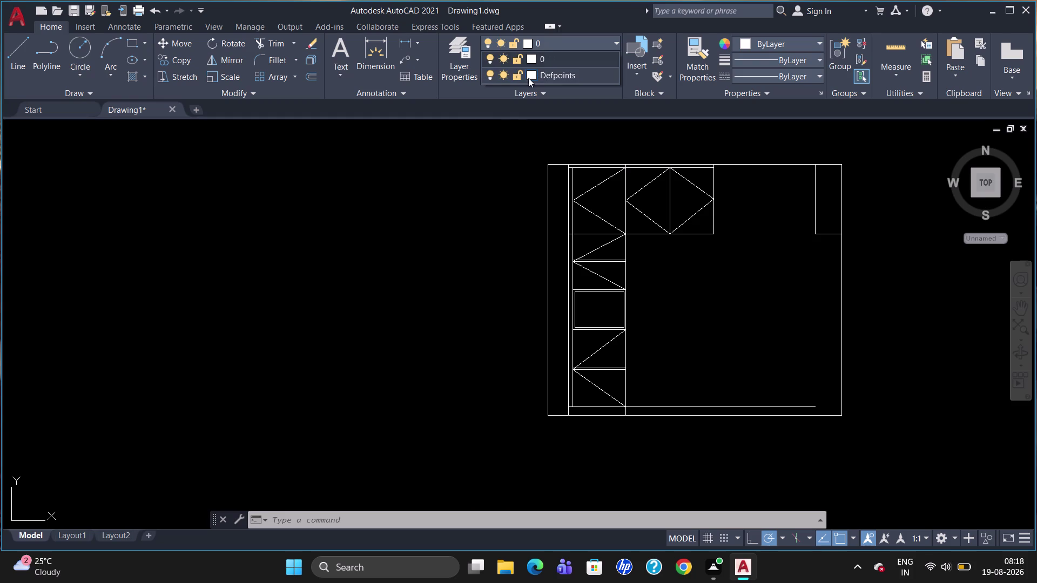
click(464, 55)
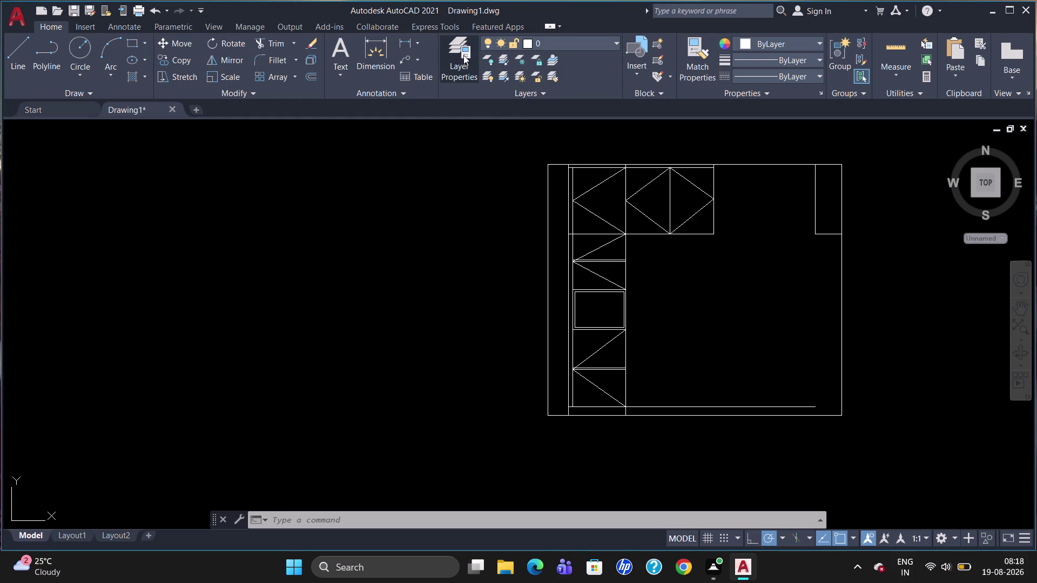
click(463, 56)
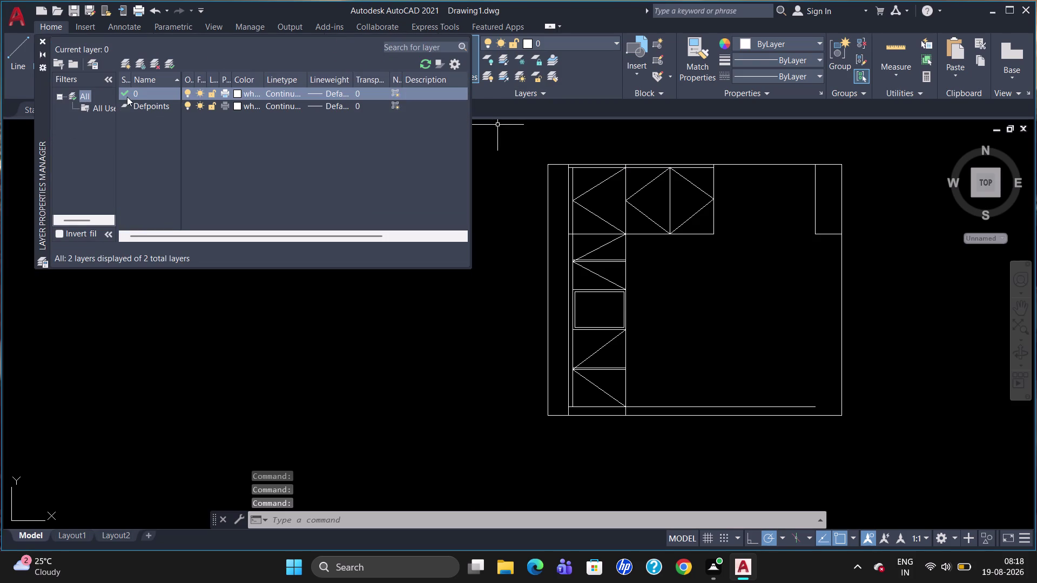
click(129, 64)
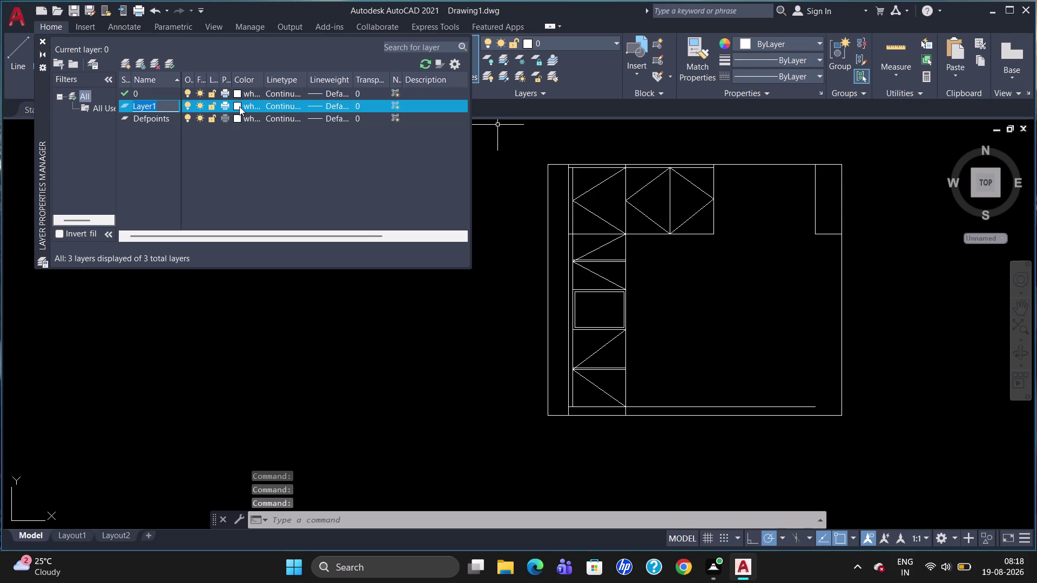
click(240, 106)
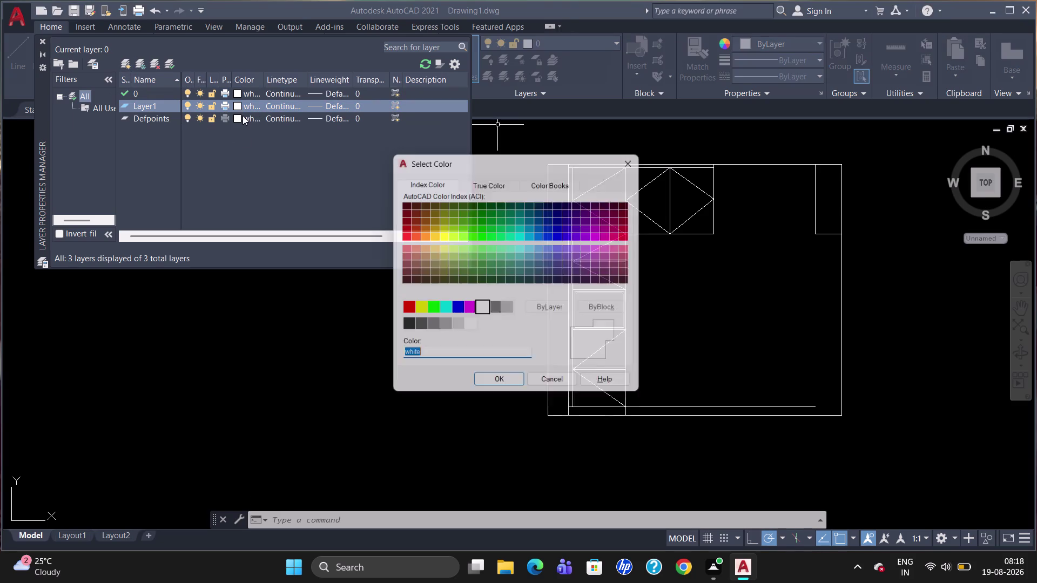
click(432, 236)
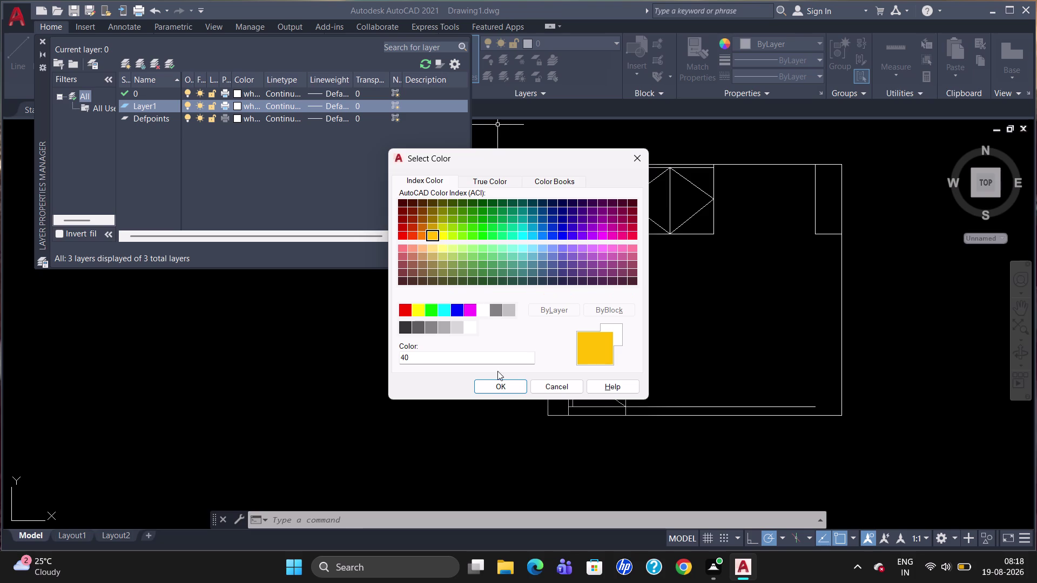
click(497, 385)
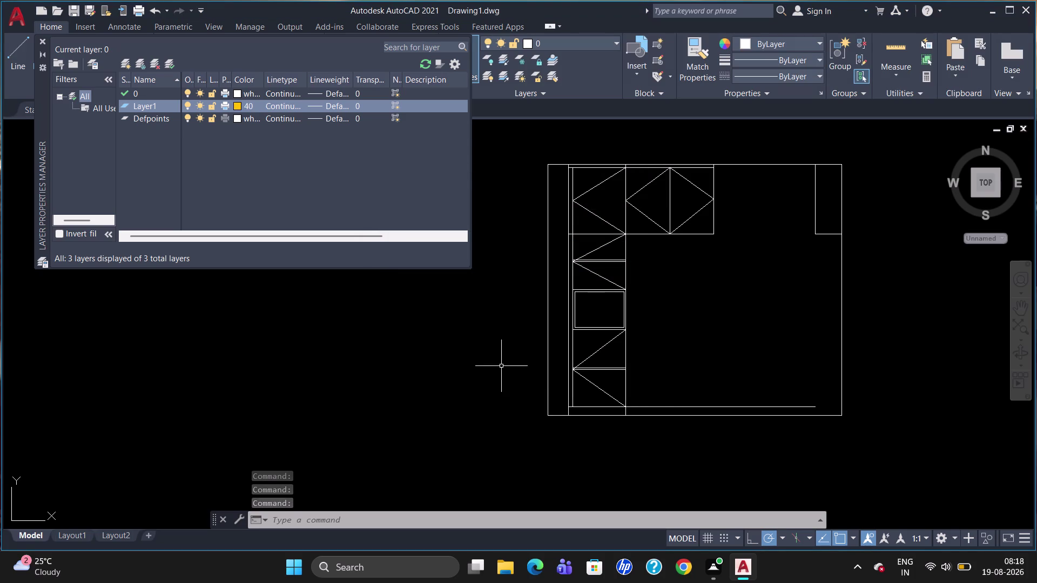
click(44, 37)
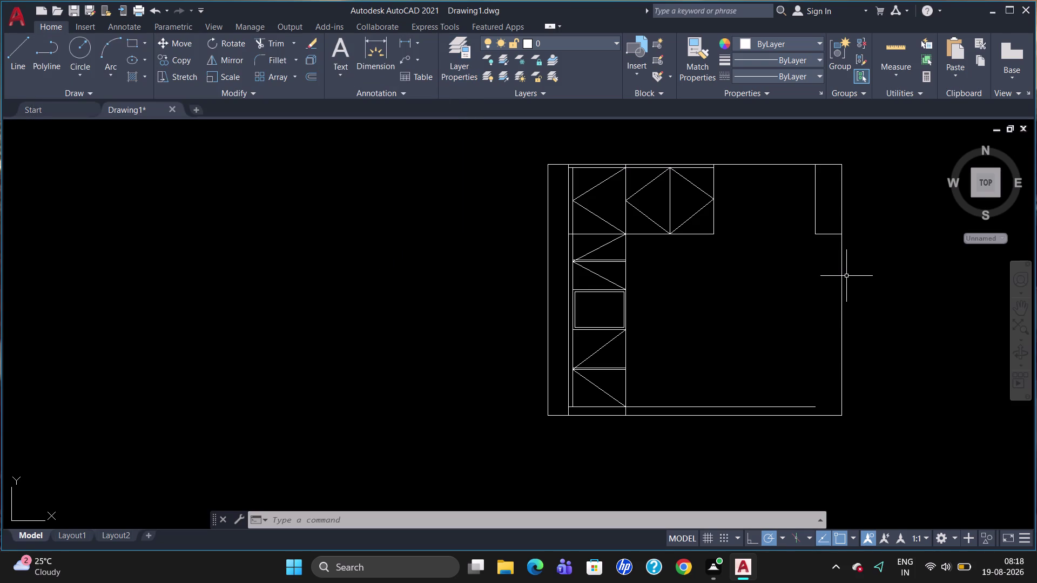
Load the ACAD_ISO02W100 dash linetype through the LT Linetype Manager and close it.
key(l)
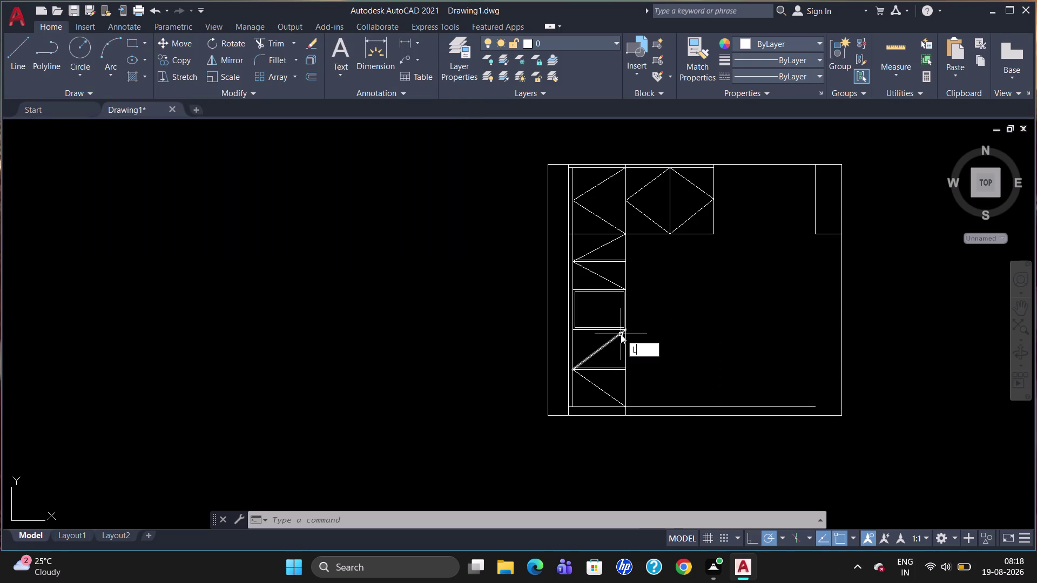
key(t)
key(Return)
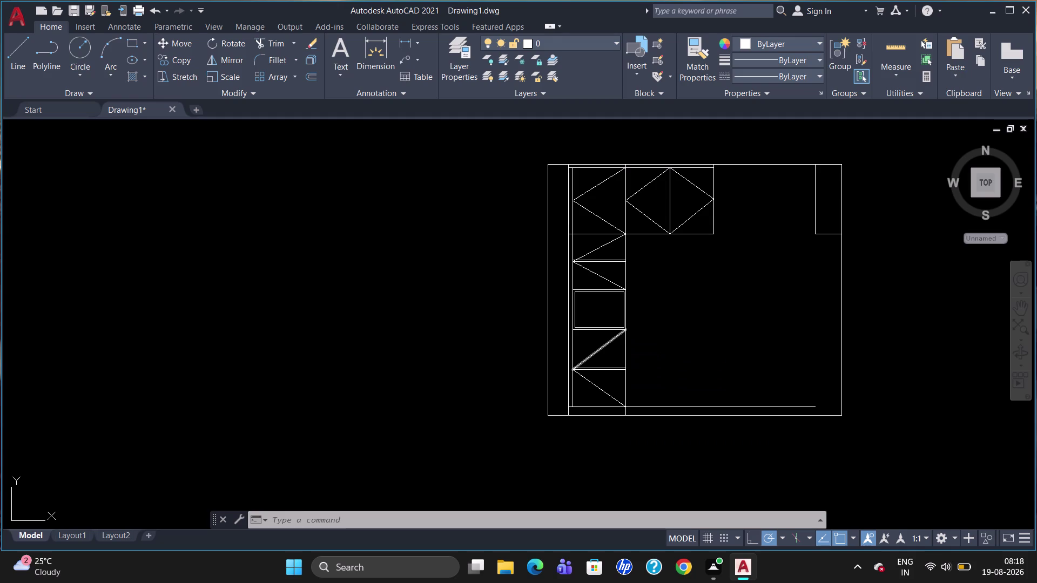
click(630, 171)
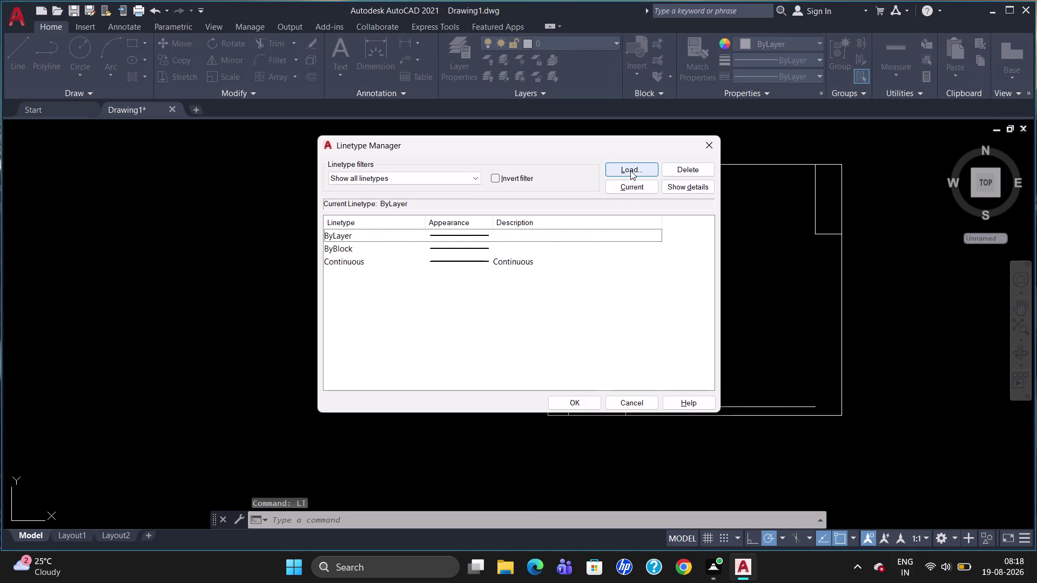
click(494, 257)
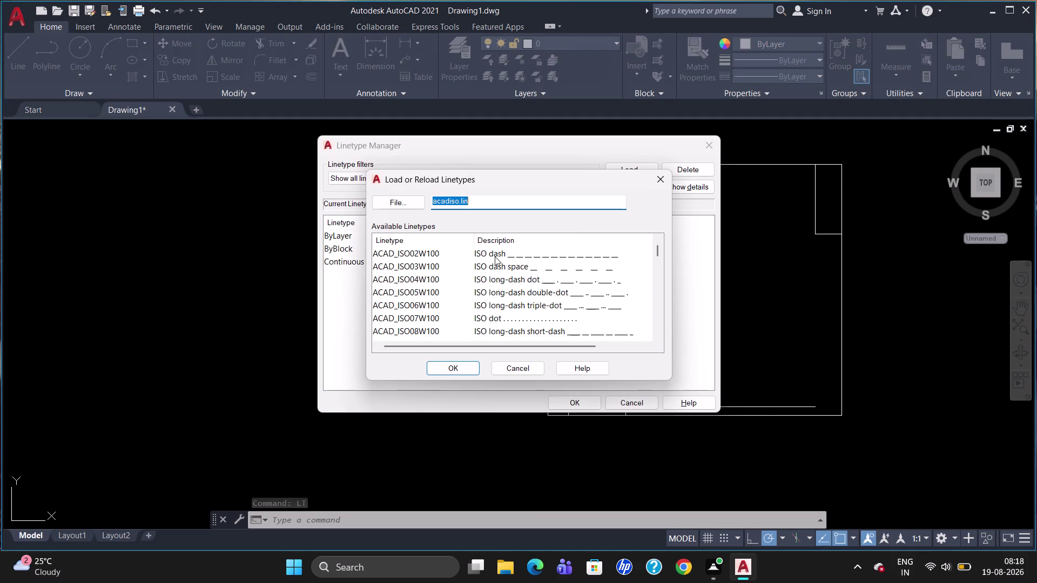
click(457, 370)
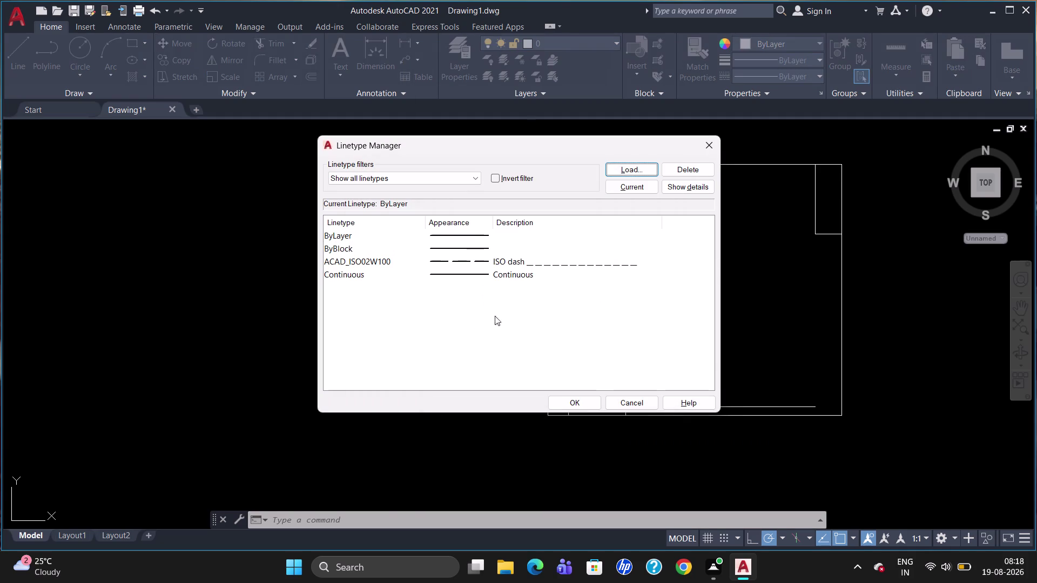
click(565, 402)
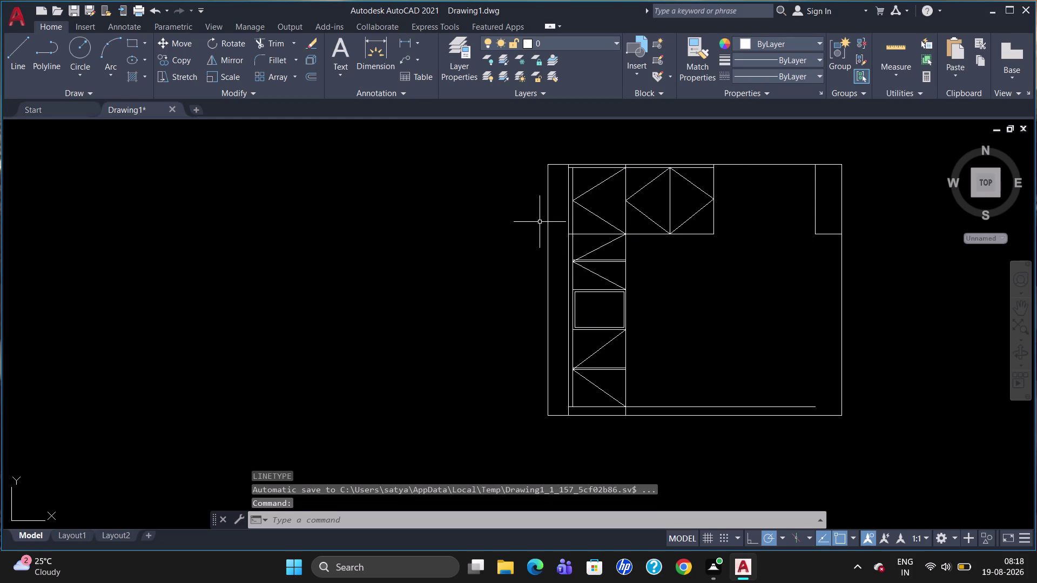
key(Escape)
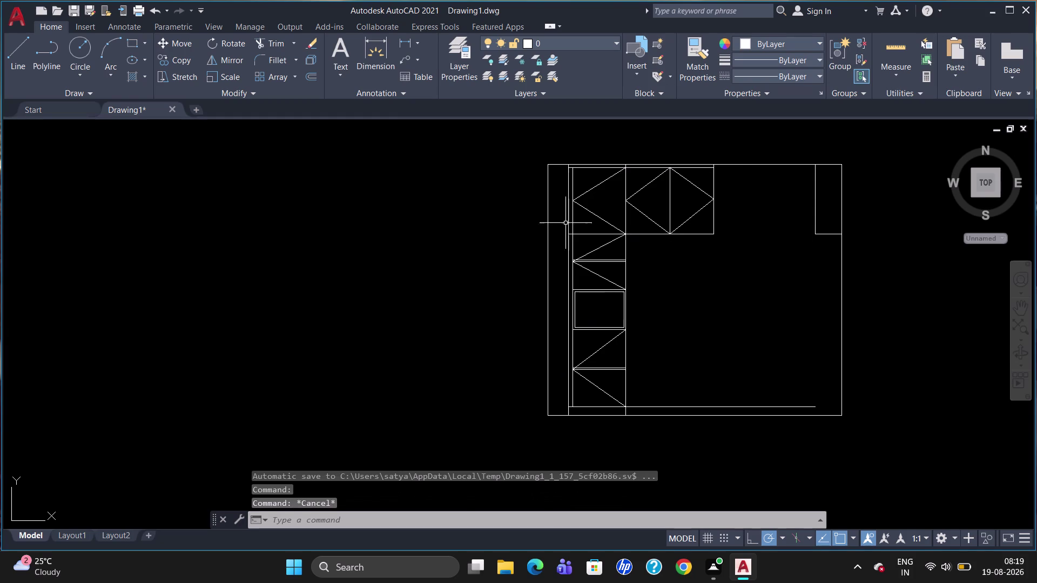
Select the inner frame's top rail, left verticals, top compartment lines and first shelf.
scroll(up, 3)
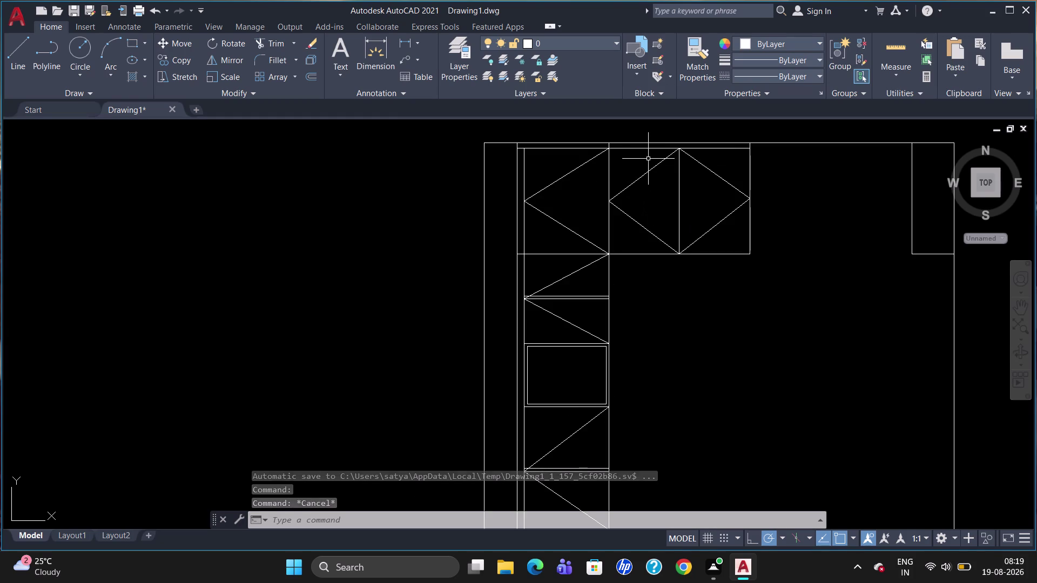
click(648, 150)
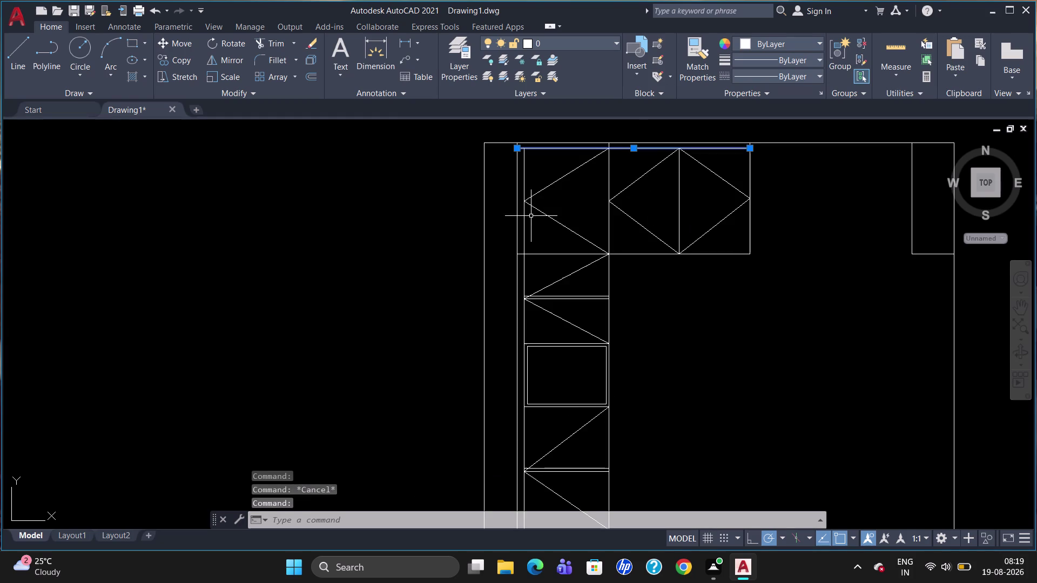
click(523, 206)
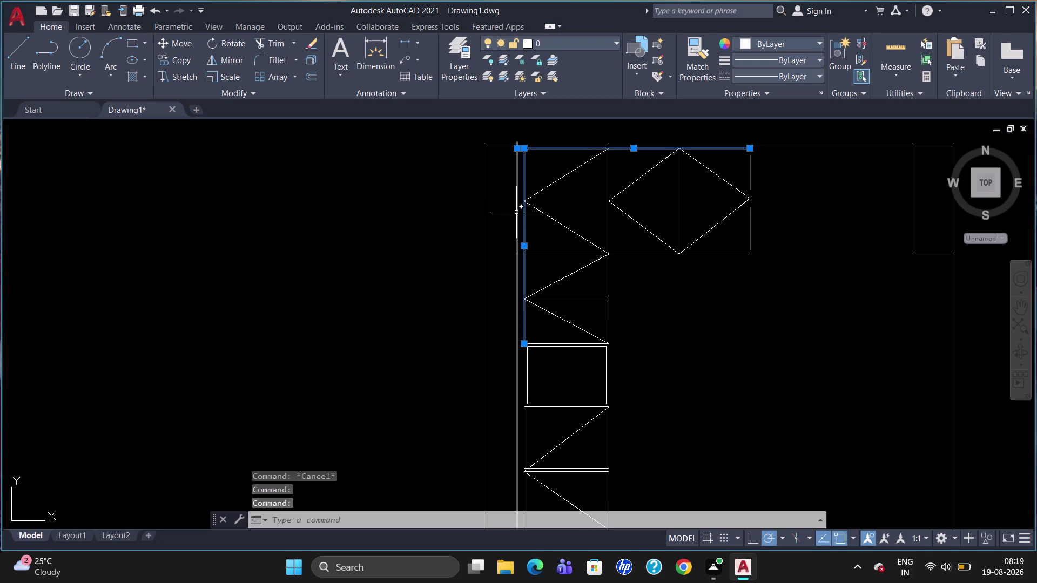
click(516, 213)
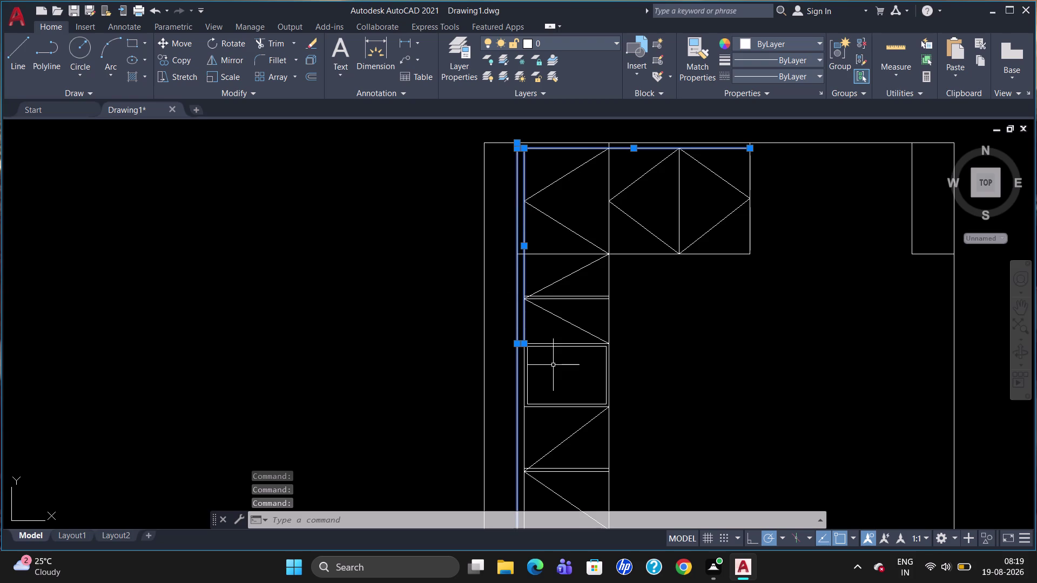
click(610, 319)
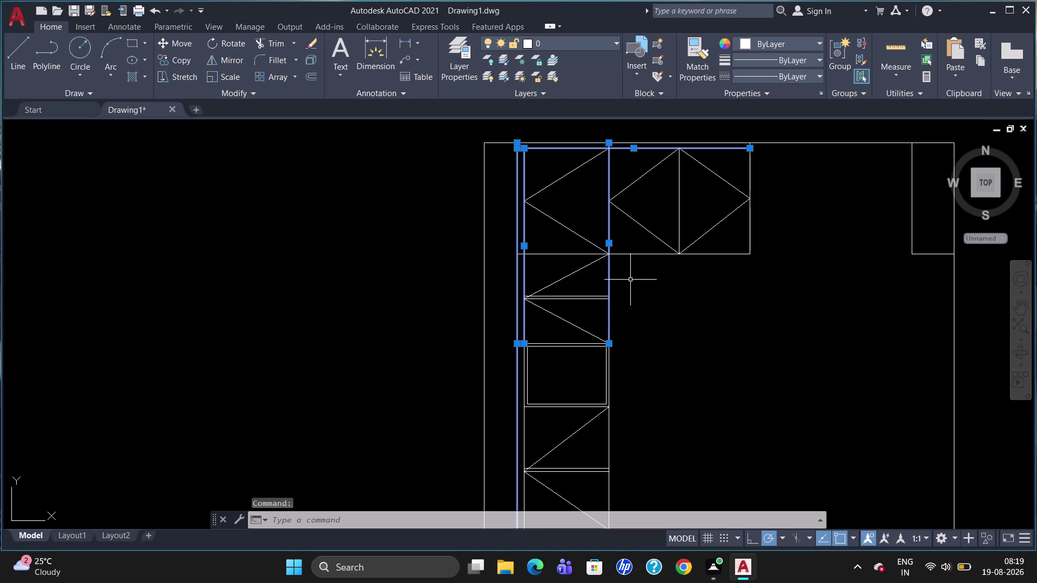
click(638, 253)
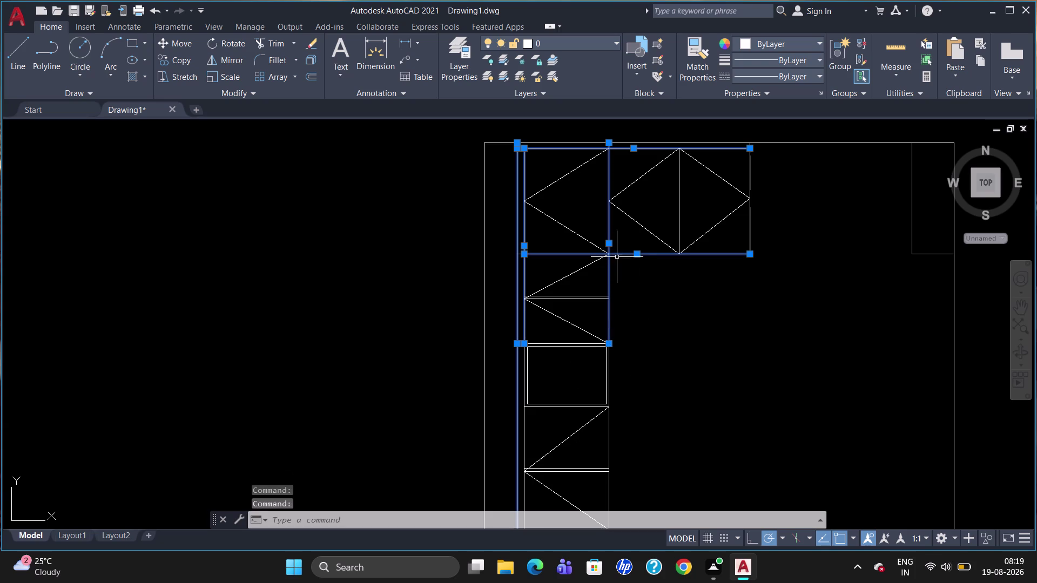
click(751, 212)
click(679, 204)
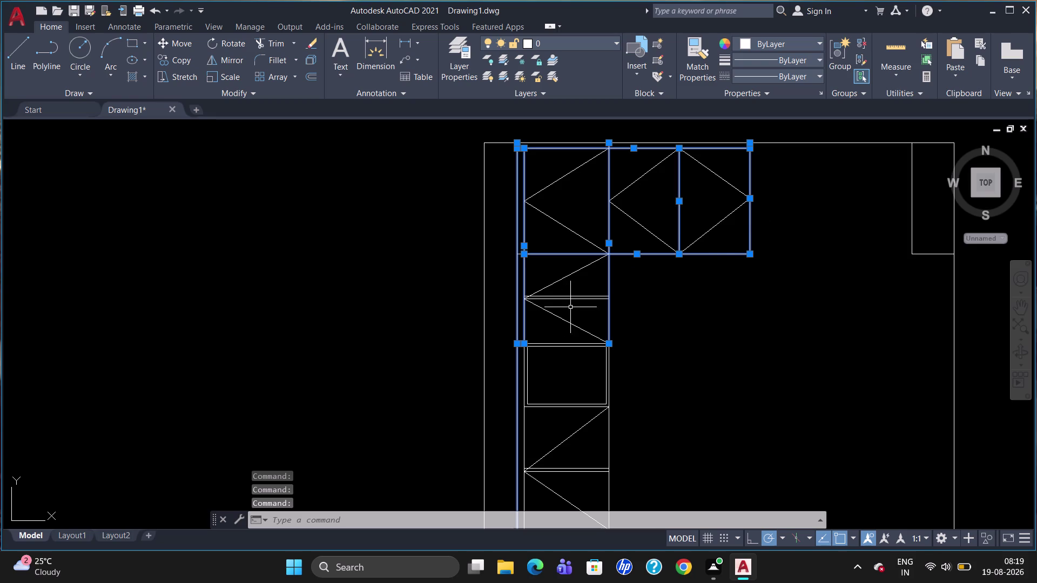
click(573, 296)
Add the remaining shelf lines and the drawer box outline to the selection.
scroll(up, 3)
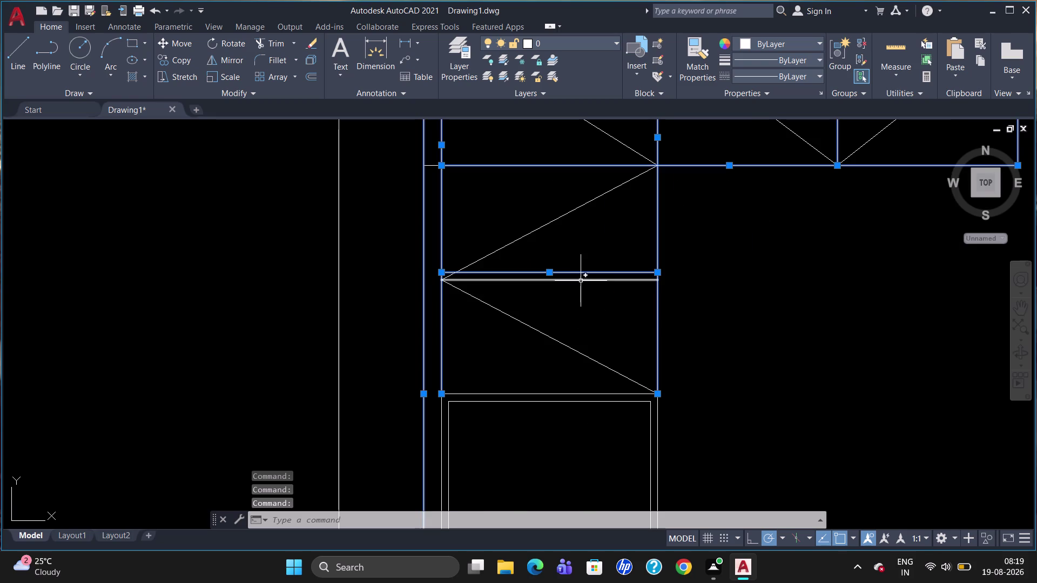
click(582, 281)
scroll(down, 3)
scroll(up, 3)
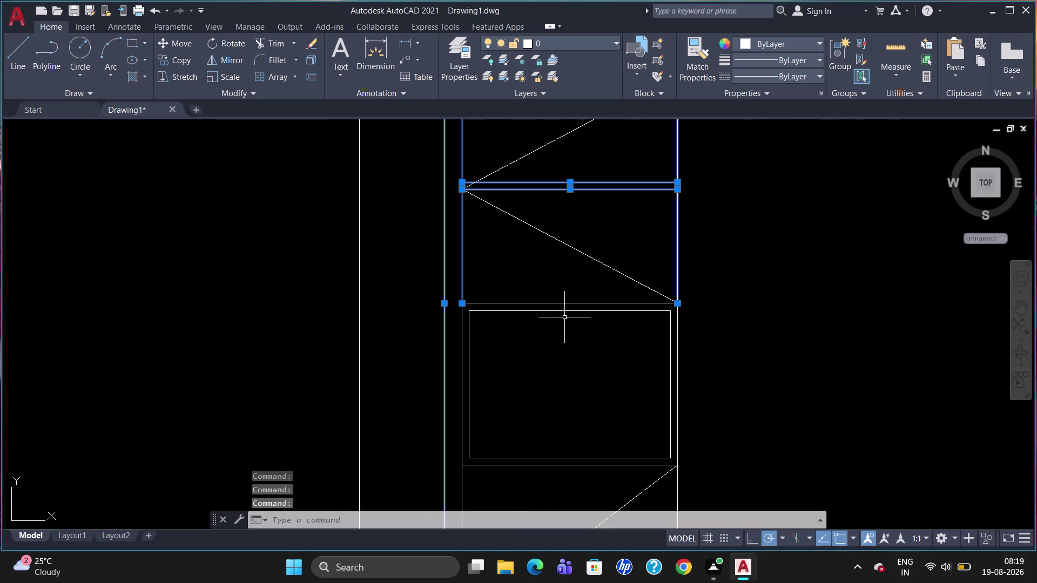
click(570, 304)
click(567, 313)
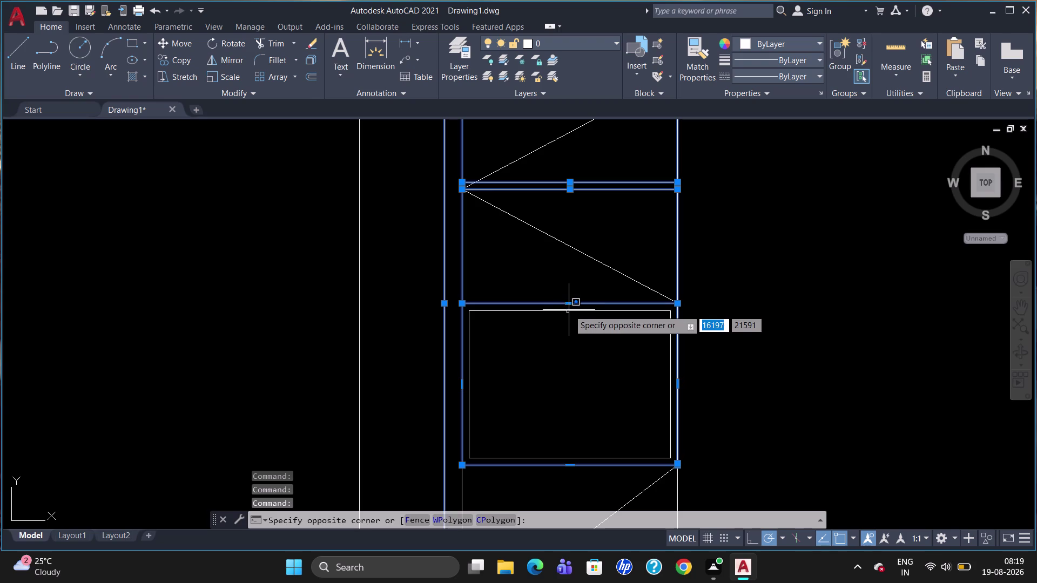
click(572, 312)
click(574, 312)
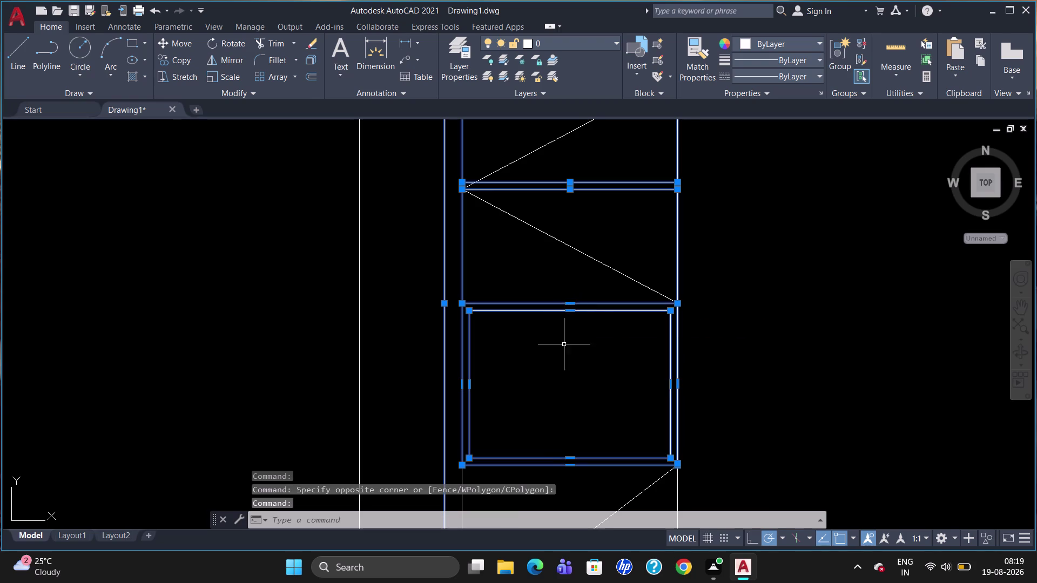
scroll(down, 3)
scroll(up, 3)
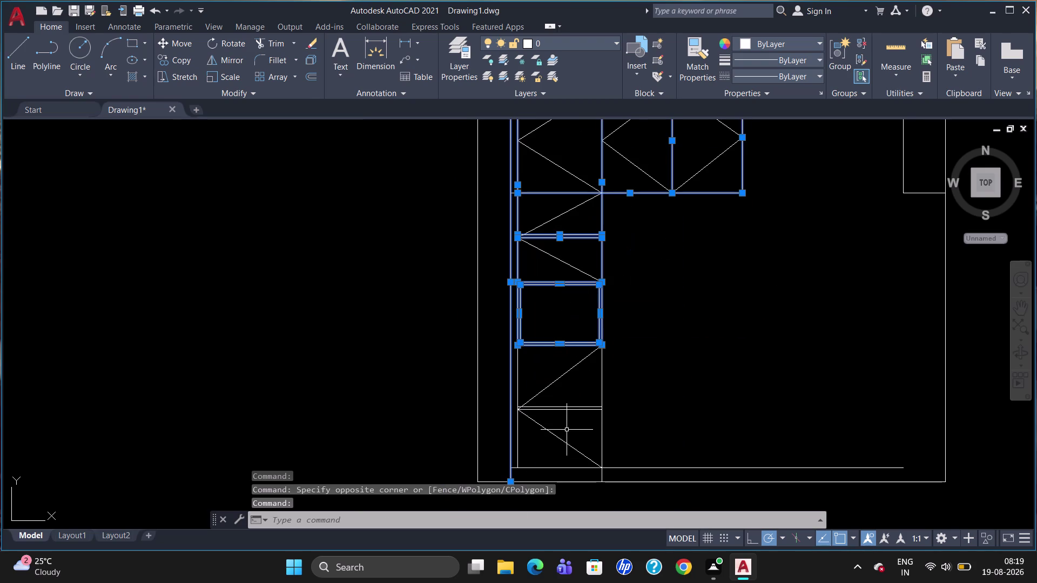
scroll(up, 3)
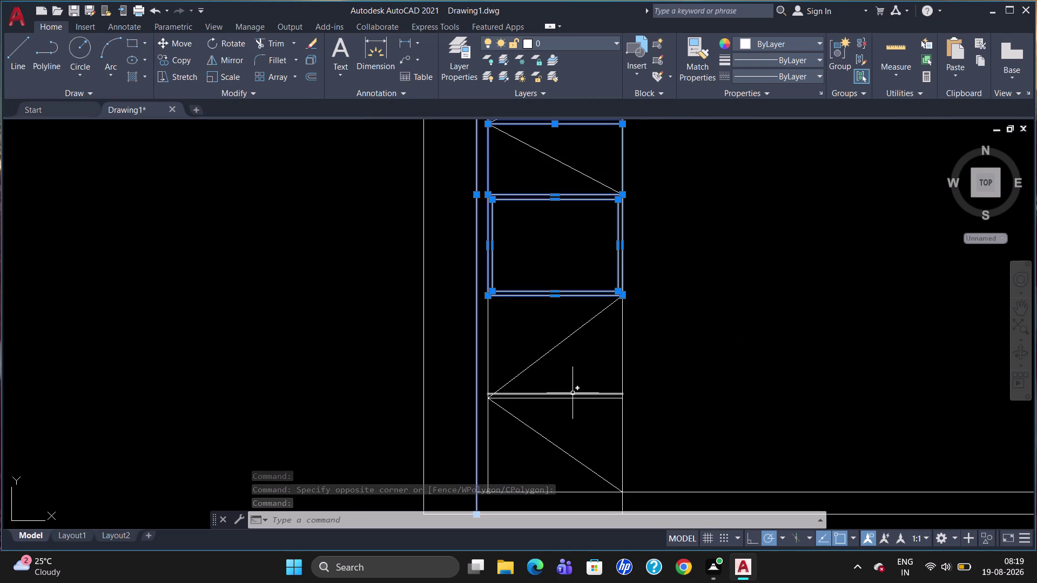
Add the lower shelf lines, lower right side and long base line, then show the layers list.
click(573, 394)
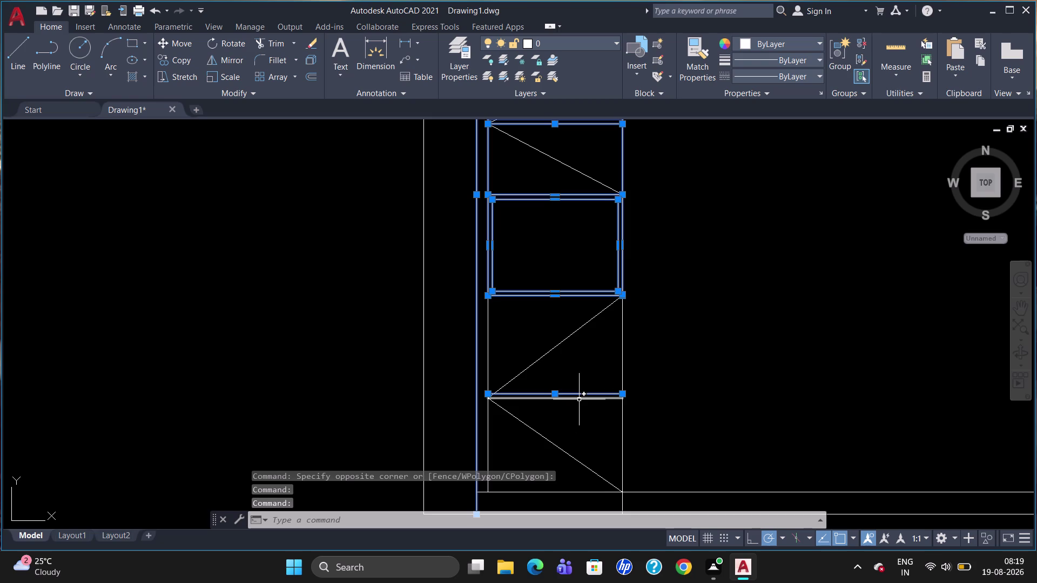
click(579, 399)
scroll(down, 3)
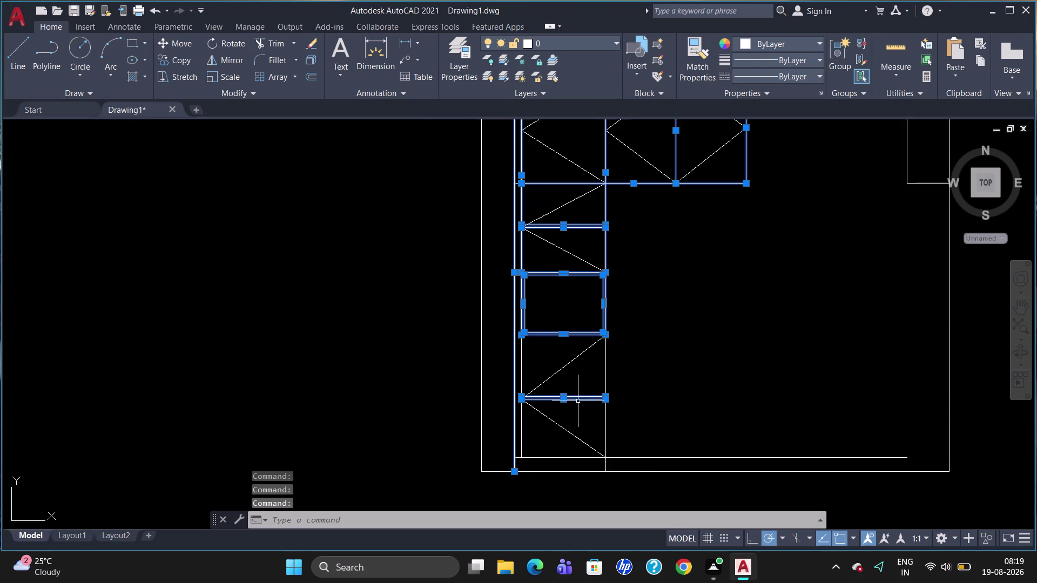
click(522, 364)
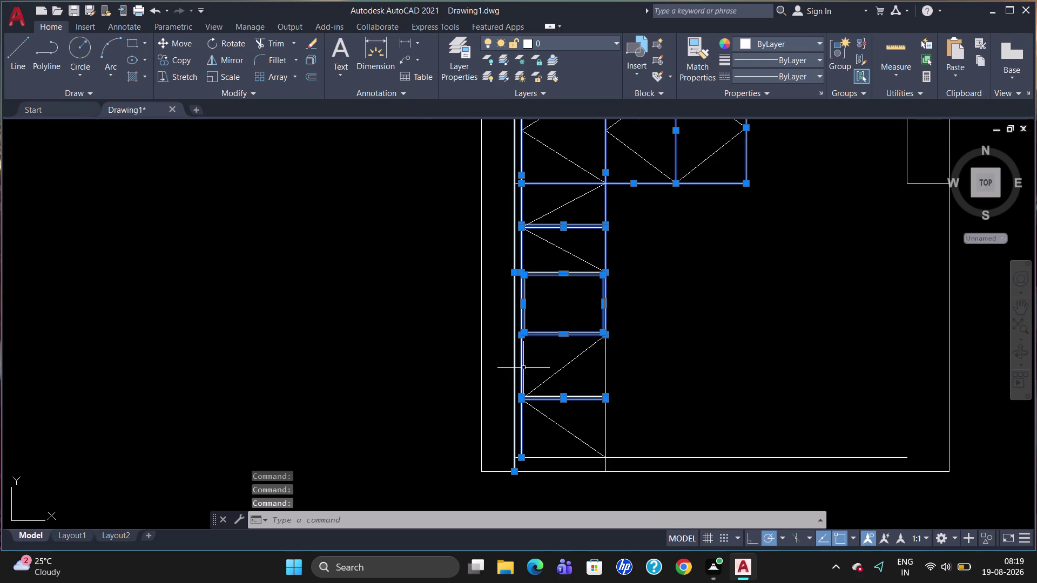
click(606, 368)
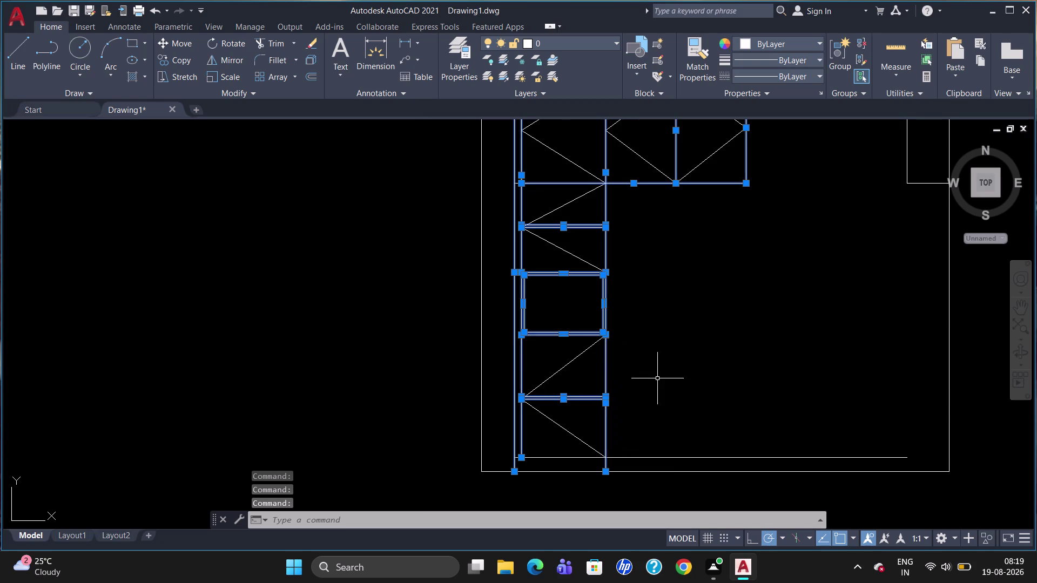
click(580, 459)
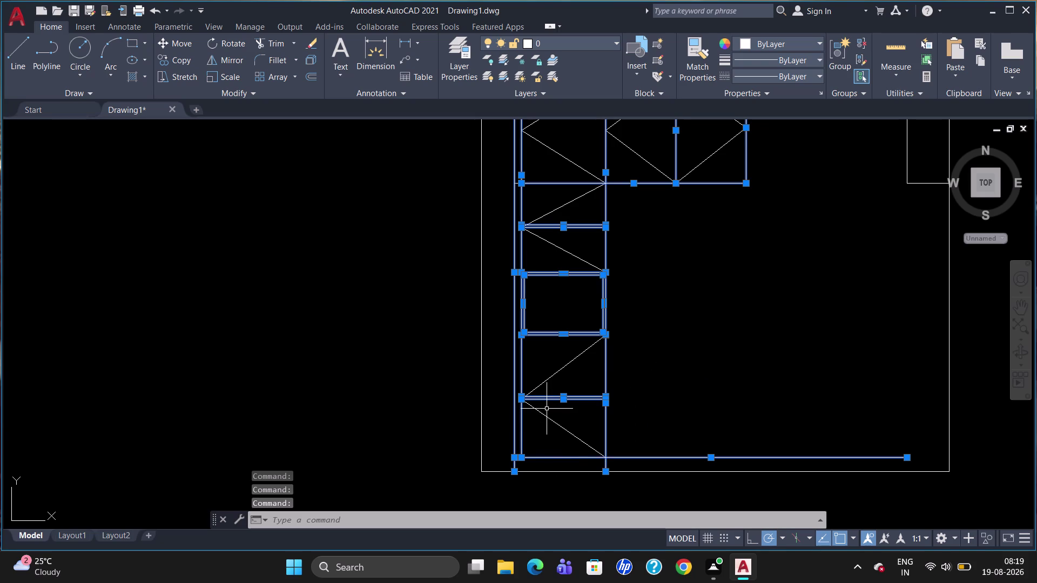
click(614, 46)
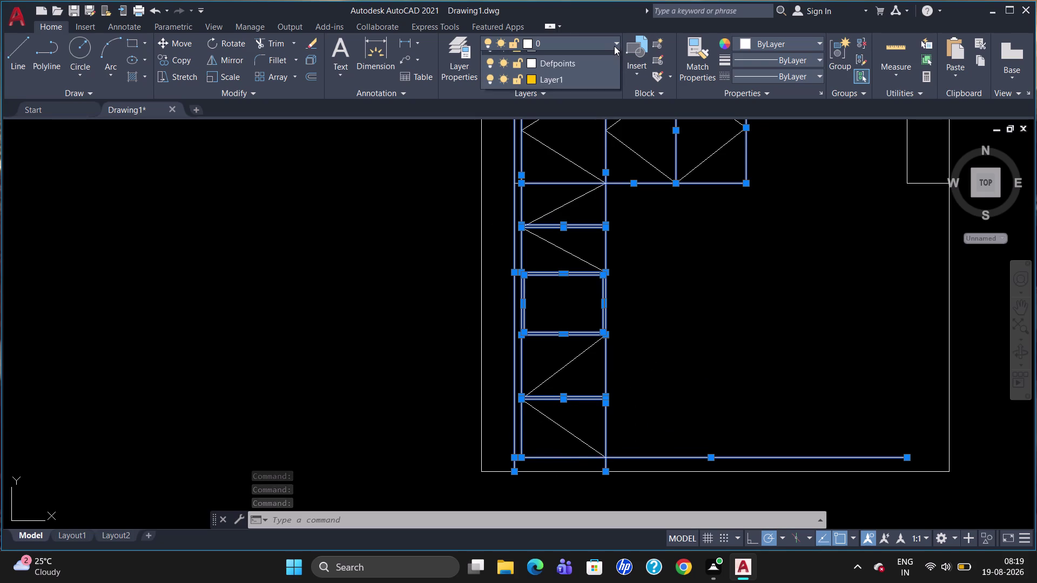
Move the selected lines onto Layer1, clear the selection, and pick the lower drawer's rising diagonal.
click(590, 88)
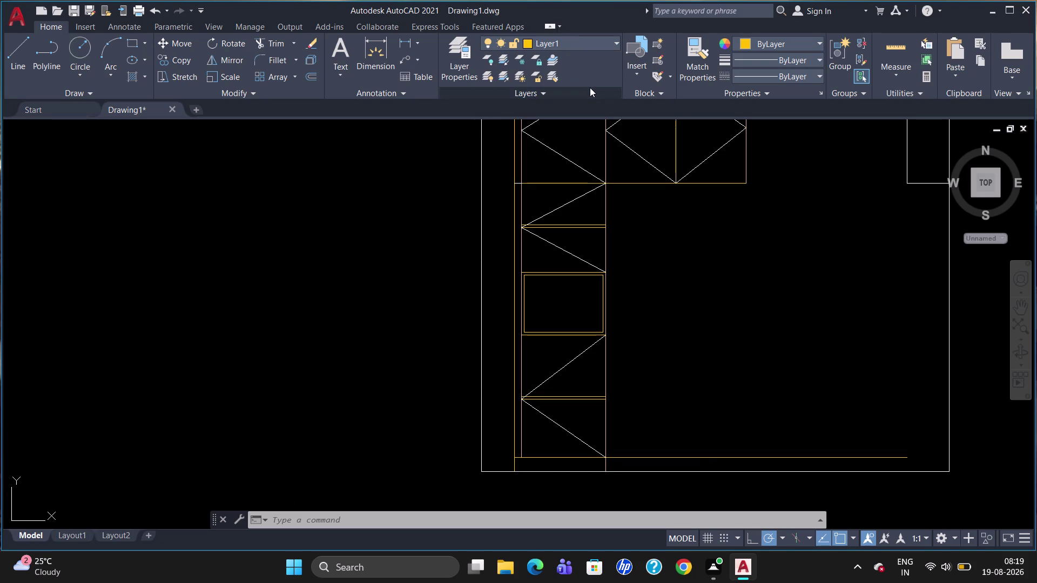
key(Escape)
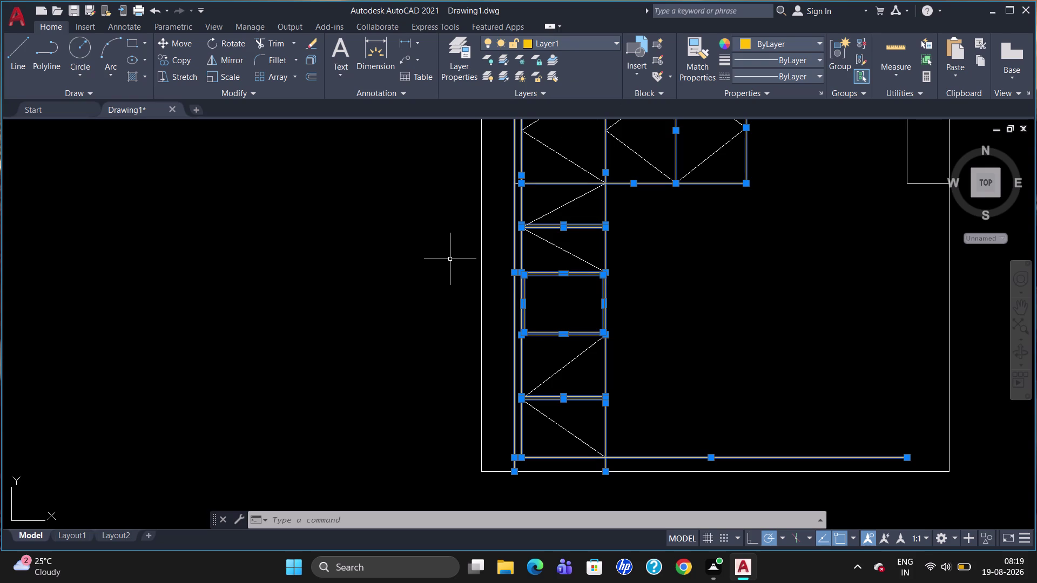
key(Escape)
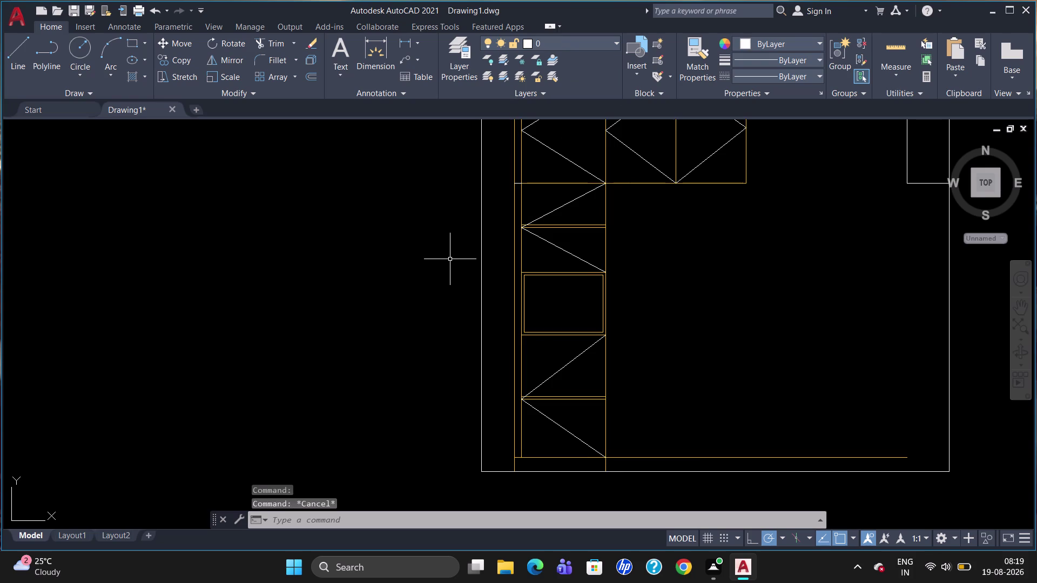
click(571, 363)
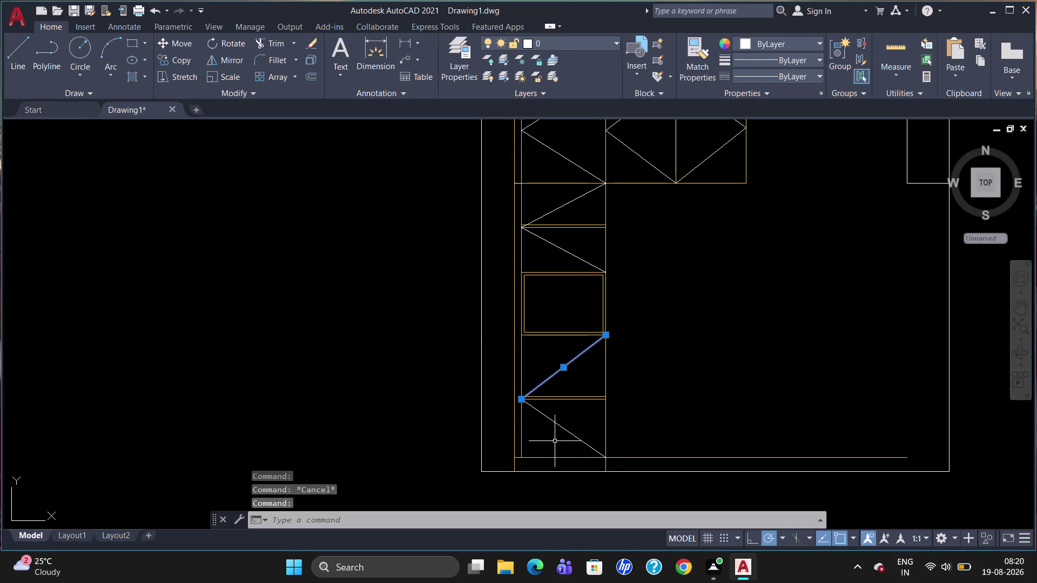
Select the diagonal lines in the lower and upper drawers.
click(559, 426)
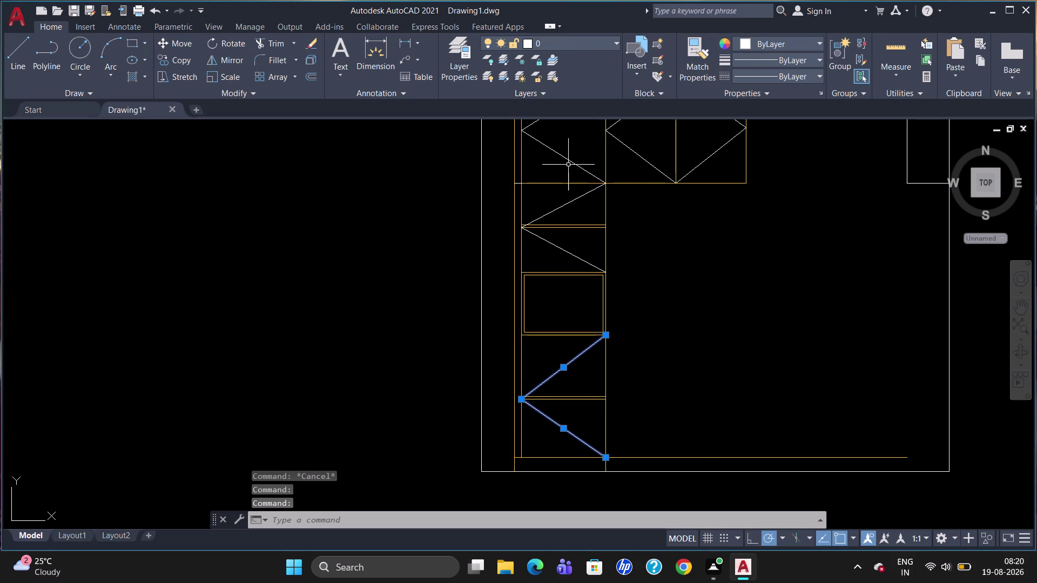
click(569, 162)
click(580, 199)
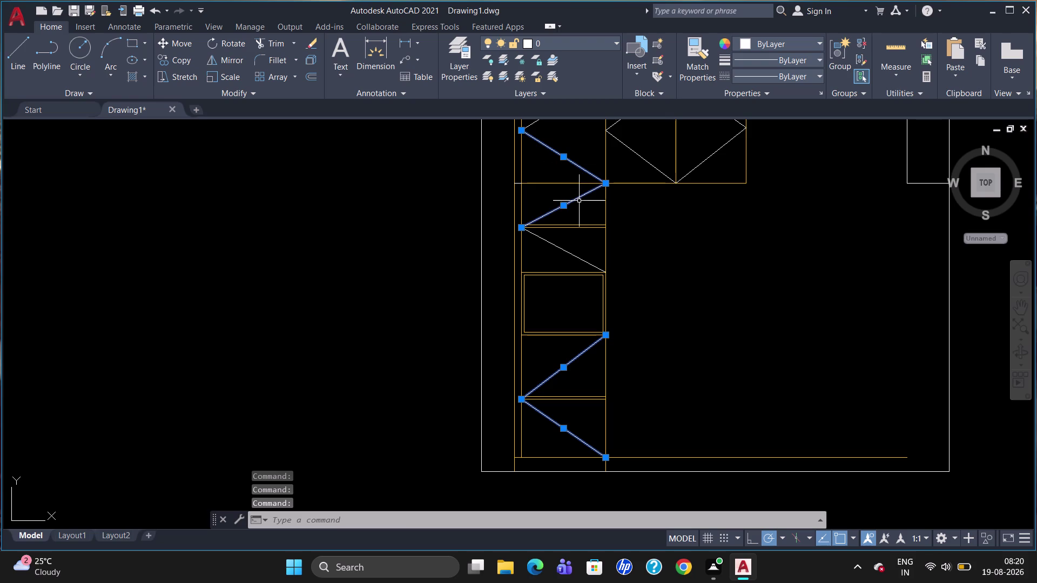
click(573, 252)
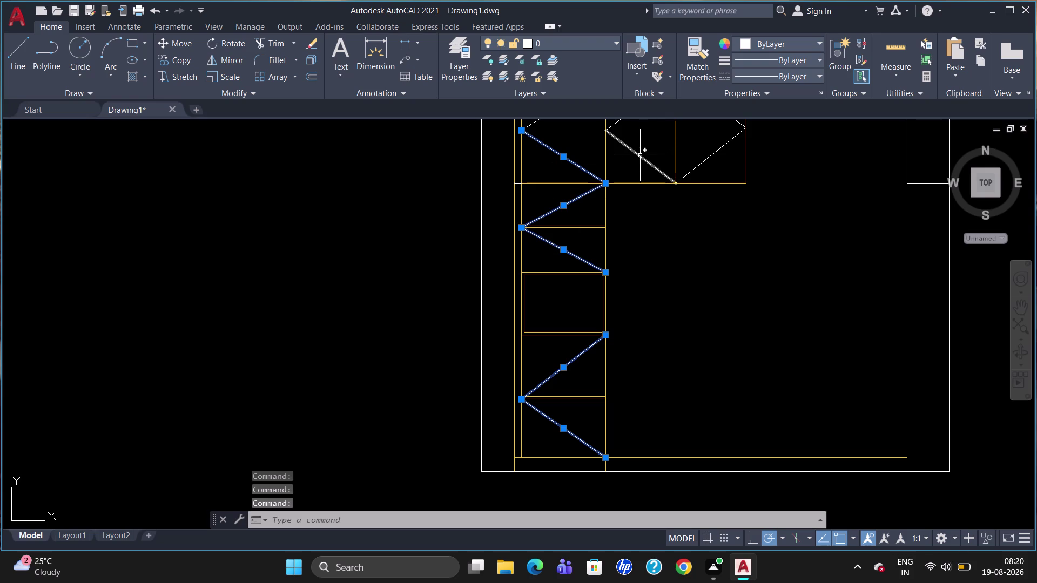
Add the top compartment's diamond diagonals to the selection.
click(640, 155)
click(708, 161)
scroll(down, 3)
scroll(up, 3)
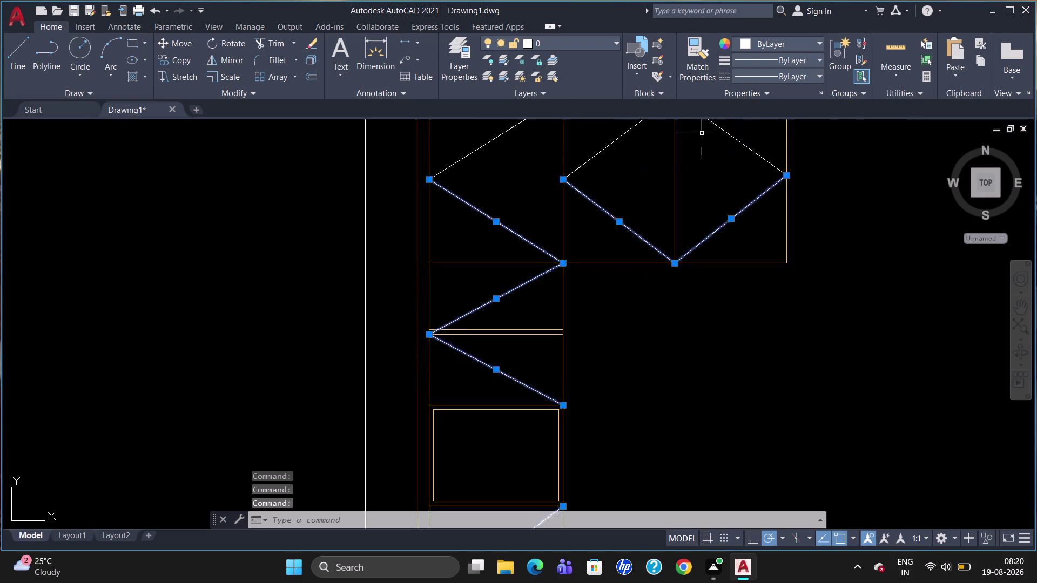
scroll(up, 3)
scroll(down, 3)
click(698, 149)
click(698, 153)
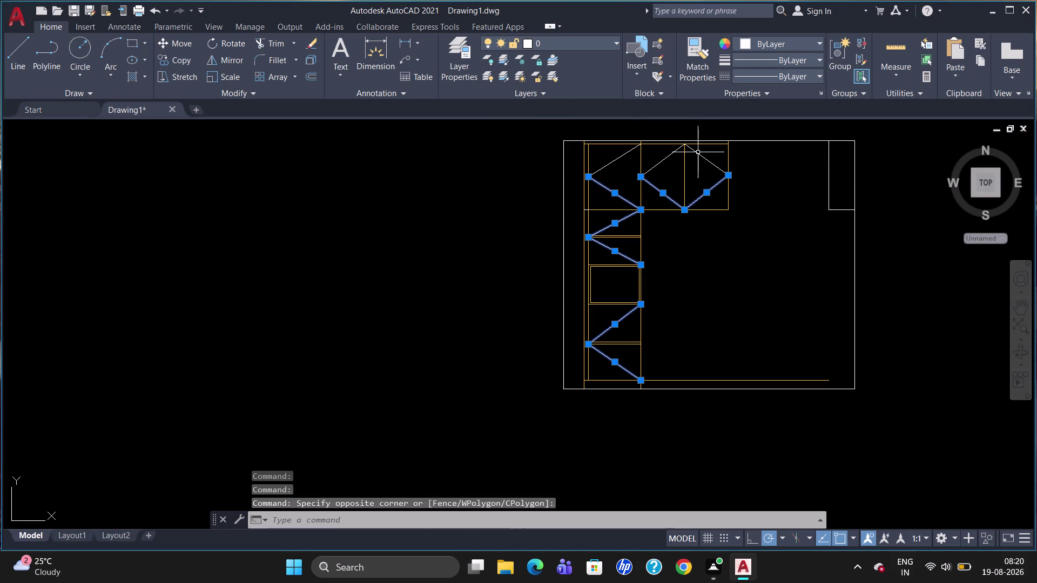
click(698, 152)
click(665, 158)
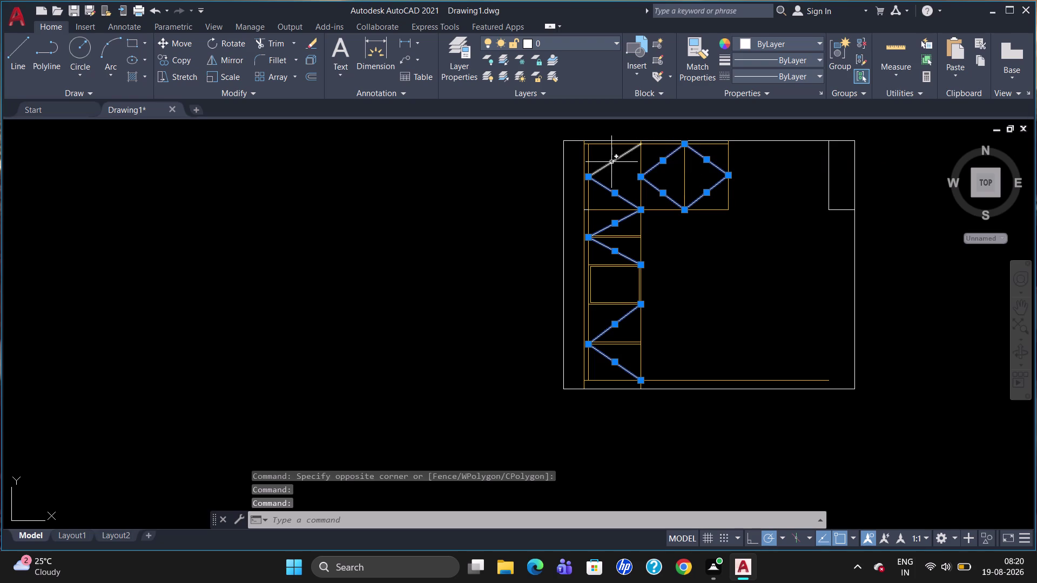
click(611, 162)
Apply the ACAD_ISO02W100 dashed linetype to the selected diagonals and show their full properties.
click(768, 74)
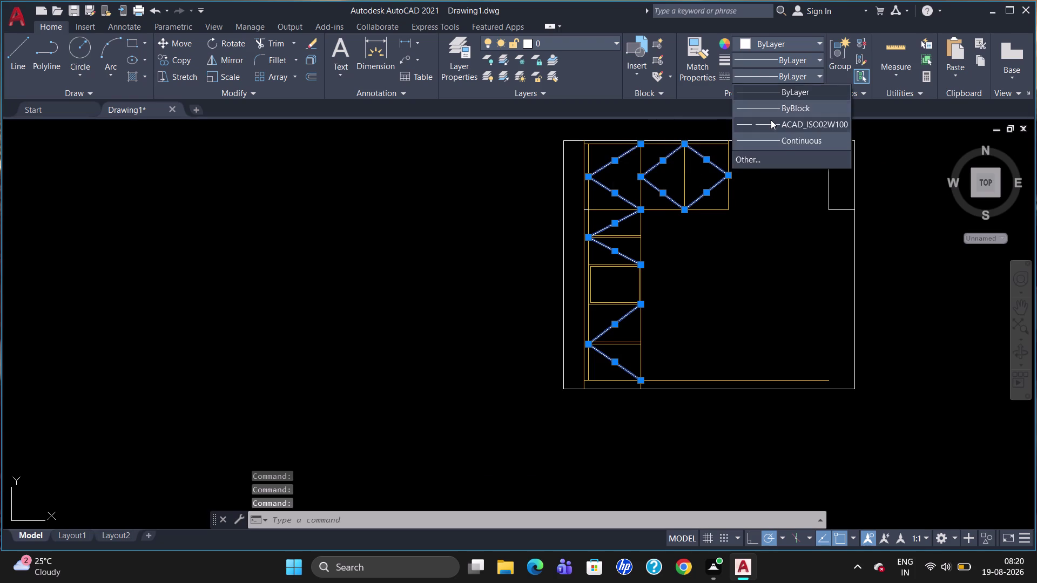
click(770, 120)
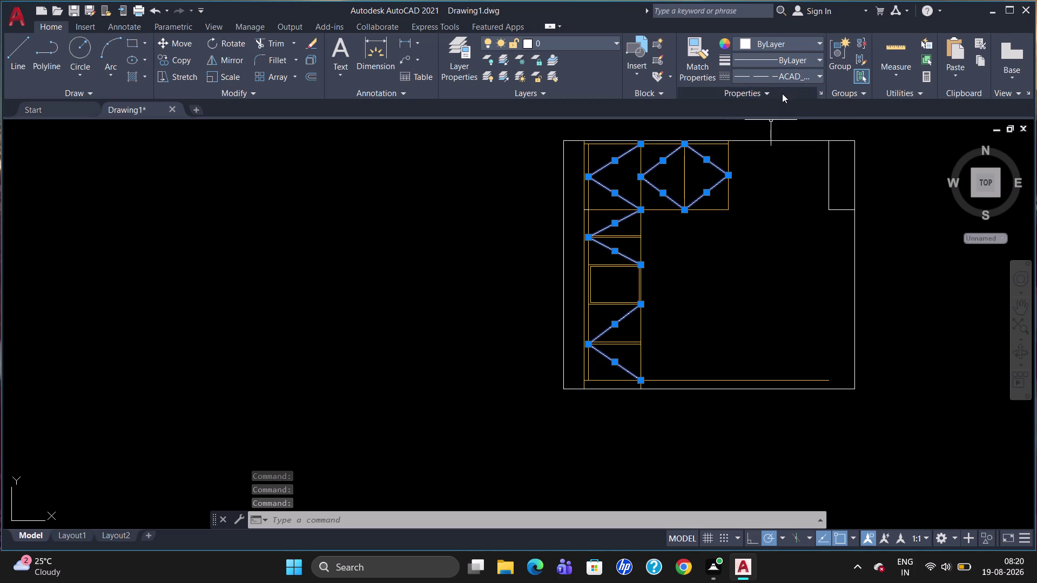
right_click(782, 93)
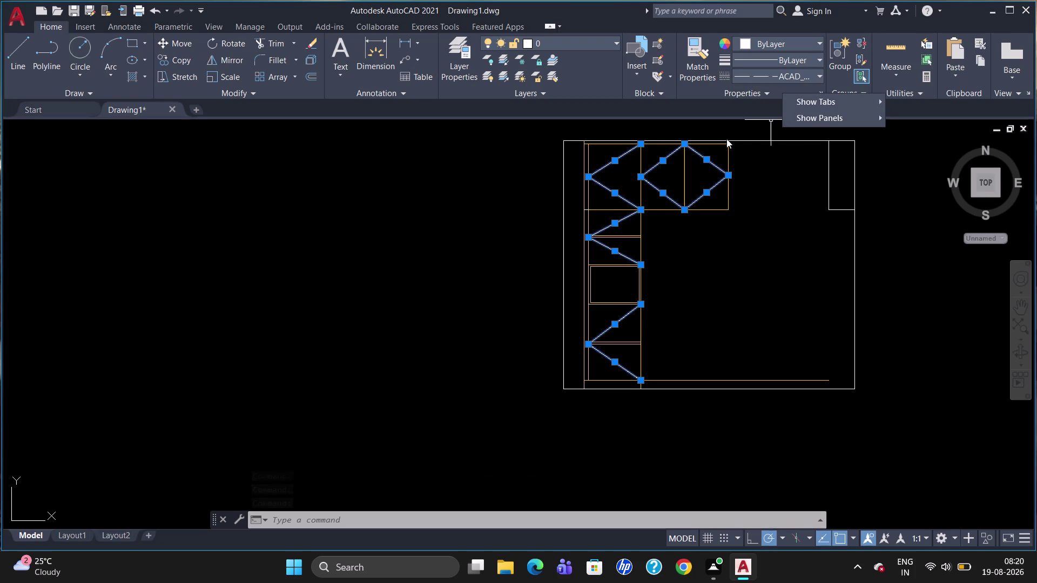
right_click(728, 139)
click(795, 427)
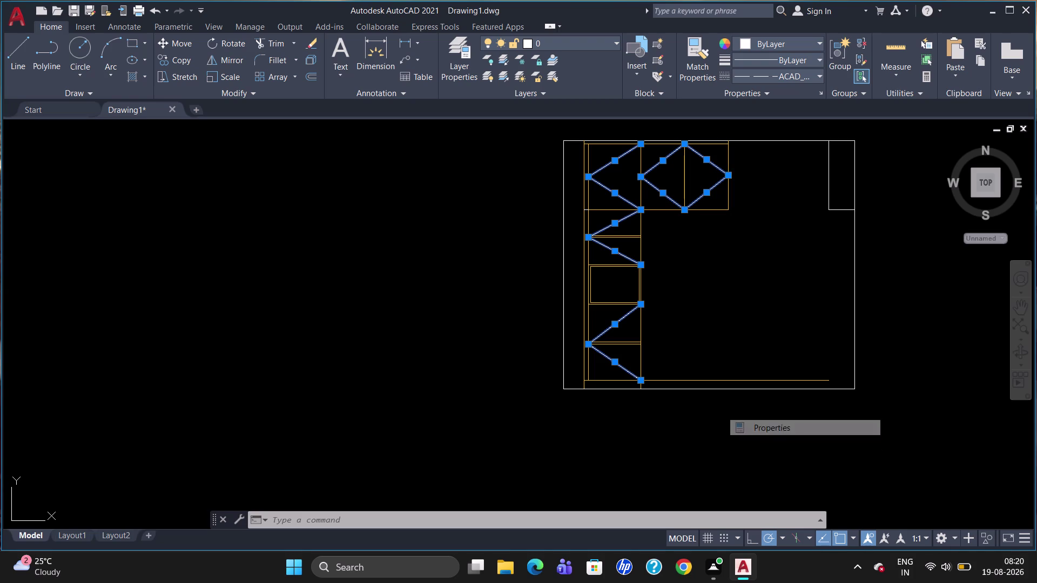
click(110, 123)
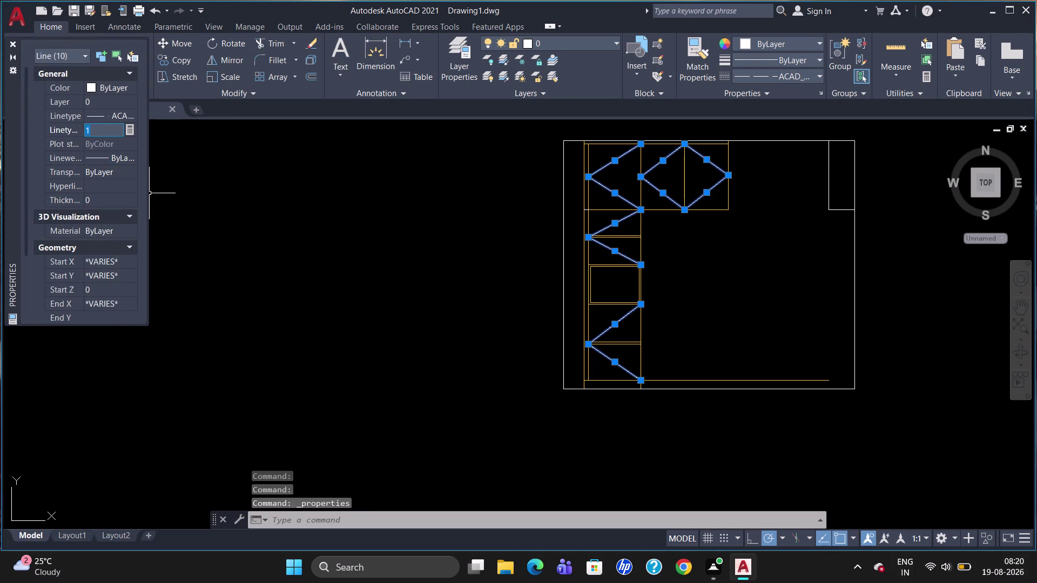
Re-enter the diagonals' linetype scale so it stays at 1, then close Properties and deselect.
key(BackSpace)
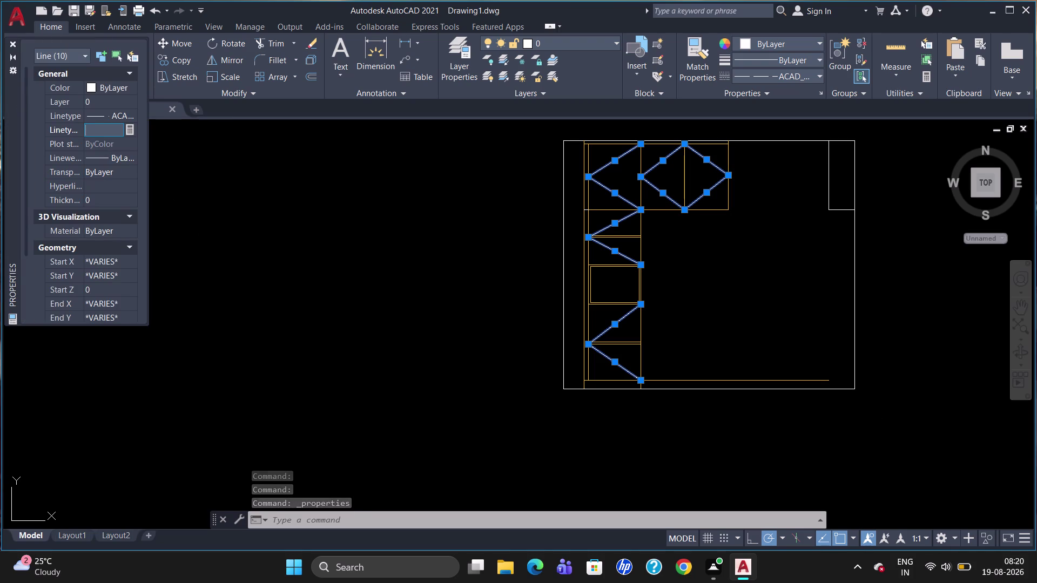
key(0)
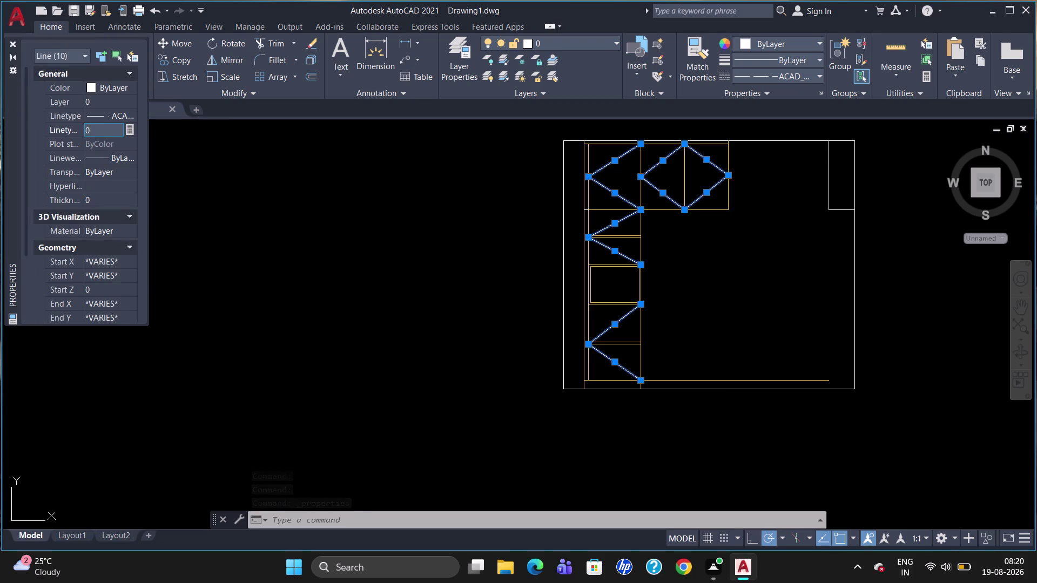
key(period)
key(5)
key(Return)
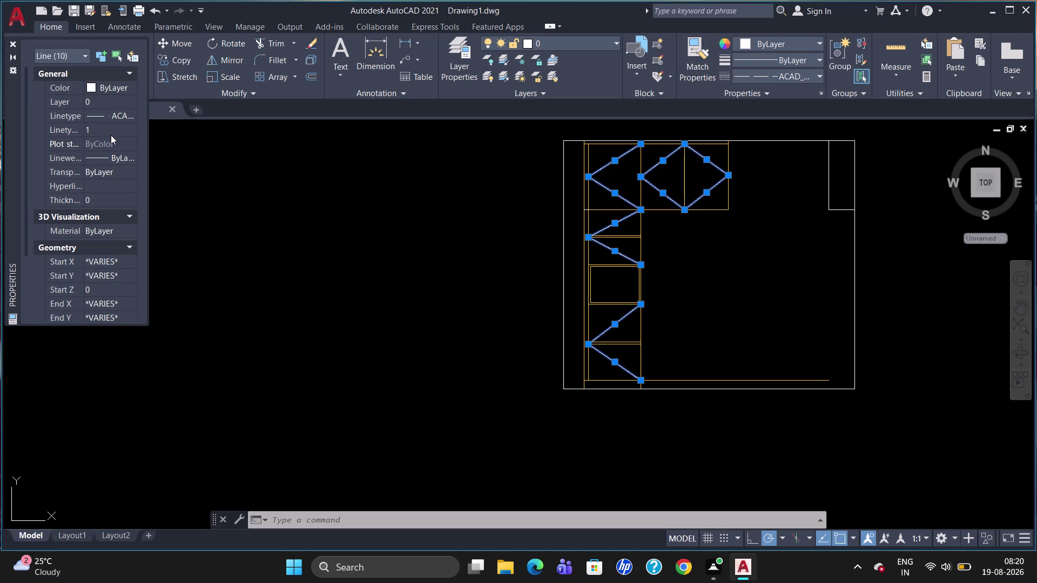
click(9, 43)
key(Escape)
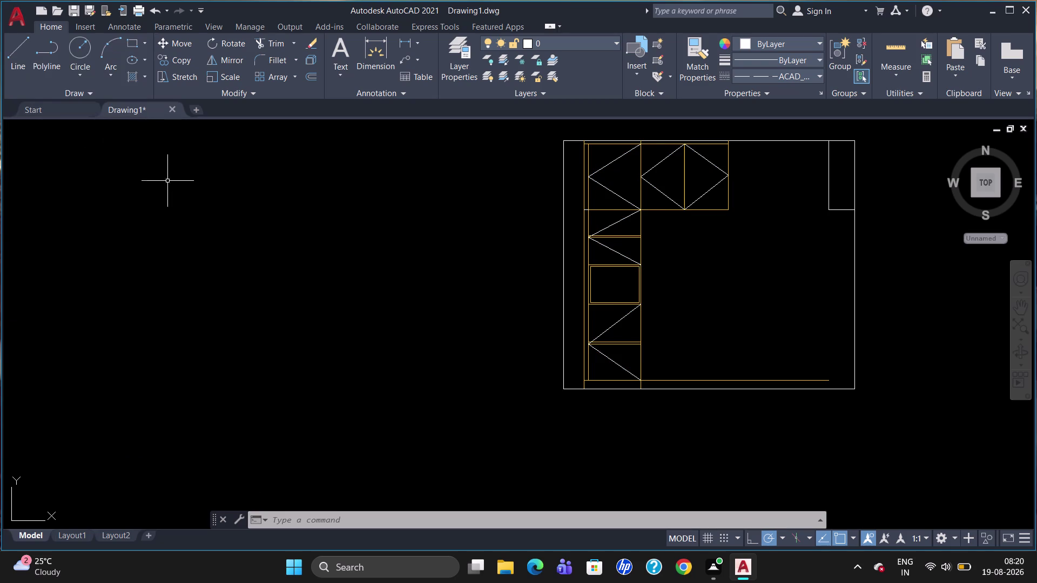
Try Select Similar on one diagonal, then cancel the overly broad selection.
scroll(up, 3)
scroll(up, 3)
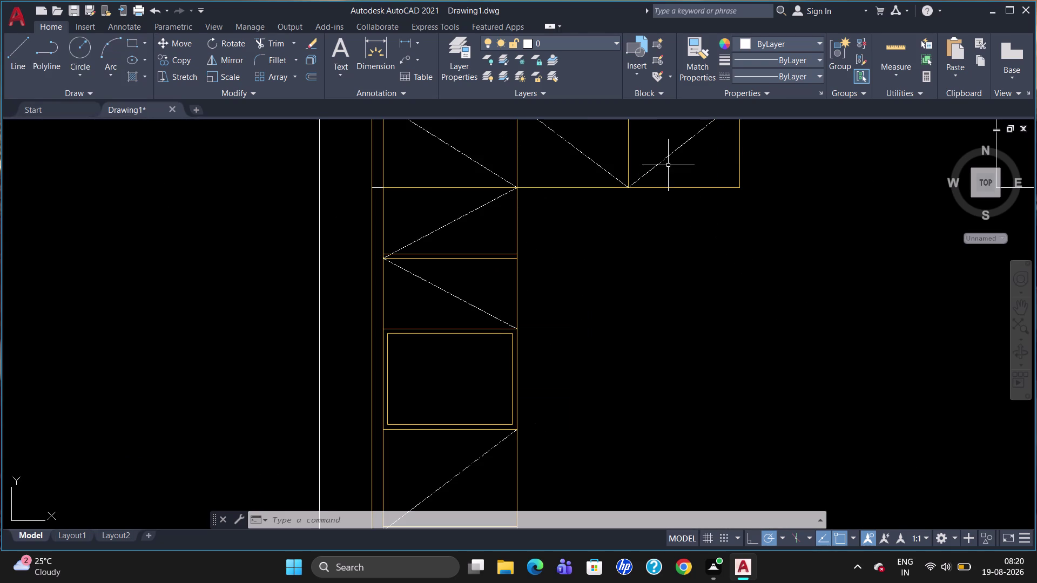
click(667, 159)
right_click(667, 158)
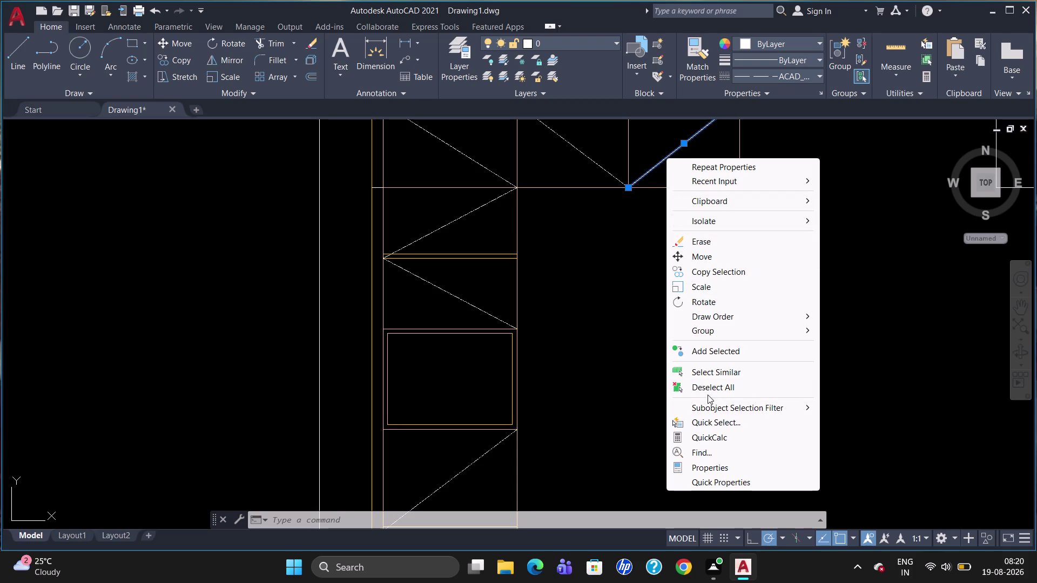
click(707, 374)
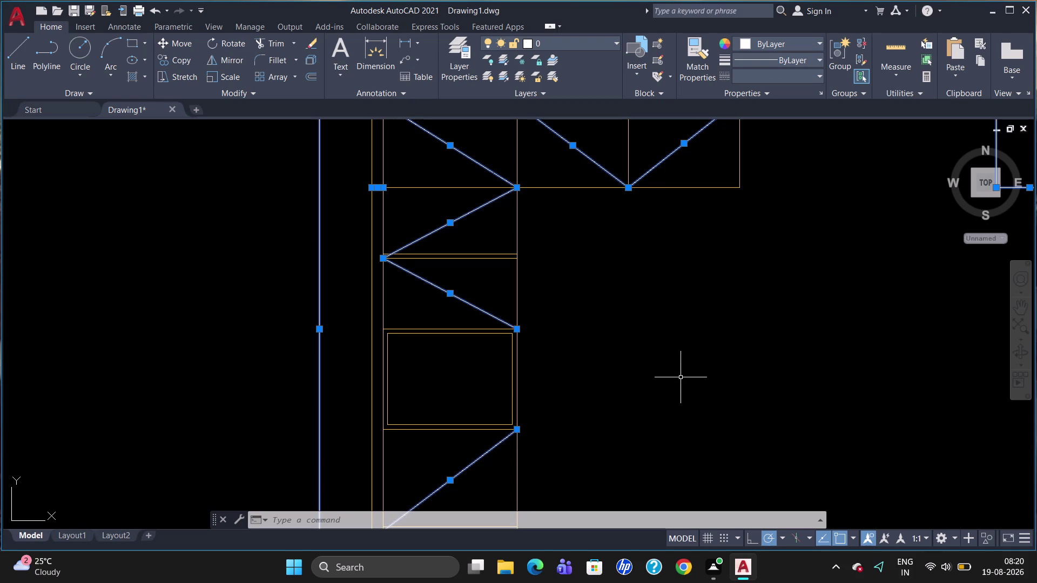
scroll(down, 3)
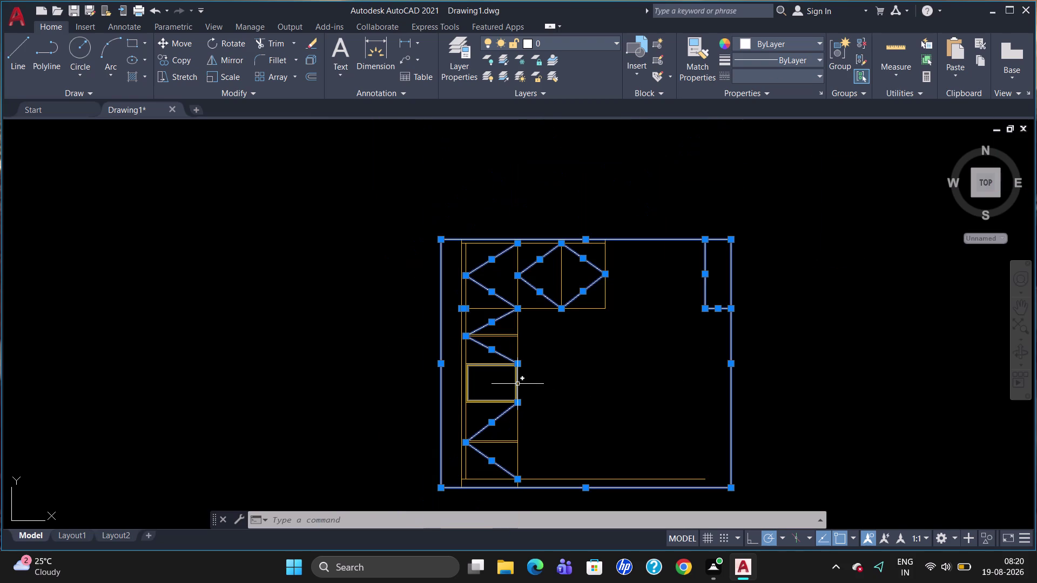
key(Escape)
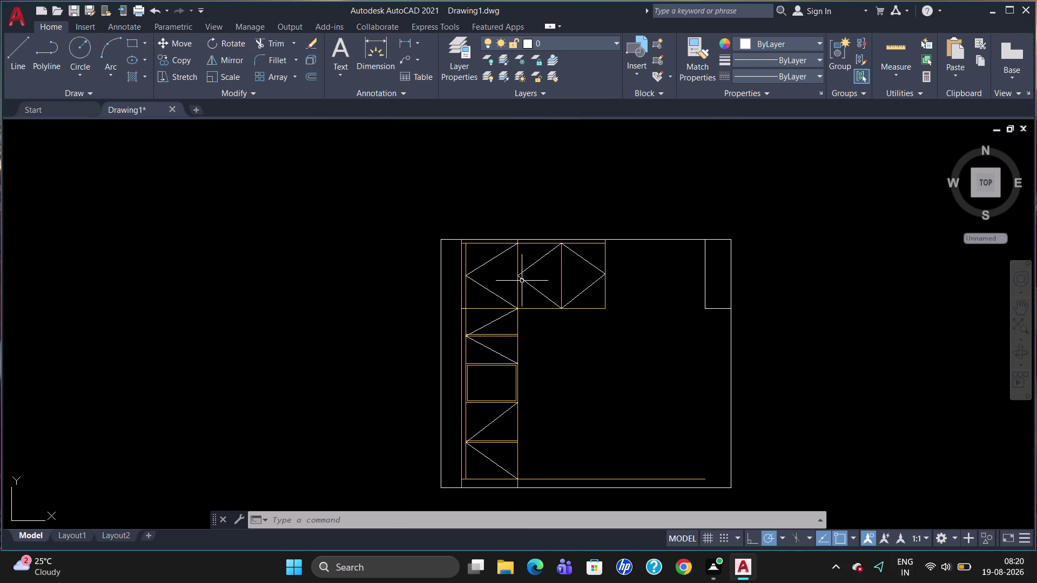
Pick the cabinet's diagonal lines one by one, from the diamonds down to the bottom.
click(523, 269)
click(528, 285)
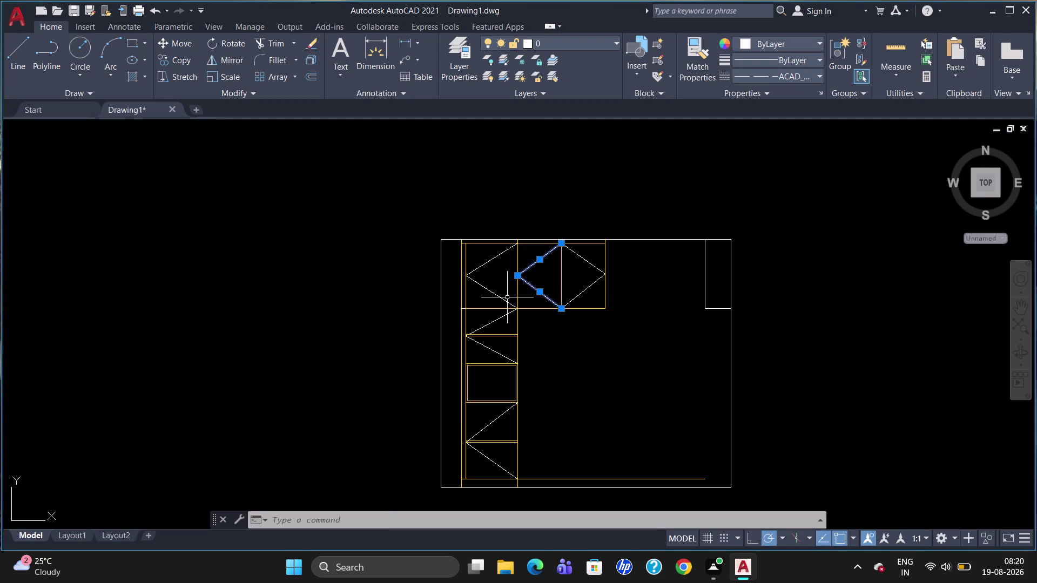
scroll(up, 3)
click(473, 282)
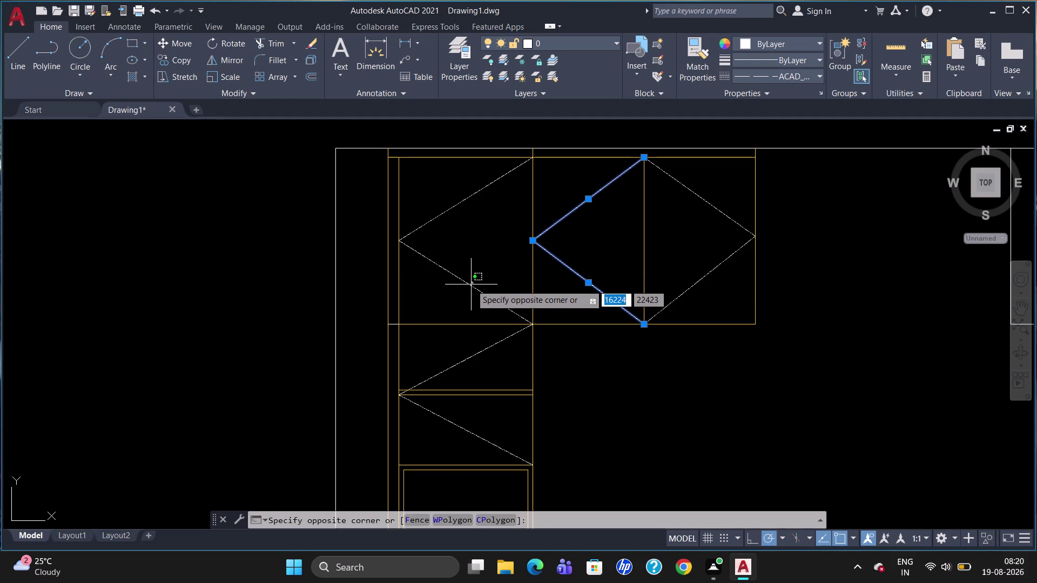
click(469, 285)
click(463, 200)
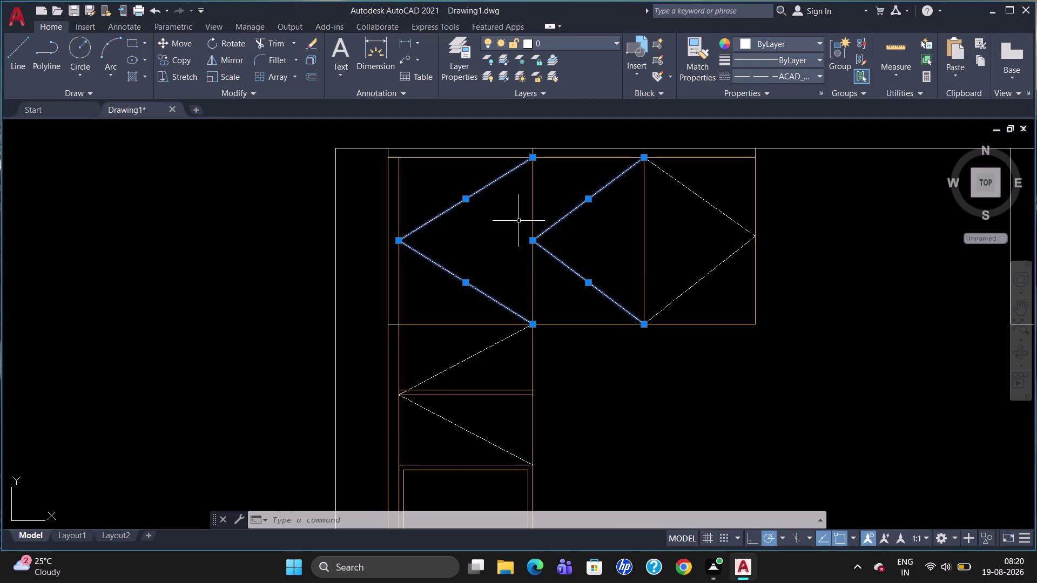
click(717, 268)
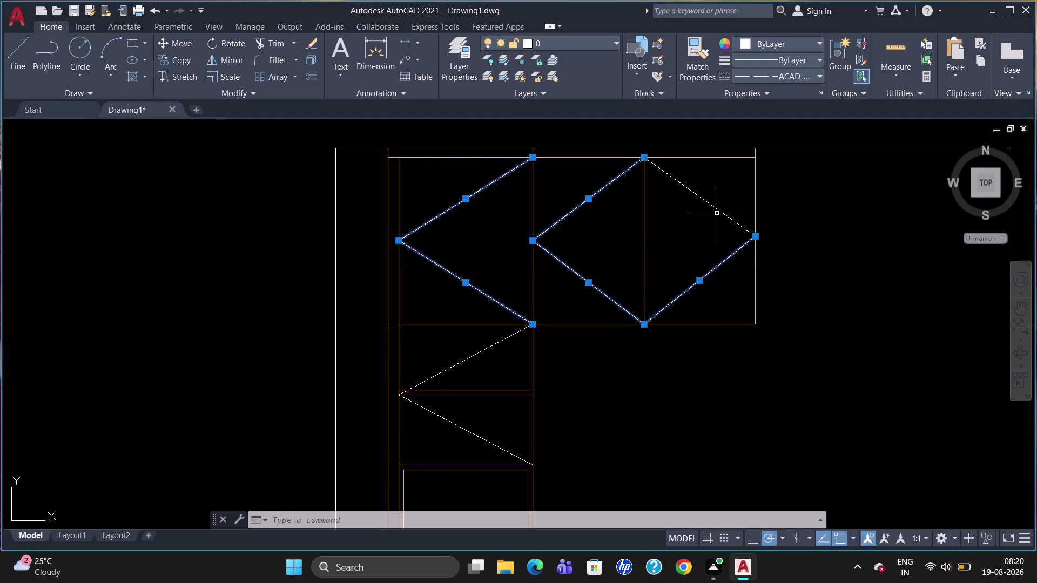
click(717, 212)
scroll(down, 3)
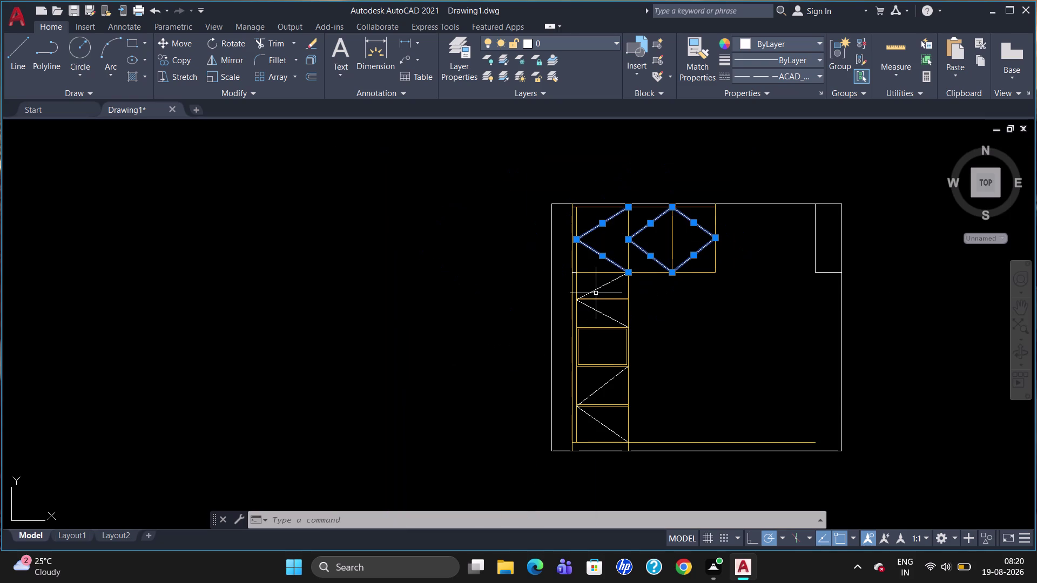
click(597, 292)
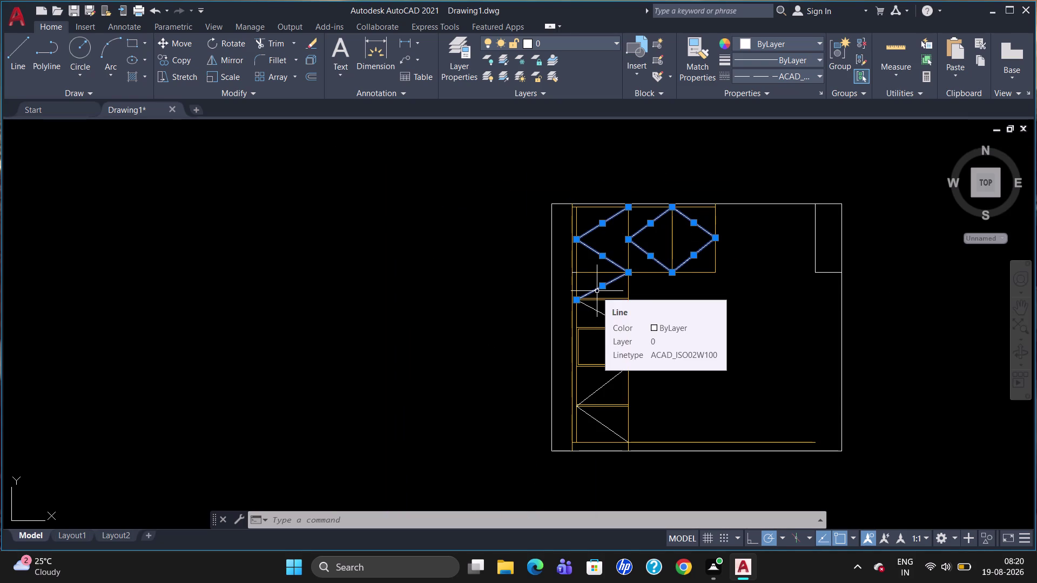
click(603, 315)
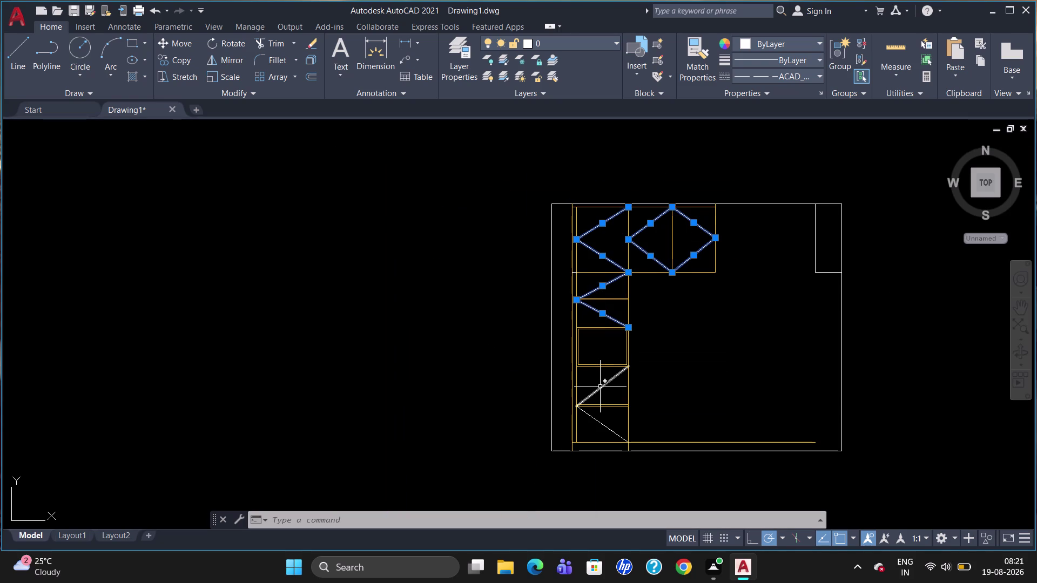
click(600, 388)
click(596, 424)
Set the selected diagonals' linetype scale to 2 in Properties, then close and deselect.
right_click(664, 348)
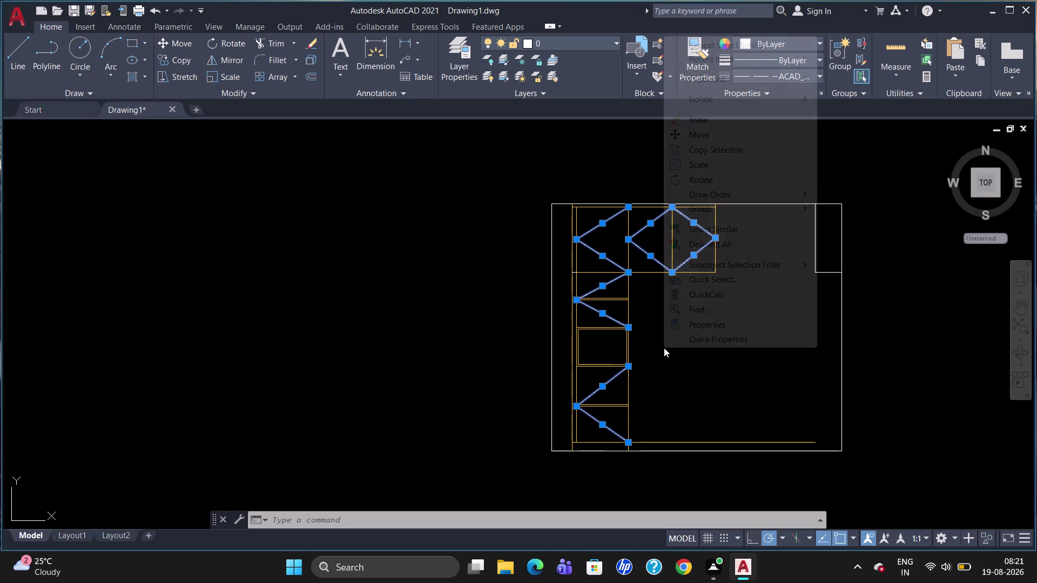
click(705, 327)
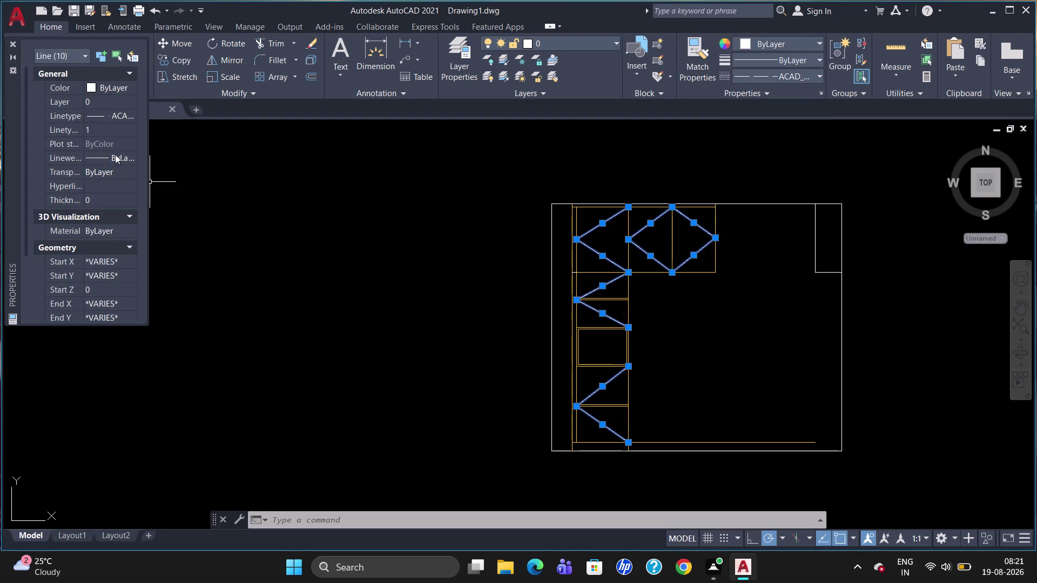
click(111, 129)
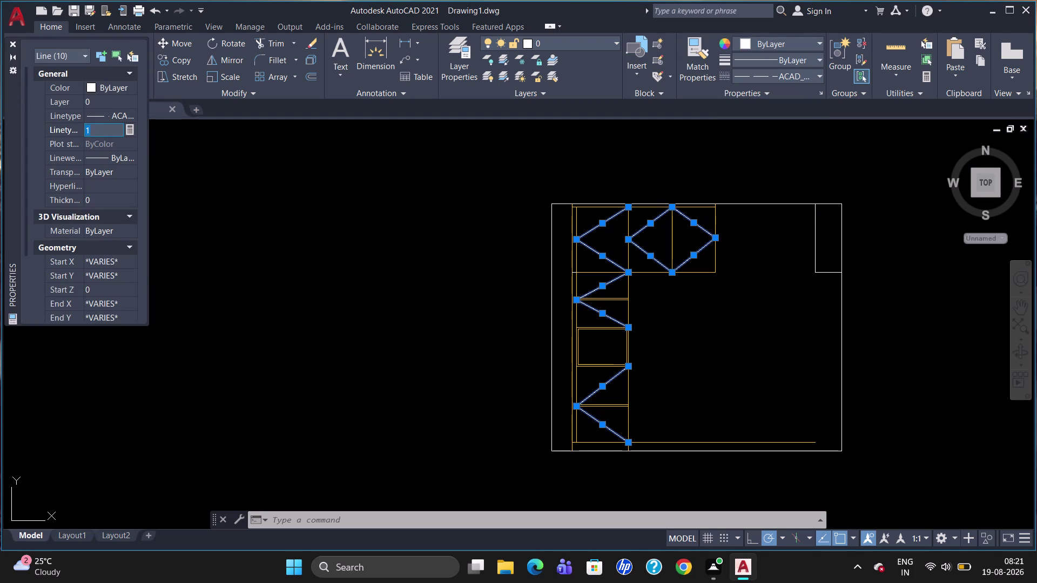
key(BackSpace)
key(1)
text(.5)
key(Return)
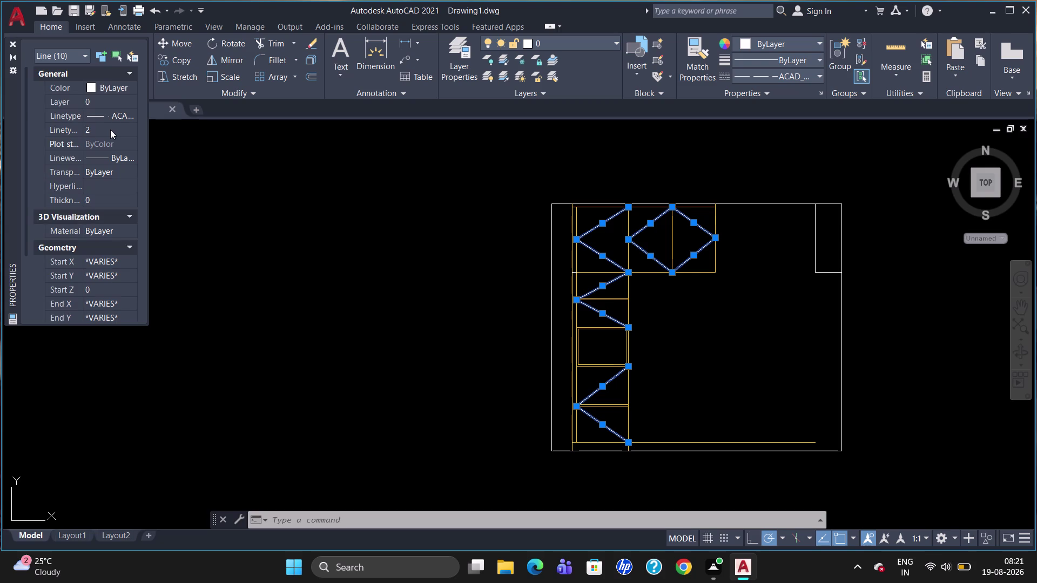
click(10, 44)
key(Escape)
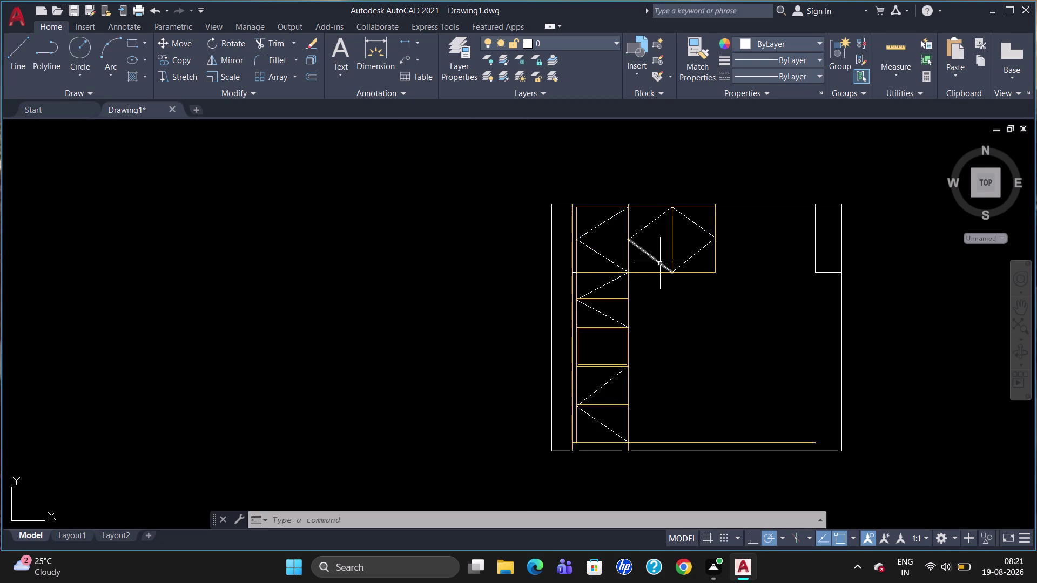
Select the diagonals of the right and left diamonds.
scroll(up, 3)
click(658, 257)
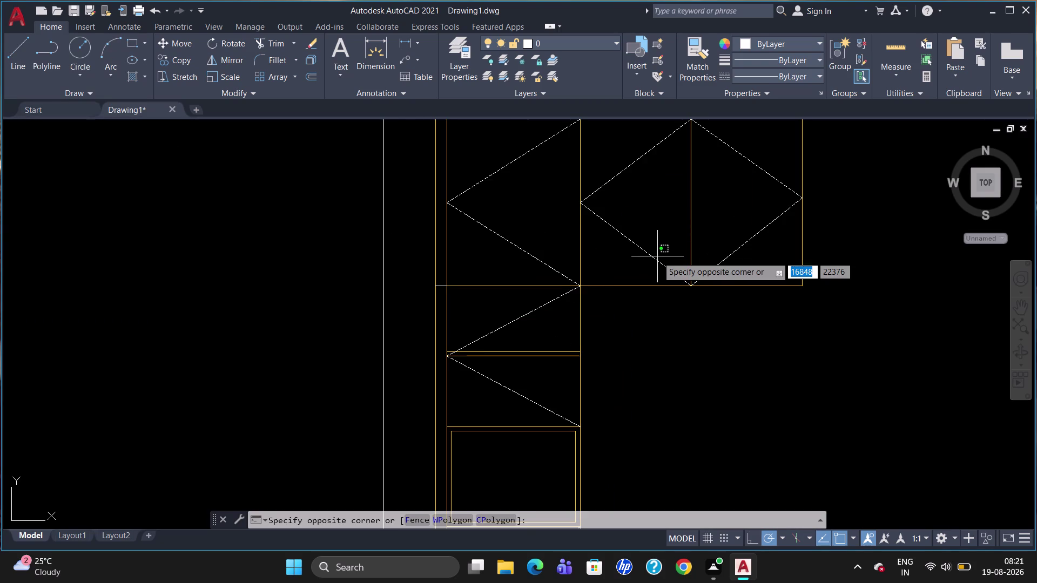
right_click(657, 256)
key(Escape)
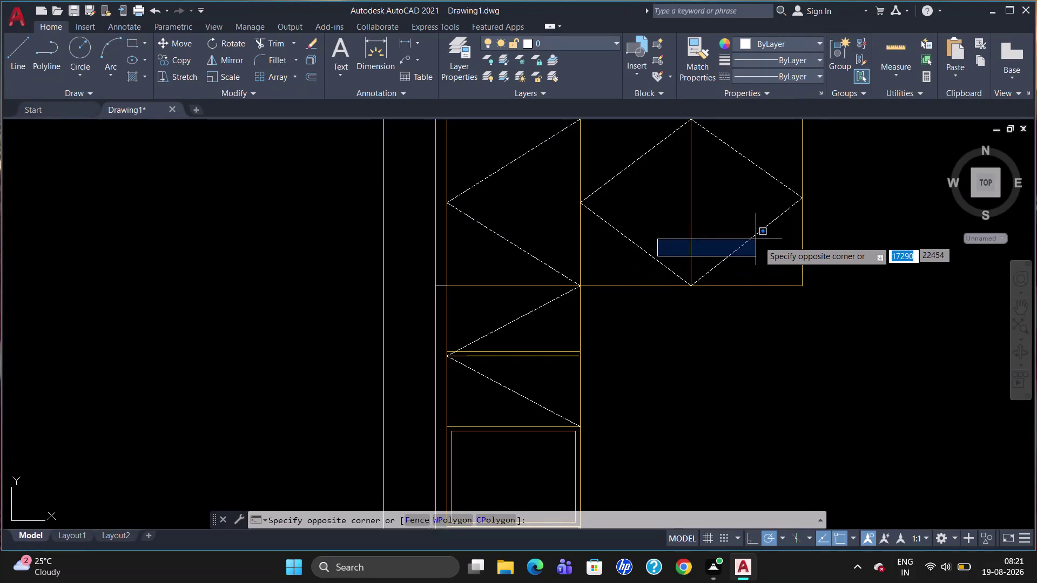
scroll(down, 3)
key(Escape)
click(718, 250)
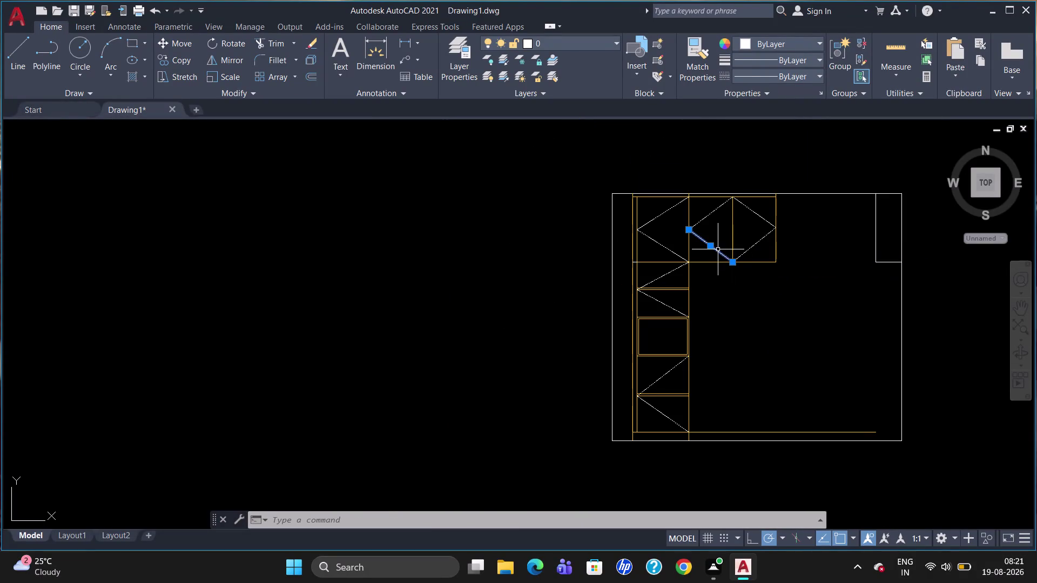
click(709, 215)
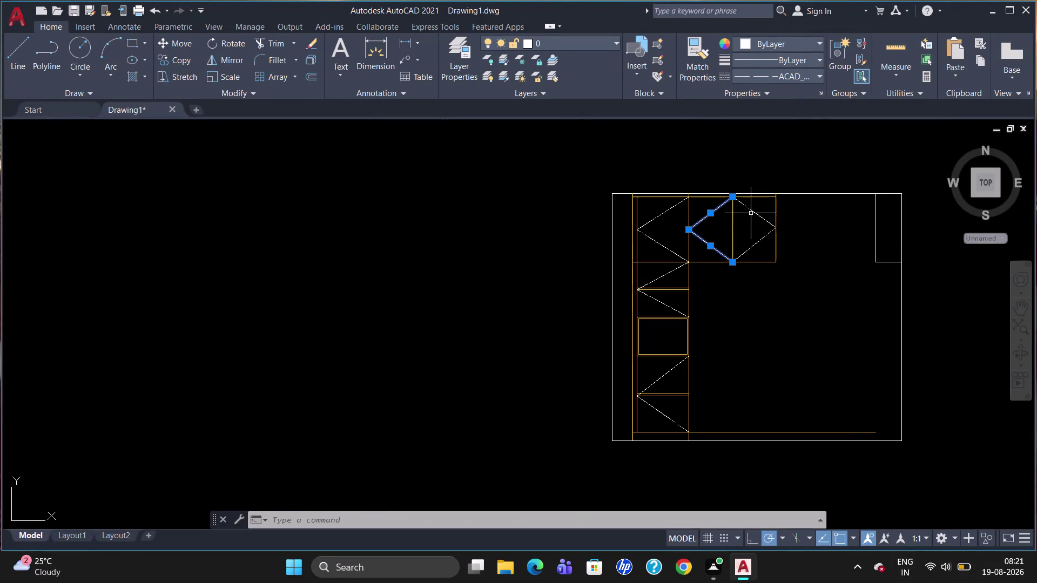
click(752, 213)
click(756, 242)
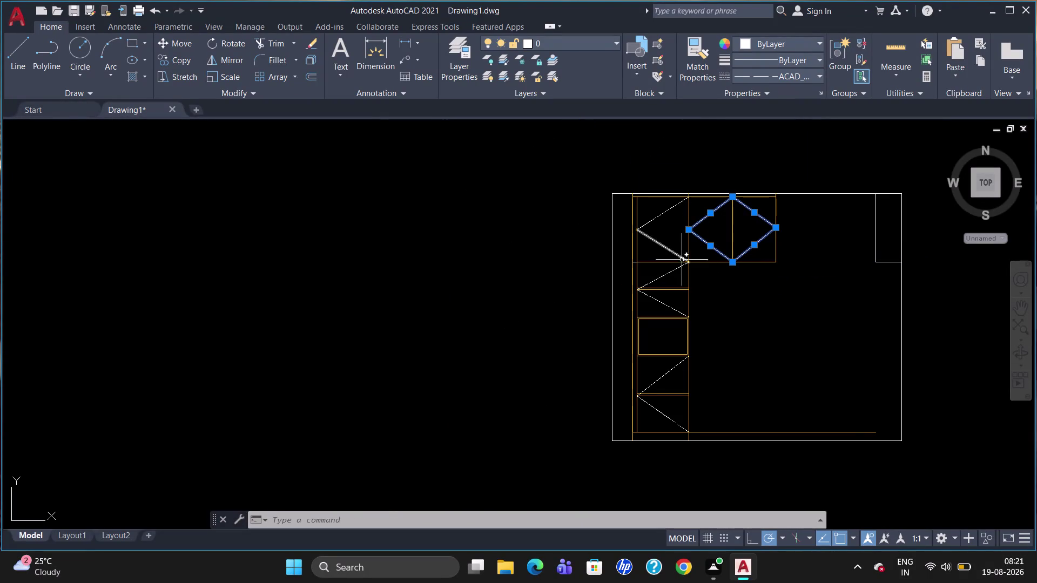
click(648, 224)
click(651, 238)
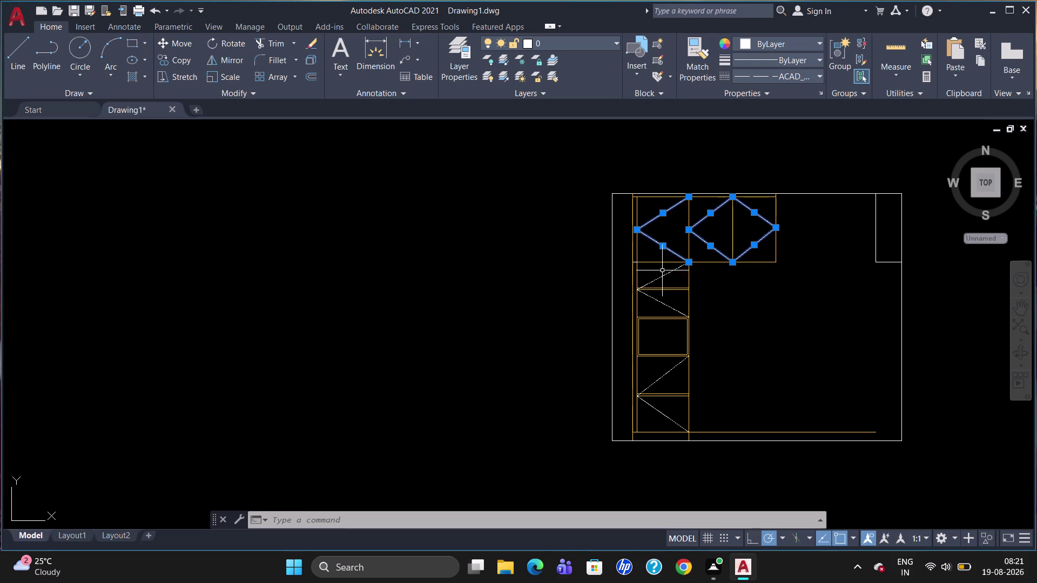
Add the upper, middle and lowest diagonals and right-click the selection.
click(663, 276)
click(664, 303)
click(665, 371)
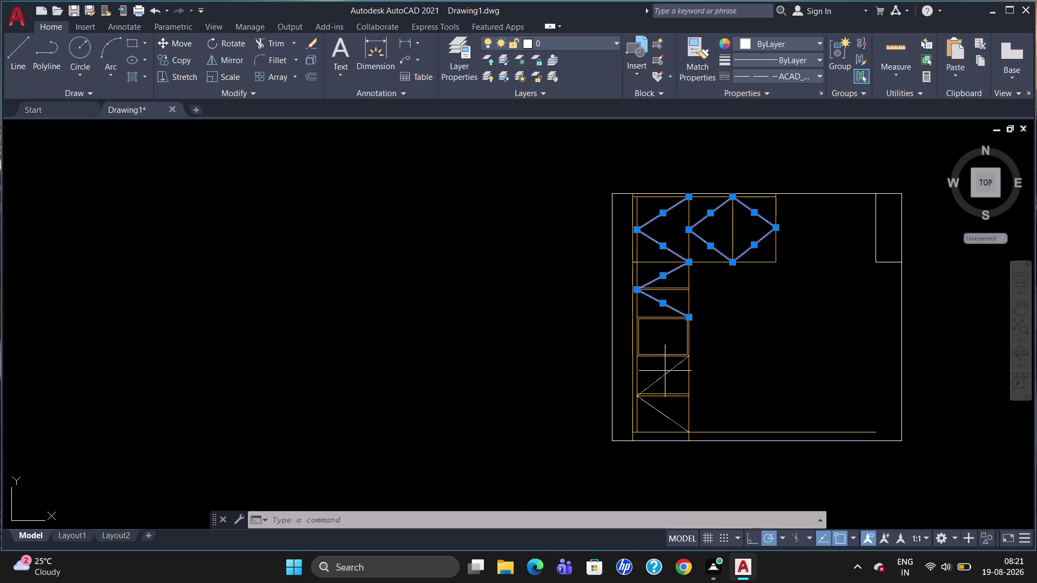
click(666, 373)
click(665, 374)
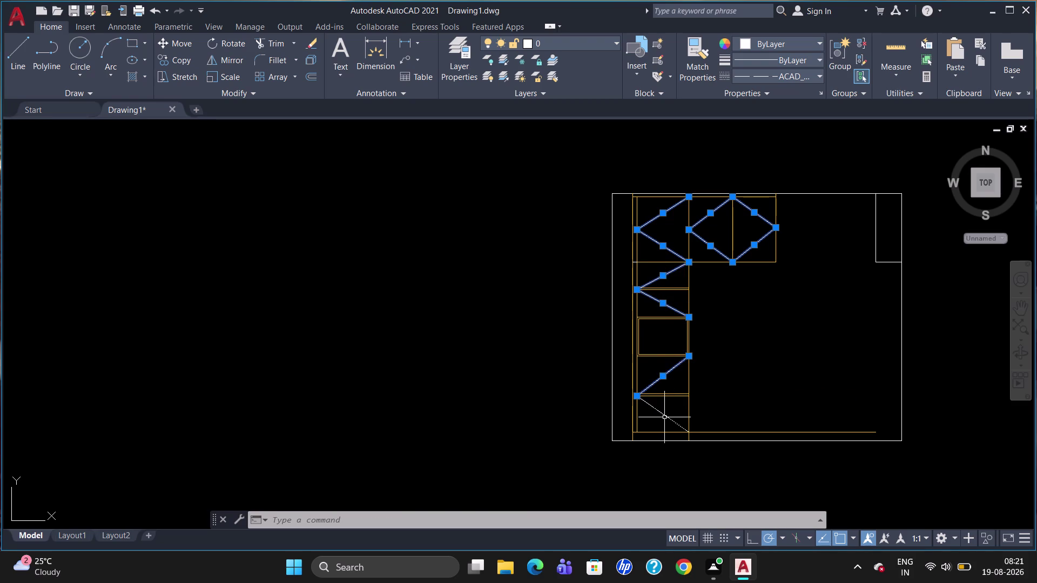
click(663, 417)
right_click(662, 418)
Open the diagonals' properties and enter a linetype scale of 0.4.
click(684, 391)
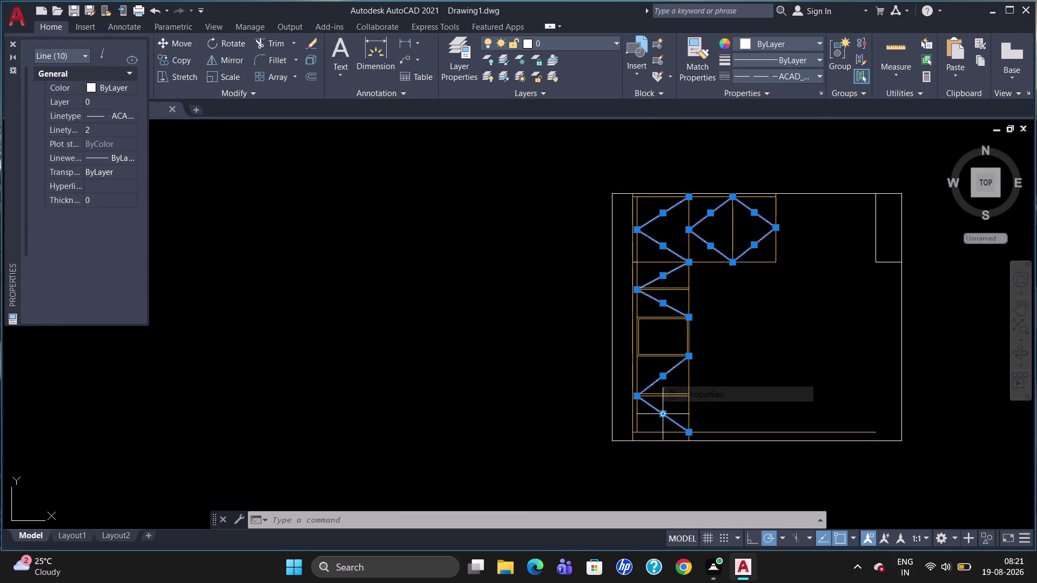
click(128, 126)
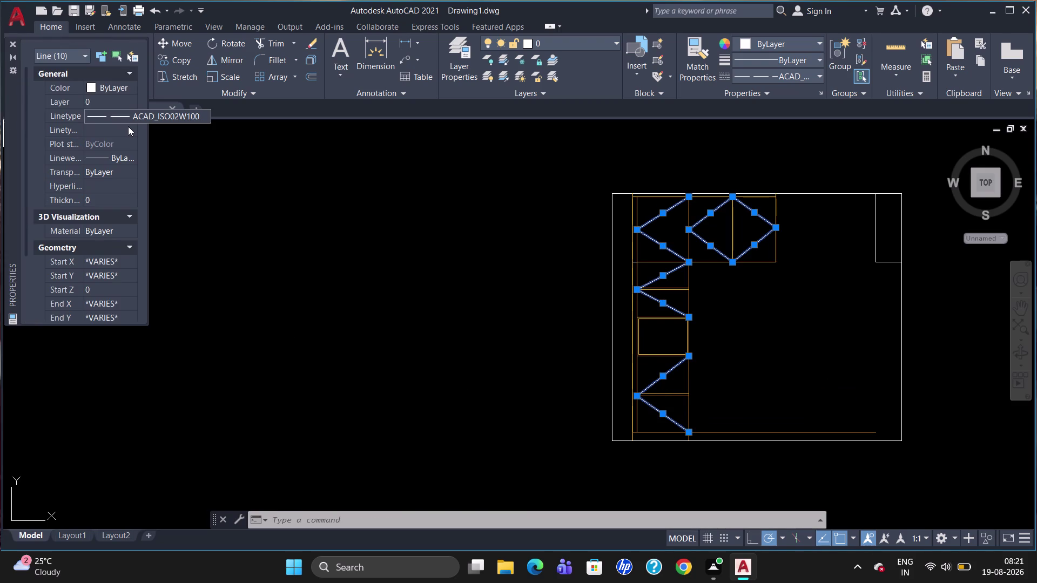
text(0.)
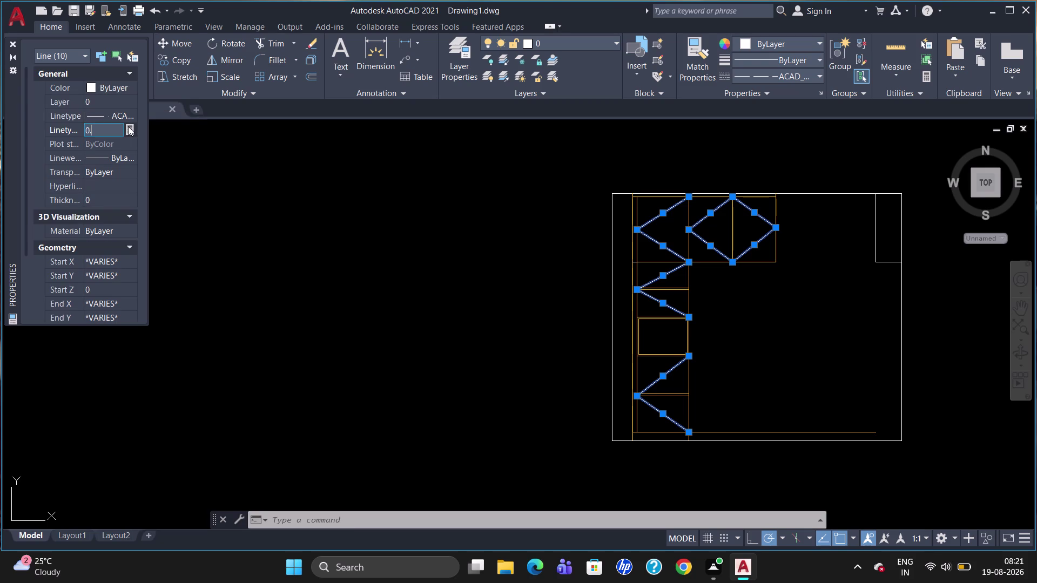
key(4)
key(Return)
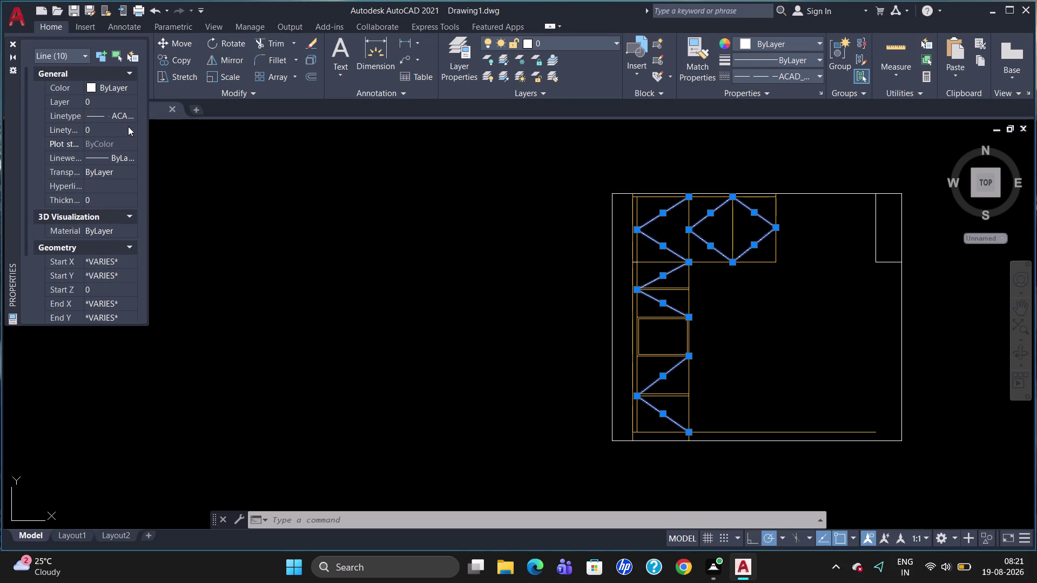
Raise the diagonals' linetype scale to 3, then to 5.
click(114, 128)
key(BackSpace)
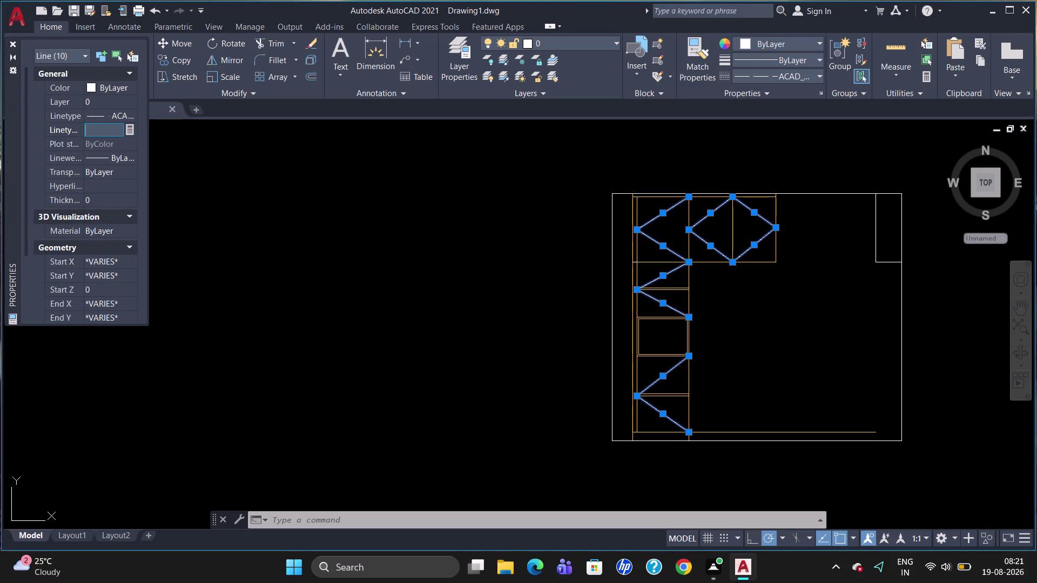
key(3)
key(Return)
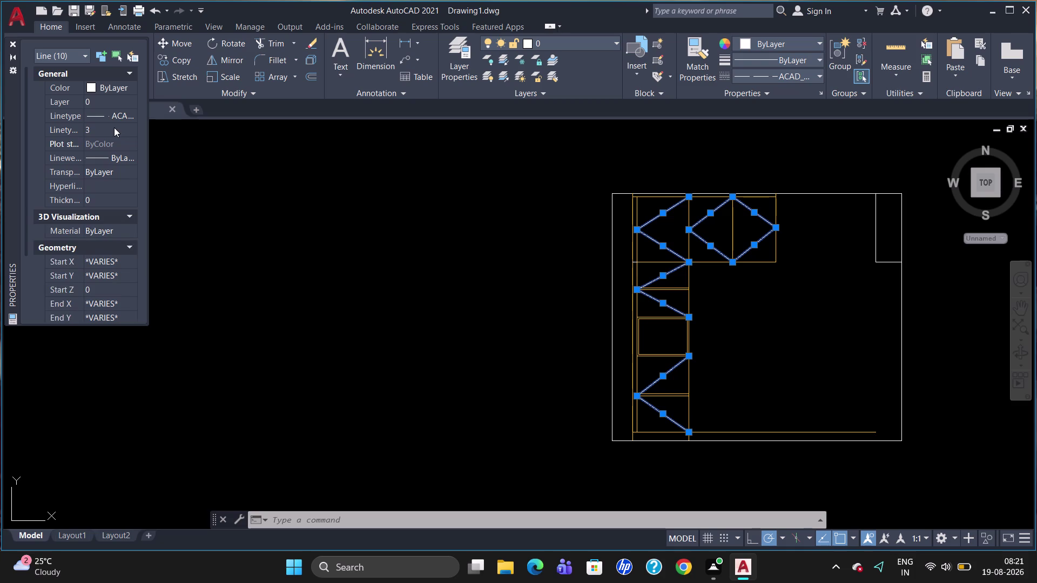
key(BackSpace)
click(103, 127)
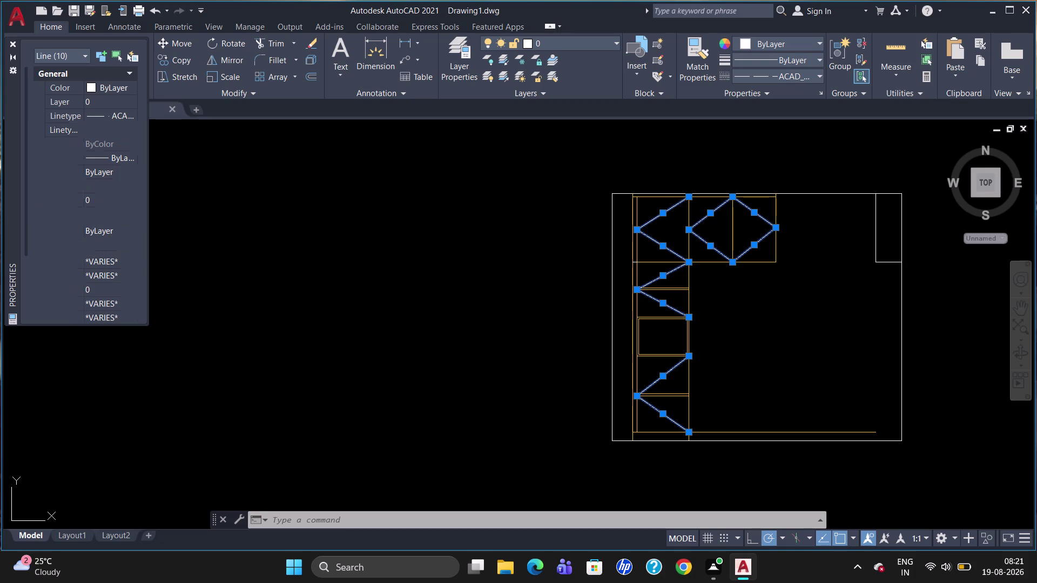
key(BackSpace)
key(5)
key(Return)
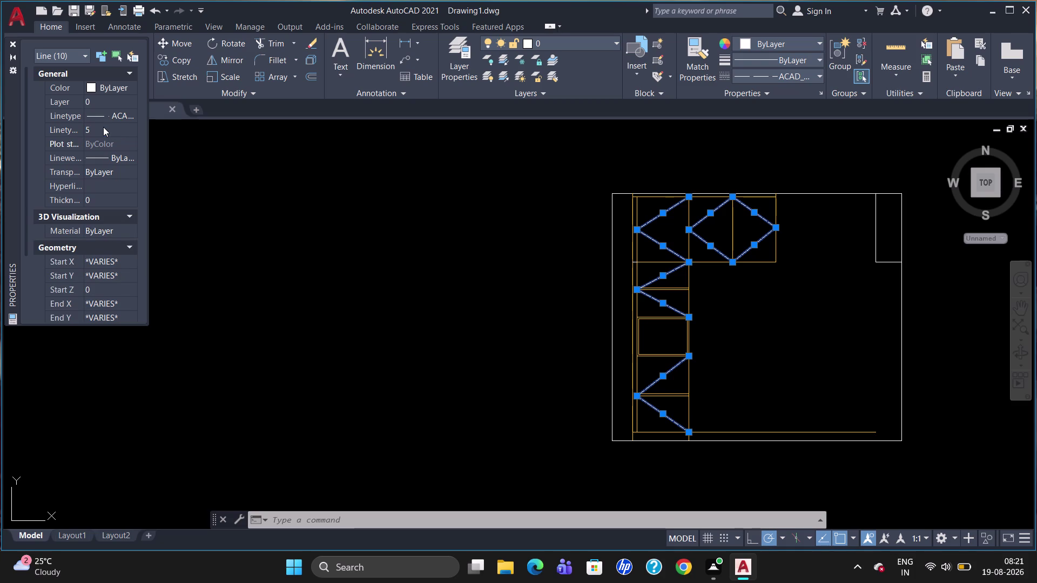
key(BackSpace)
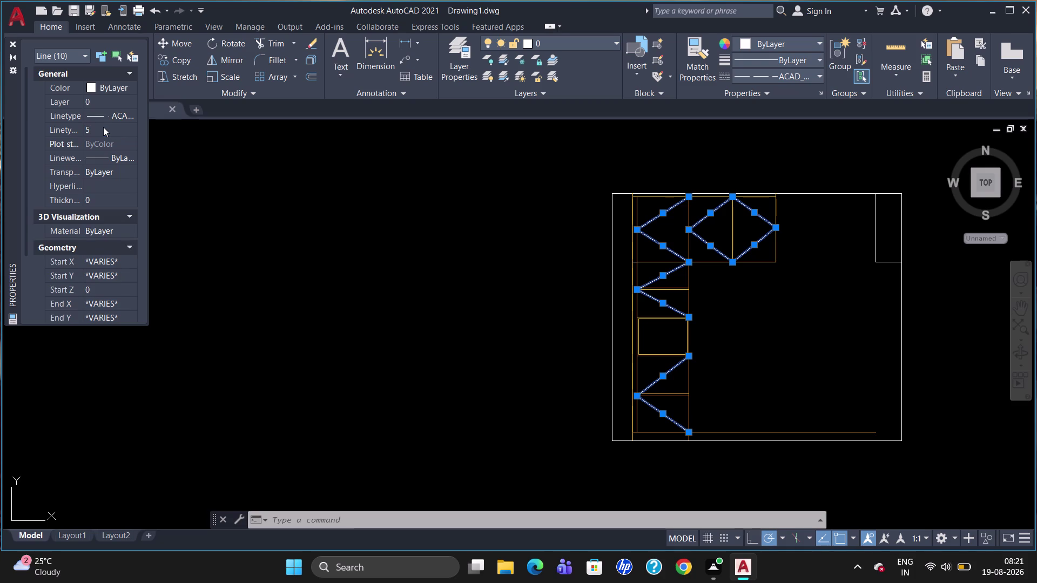
Raise the linetype scale to 6, then 7, and close Properties.
click(106, 130)
key(BackSpace)
key(6)
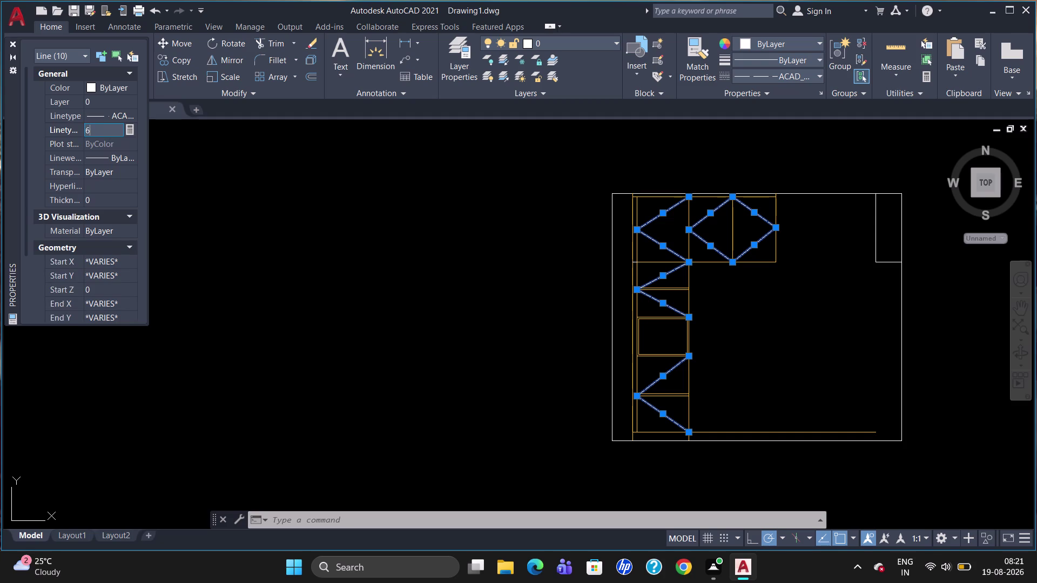
key(Return)
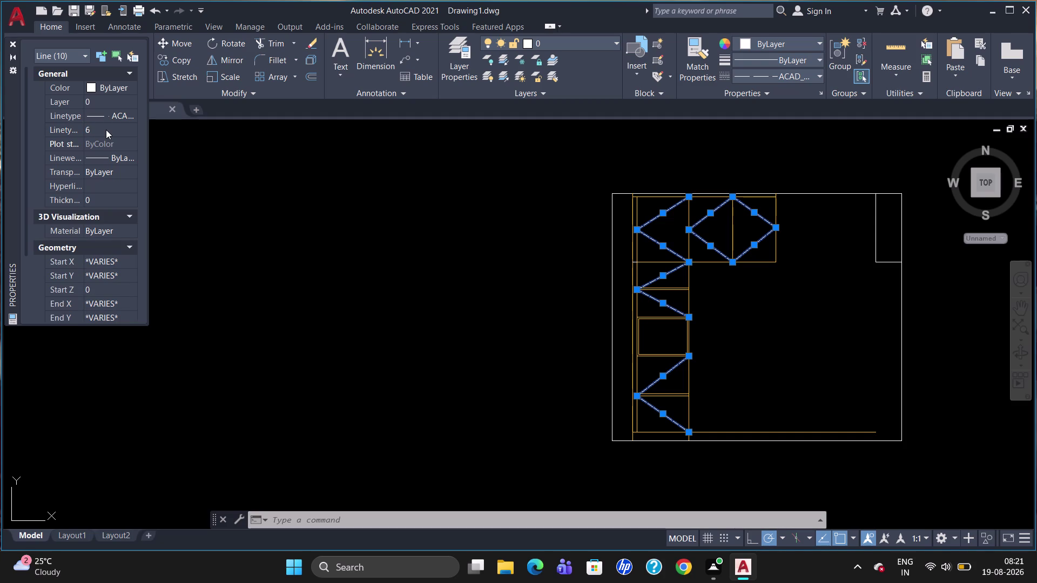
scroll(up, 3)
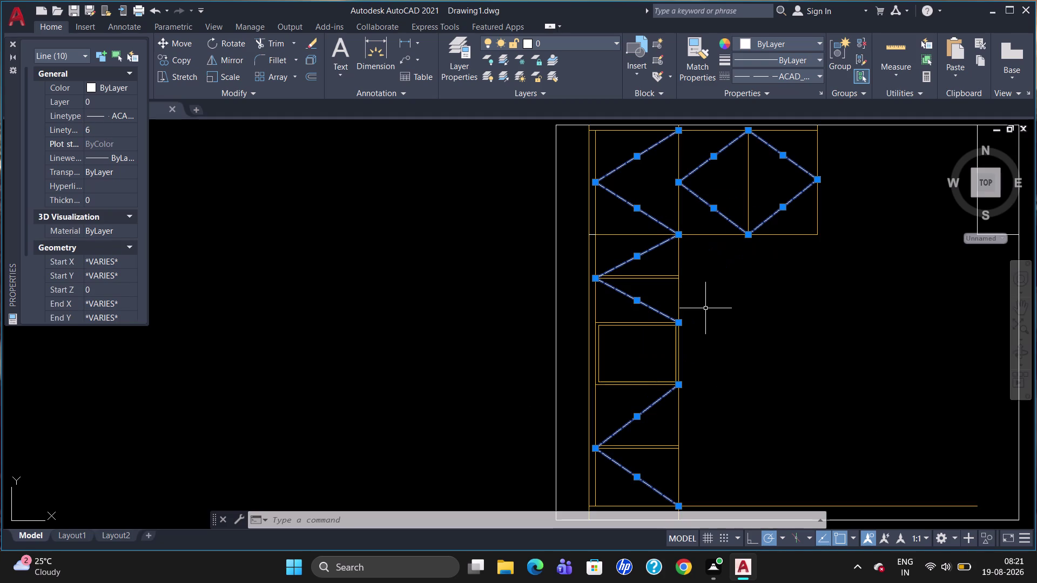
scroll(up, 3)
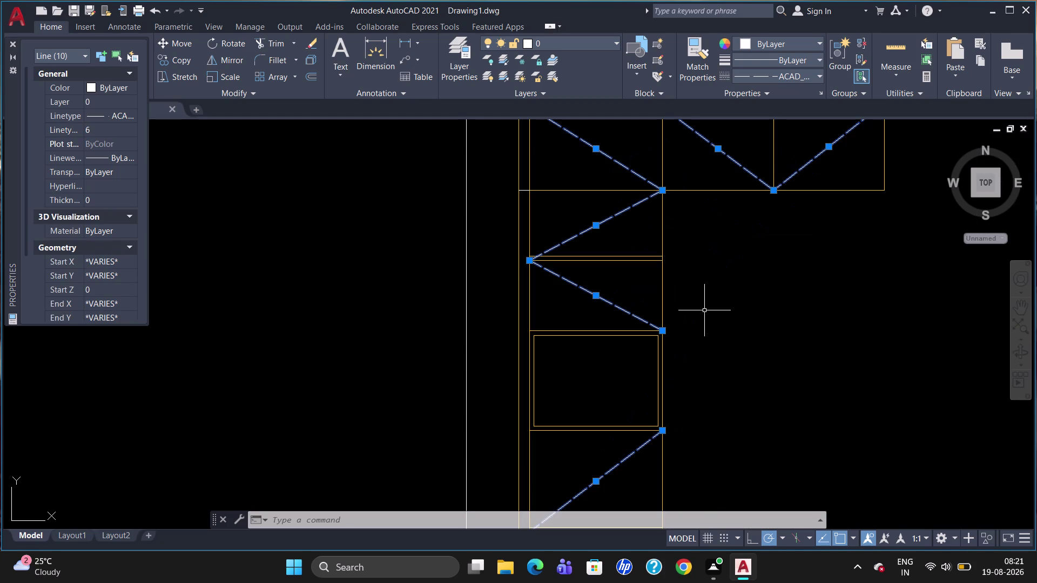
click(109, 130)
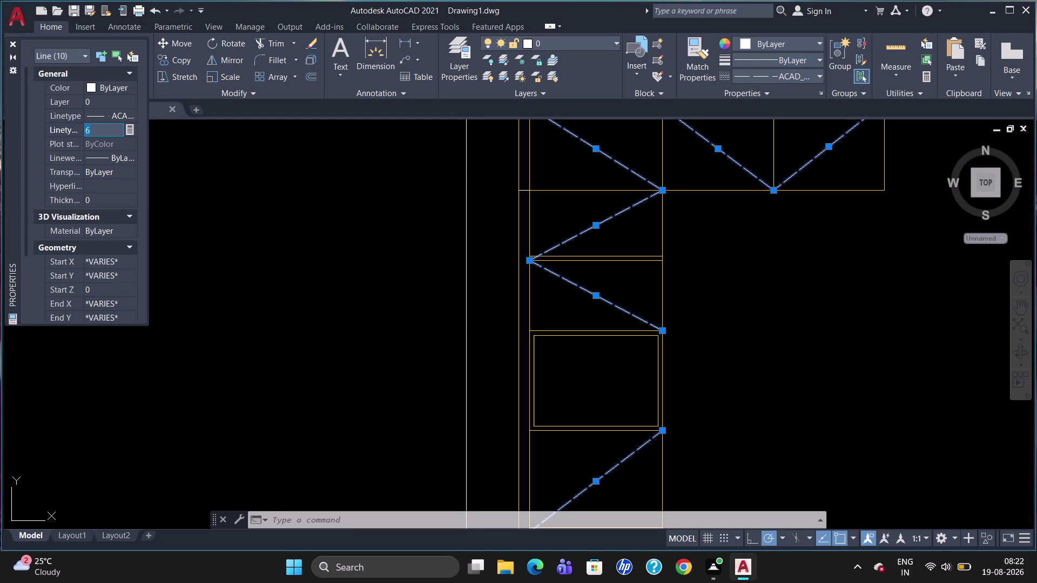
key(BackSpace)
key(7)
key(Return)
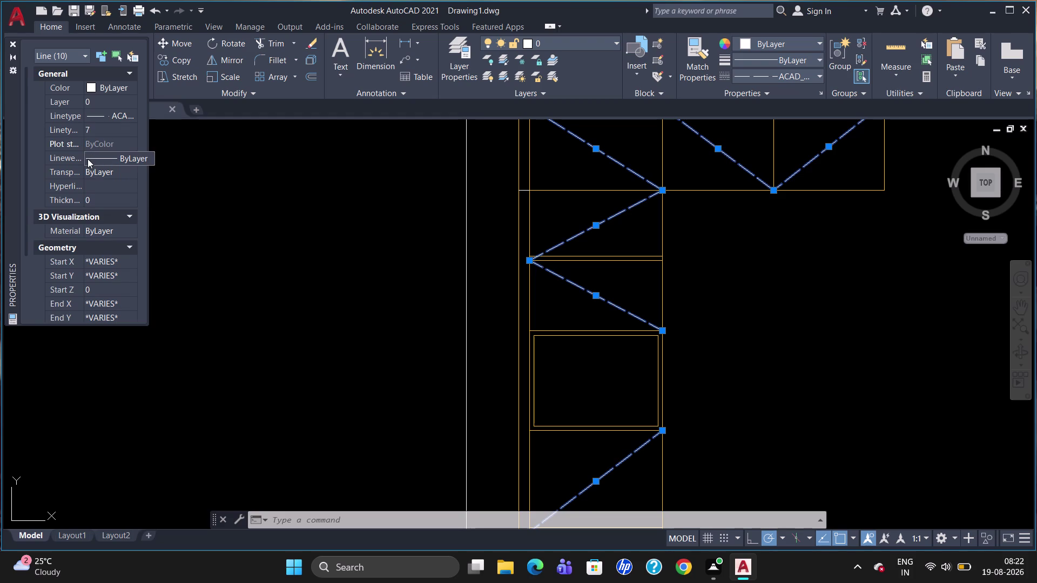
click(11, 42)
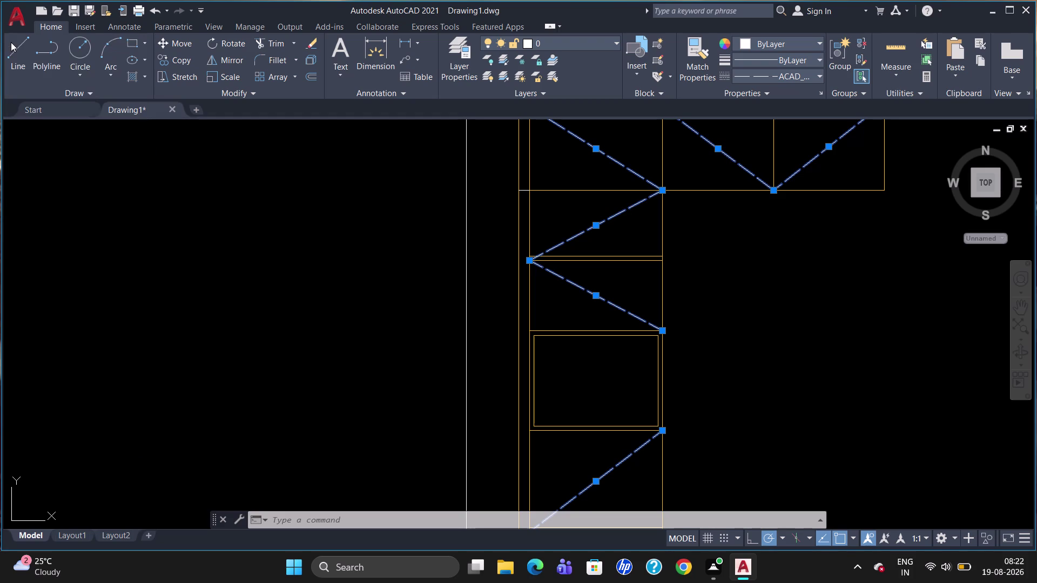
Break the frame's top edge at the cabinet's right end with BREAKATPOINT.
key(Escape)
scroll(down, 3)
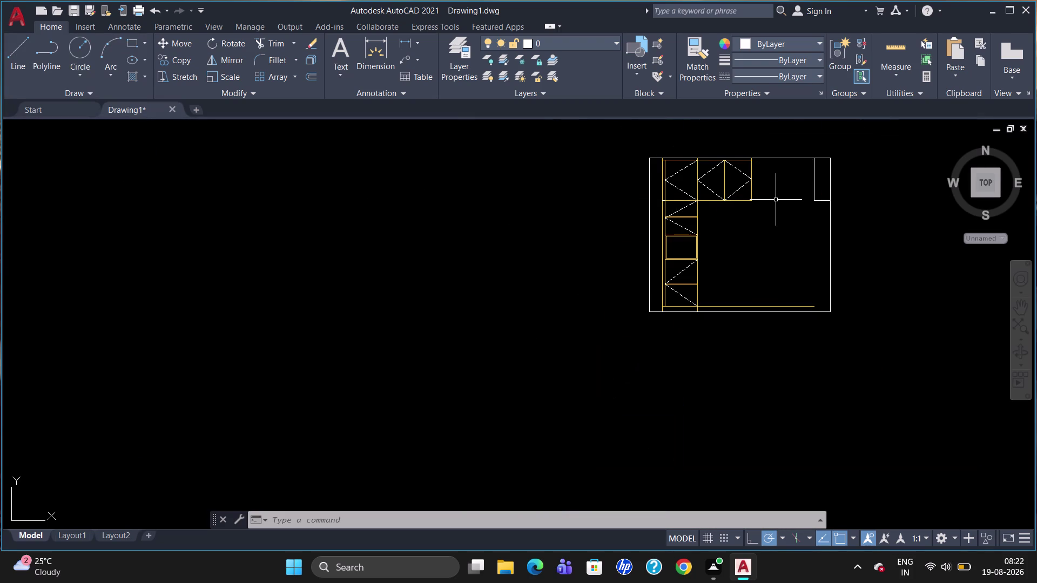
scroll(up, 3)
scroll(up, 3)
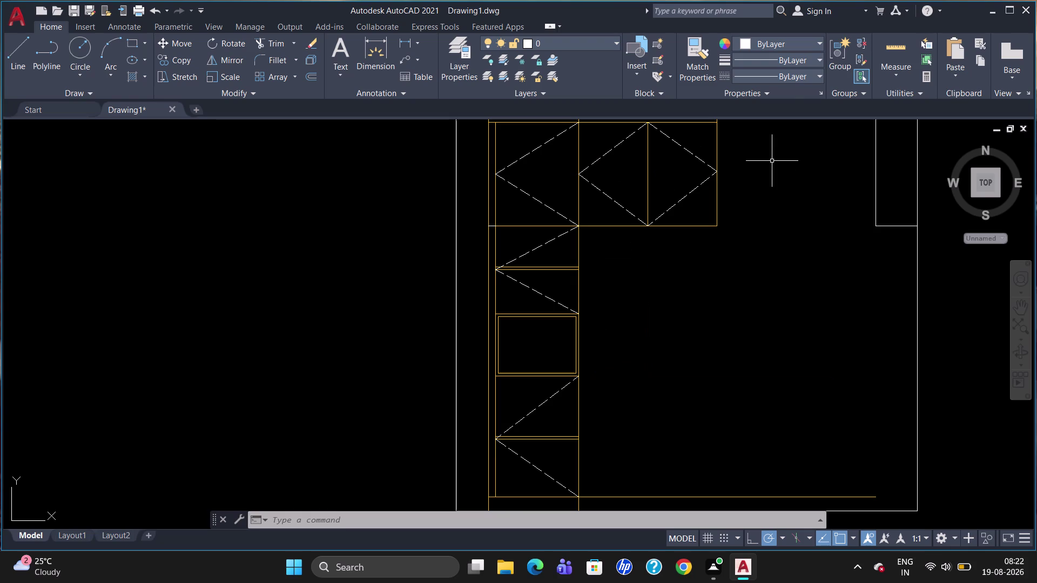
scroll(up, 3)
scroll(down, 3)
scroll(up, 3)
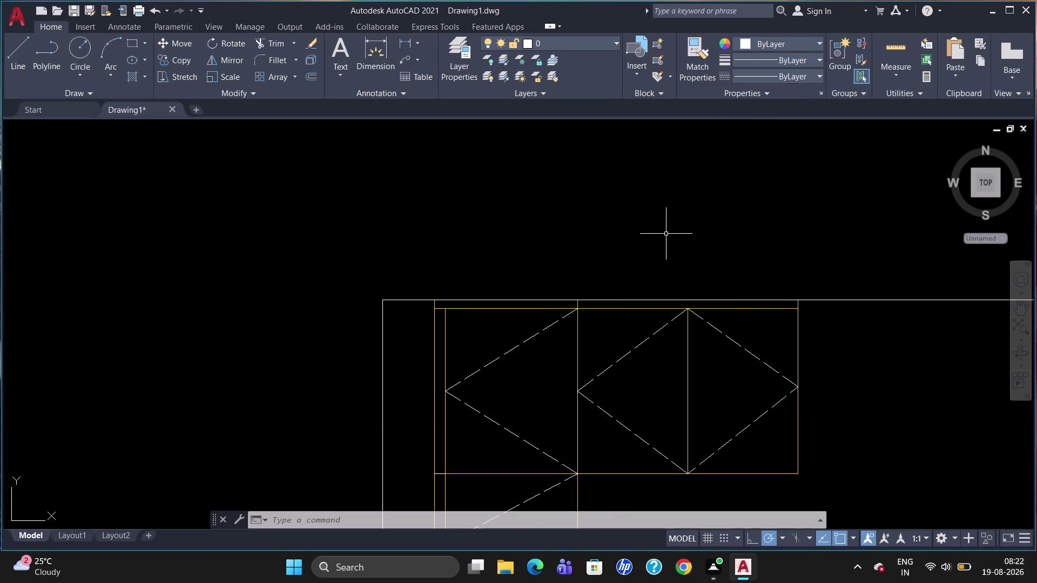
text(BR)
click(691, 275)
click(696, 299)
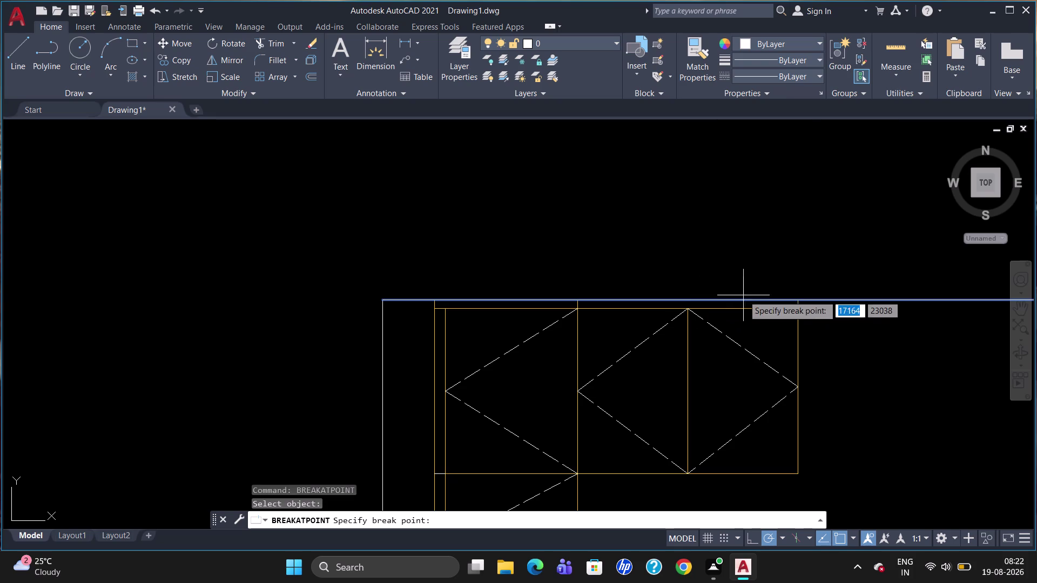
click(794, 301)
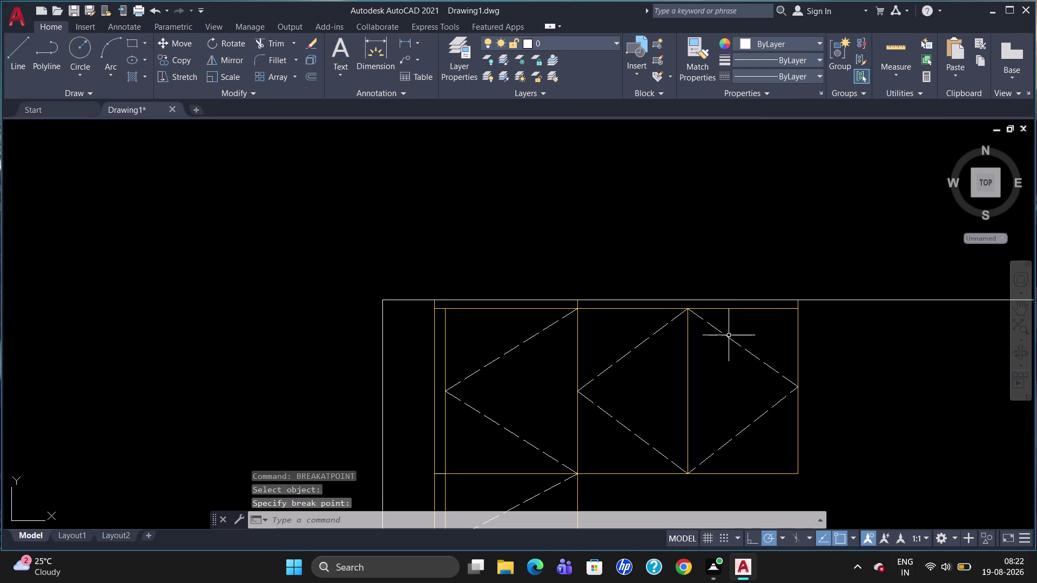
Break the top edge again at the cabinet's left end.
text(BR)
click(753, 378)
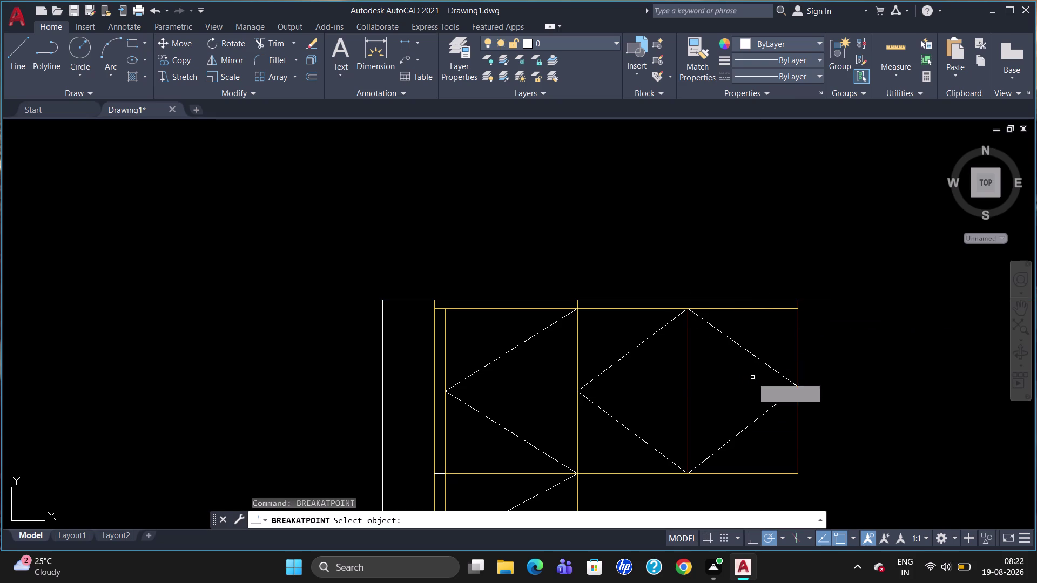
click(523, 301)
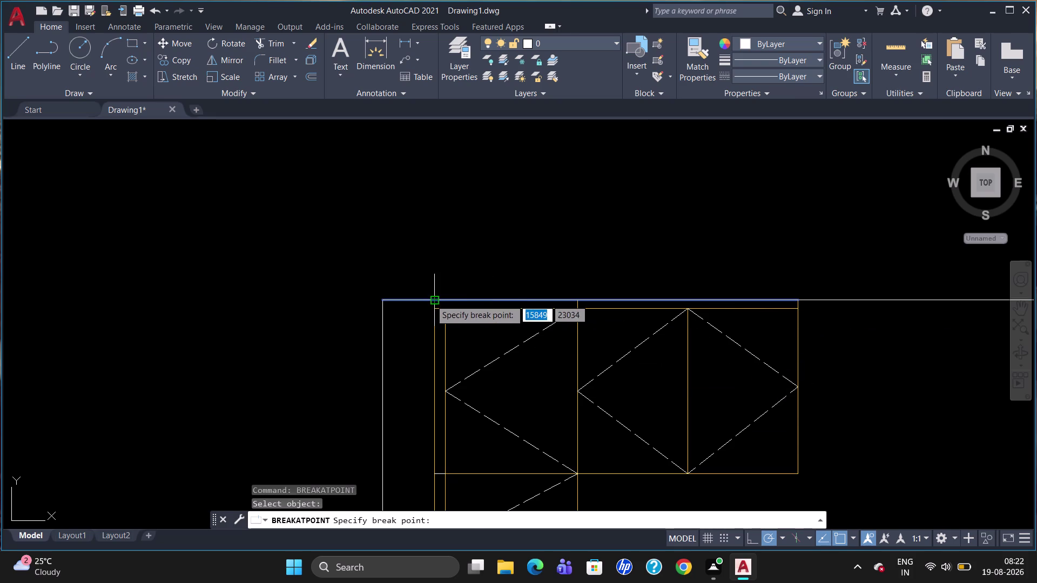
click(431, 300)
Move the split top-edge piece above the cabinet onto Layer1.
click(448, 301)
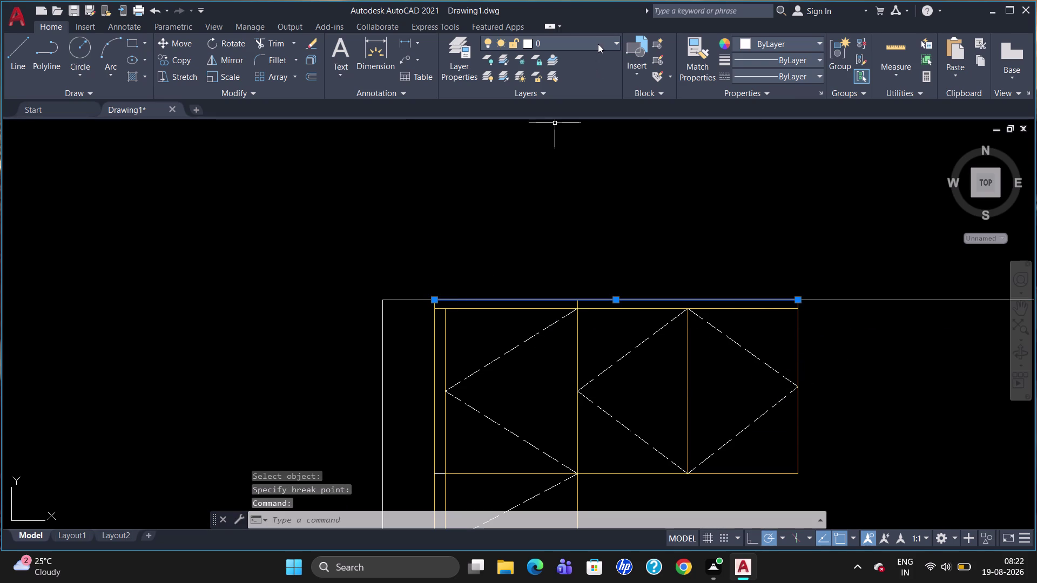
click(597, 43)
click(582, 94)
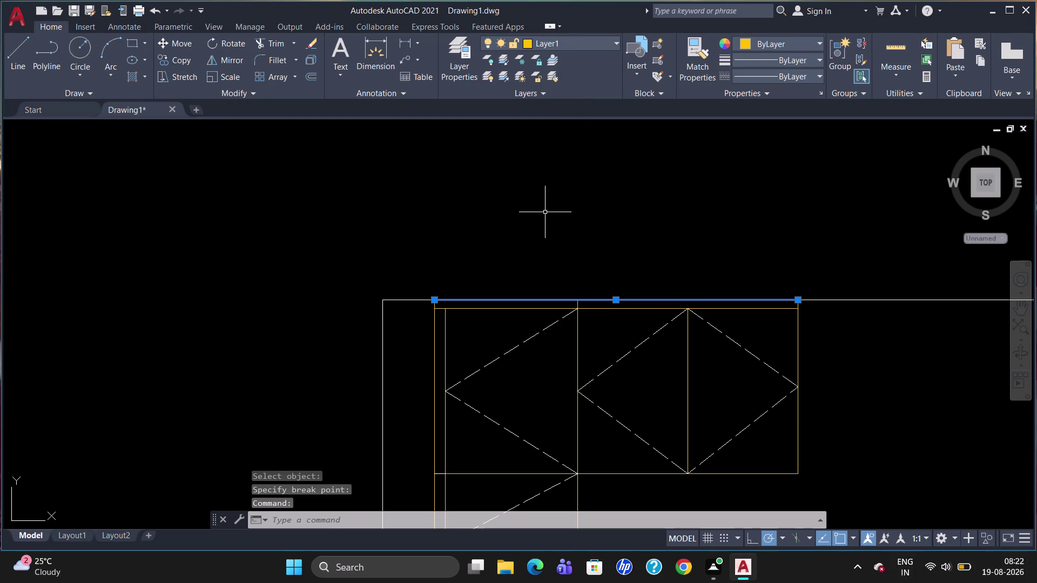
key(Escape)
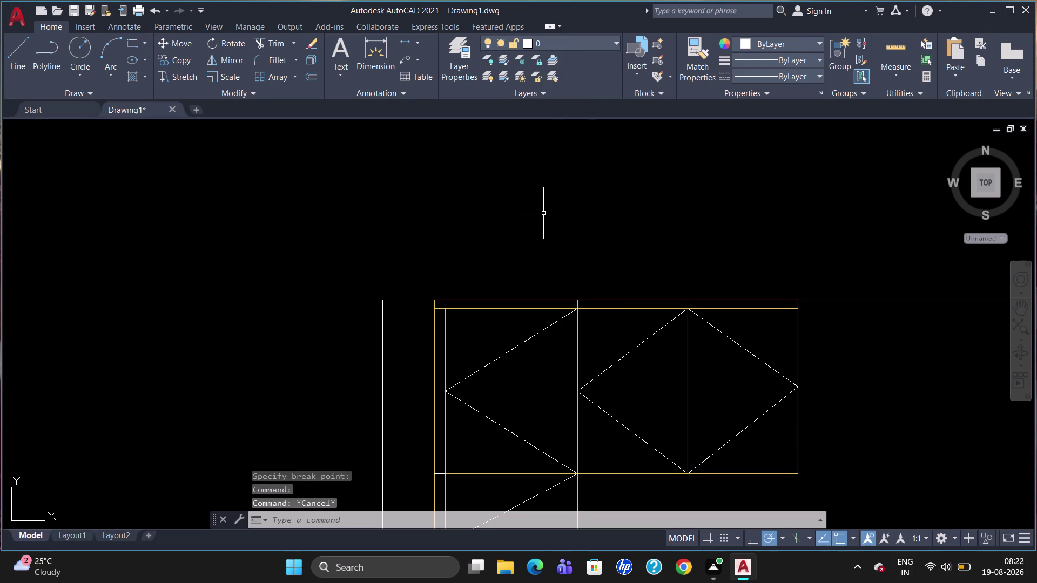
scroll(down, 3)
scroll(up, 3)
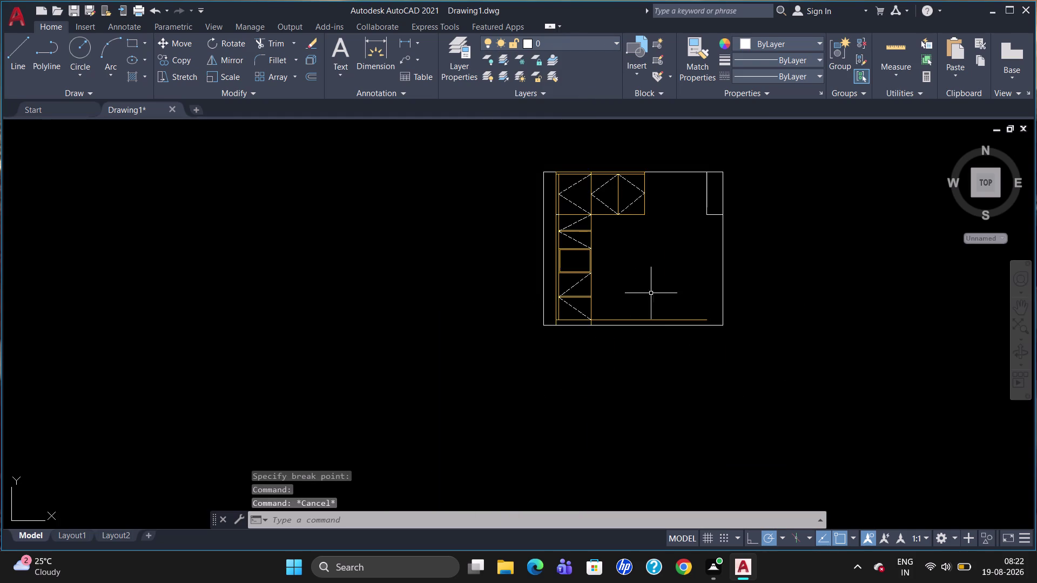
scroll(up, 3)
scroll(down, 3)
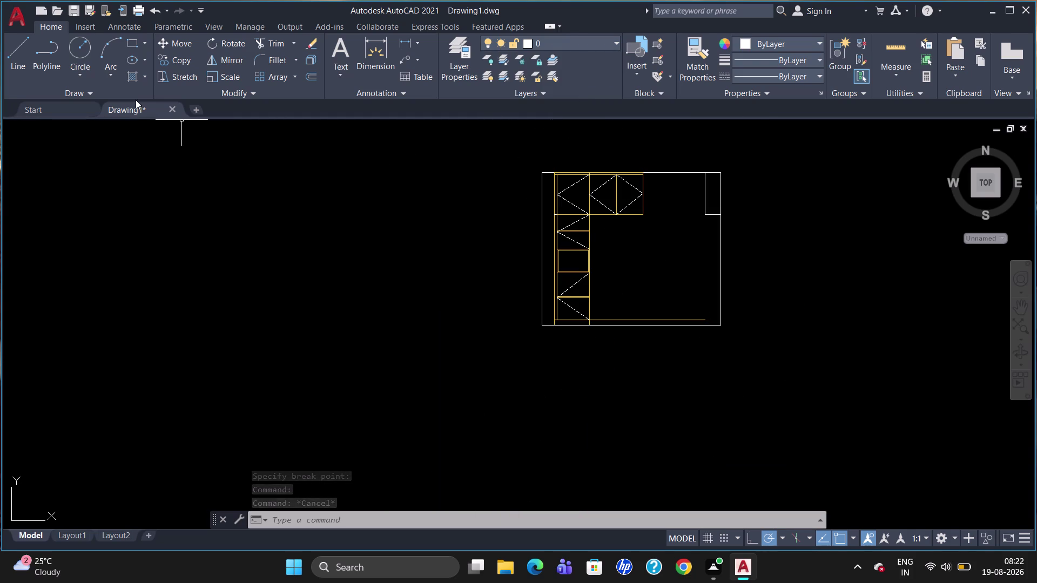
click(141, 79)
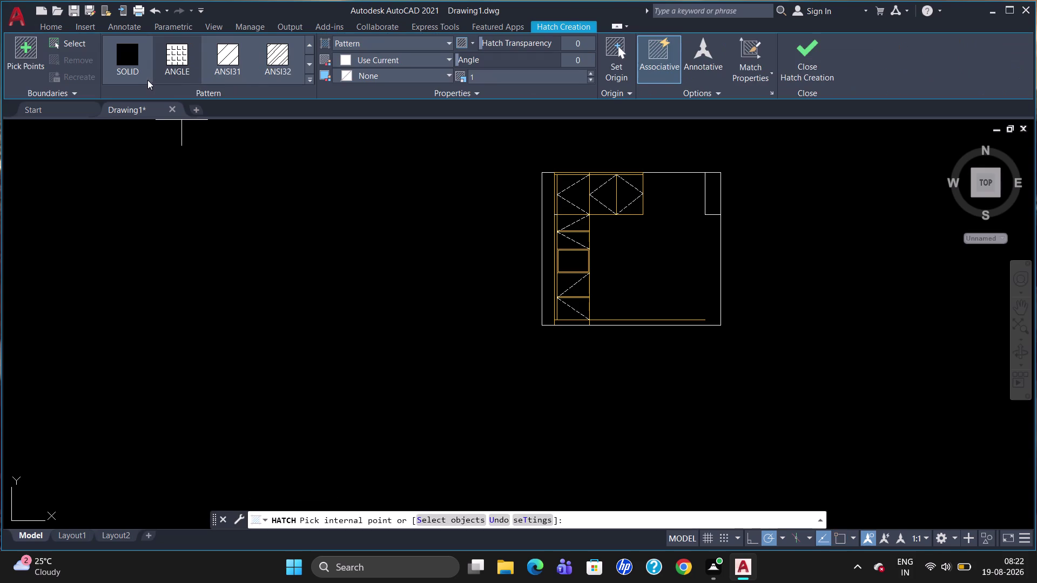
Hatch the left side wall and the right wall's upper panel at scale 10.
click(269, 64)
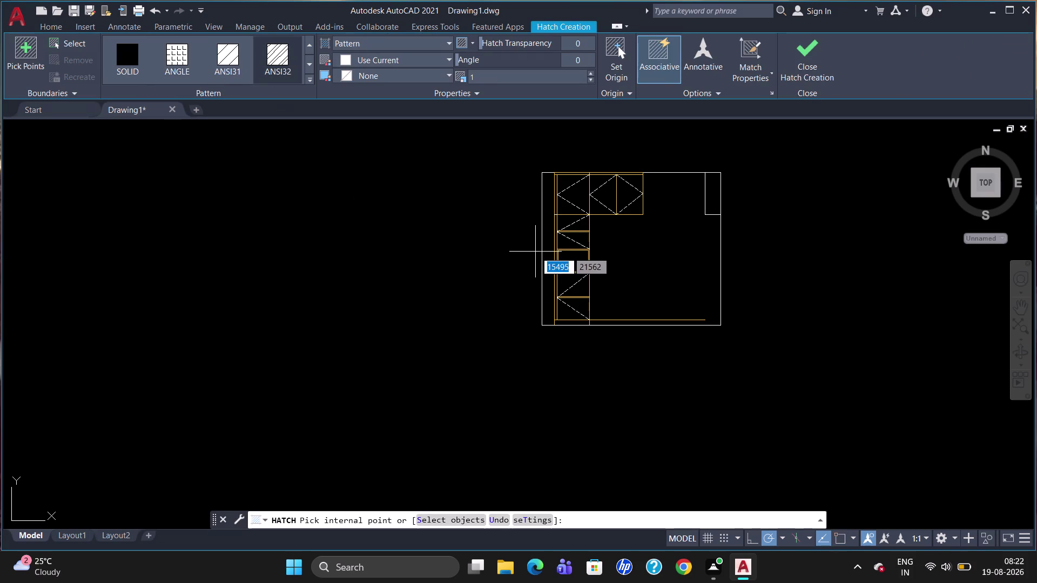
click(549, 245)
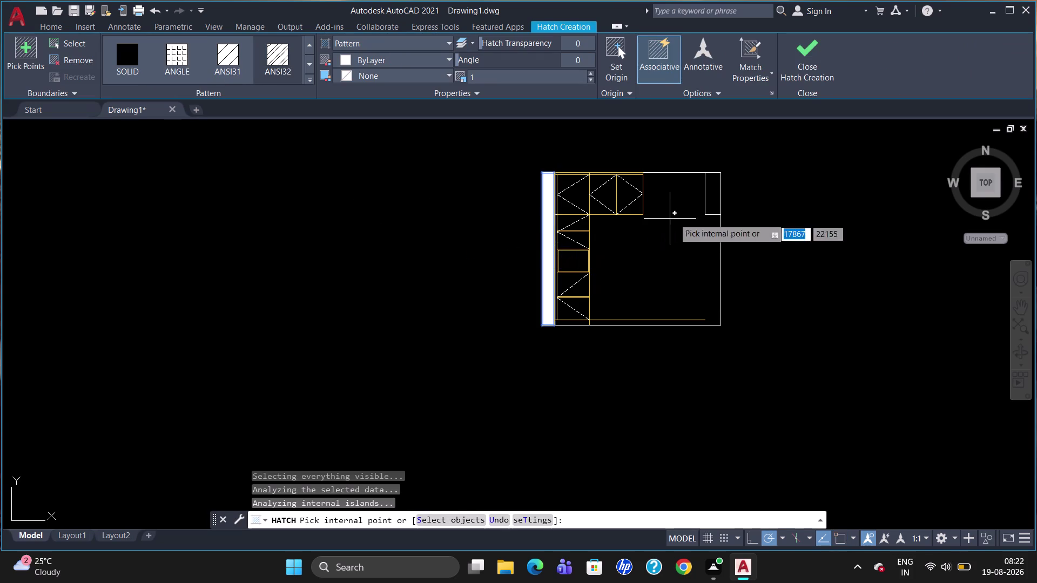
click(706, 193)
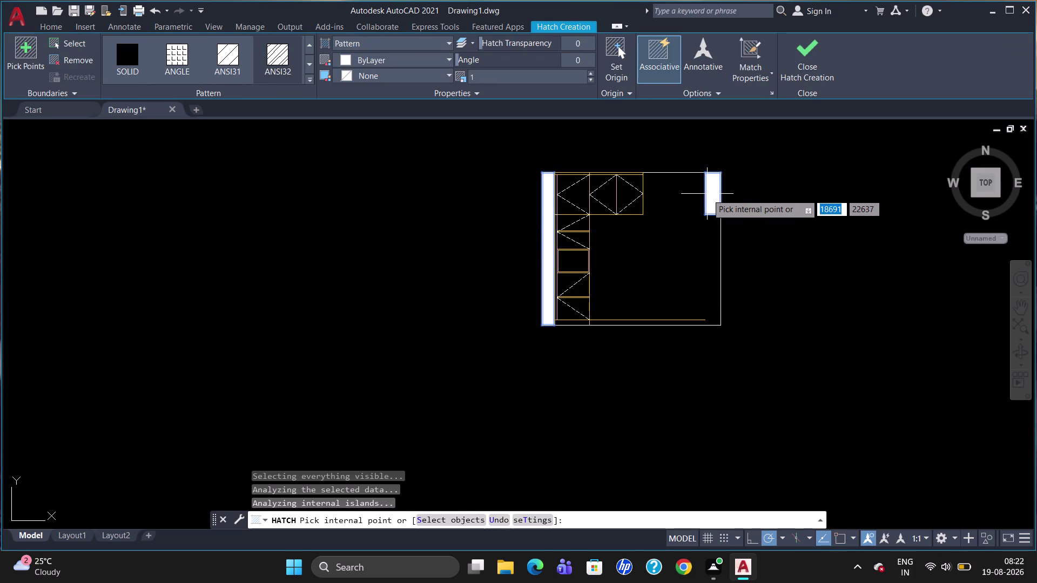
click(493, 78)
key(BackSpace)
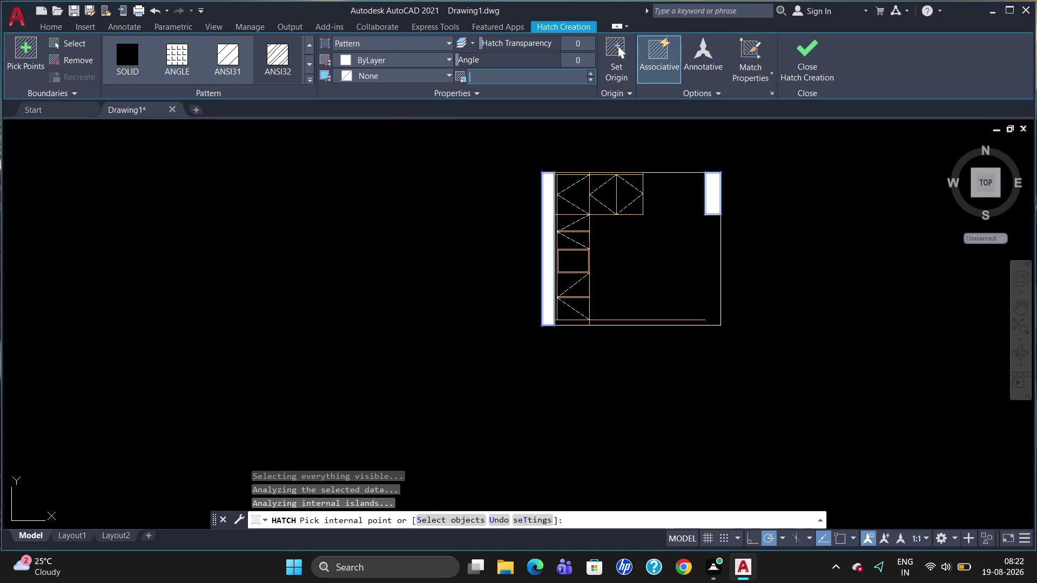
text(10)
key(Return)
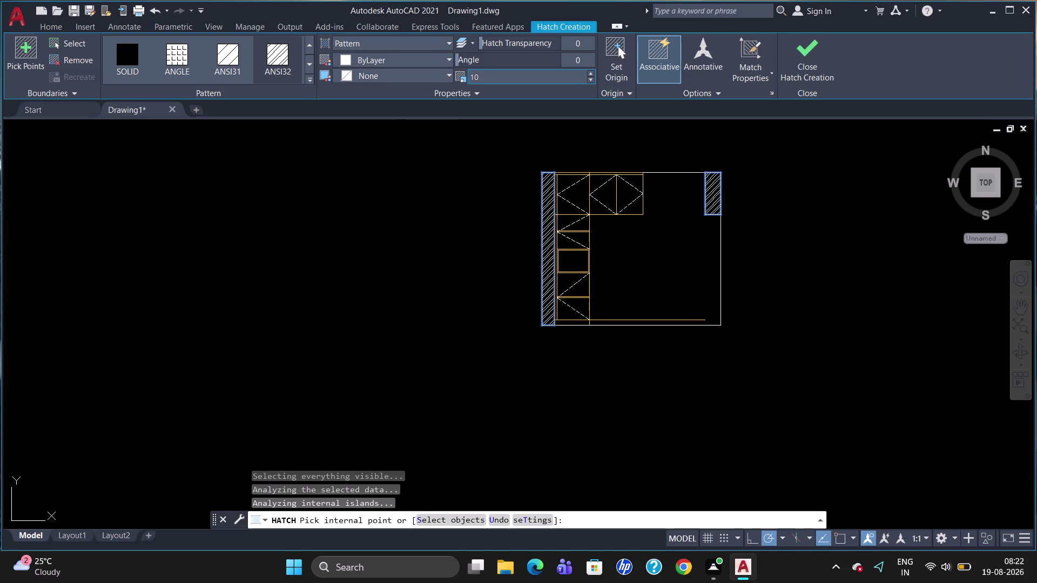
key(Escape)
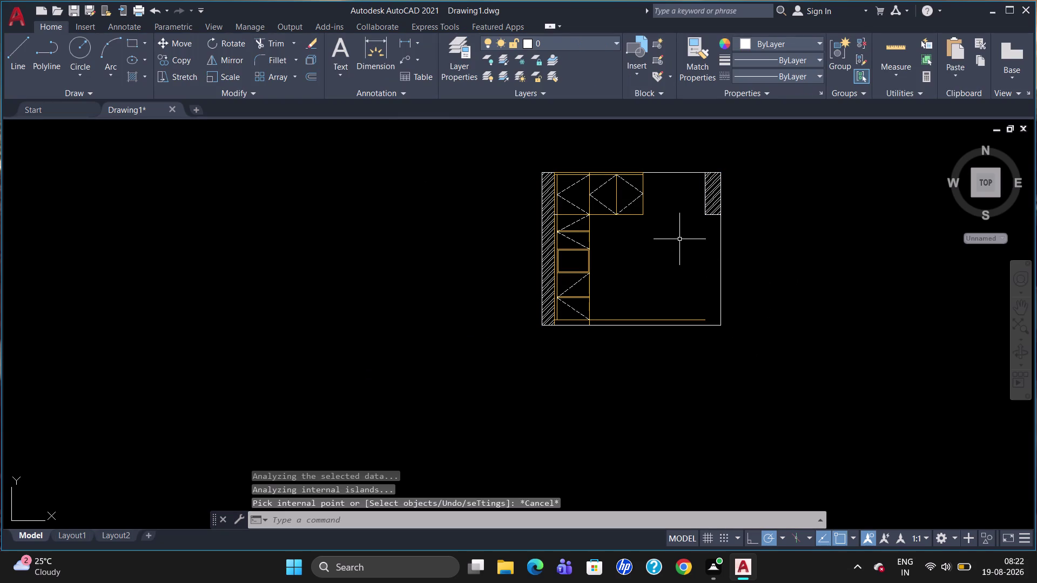
Zoom in on the cabinet and open the Dimension Style Manager with D.
scroll(up, 3)
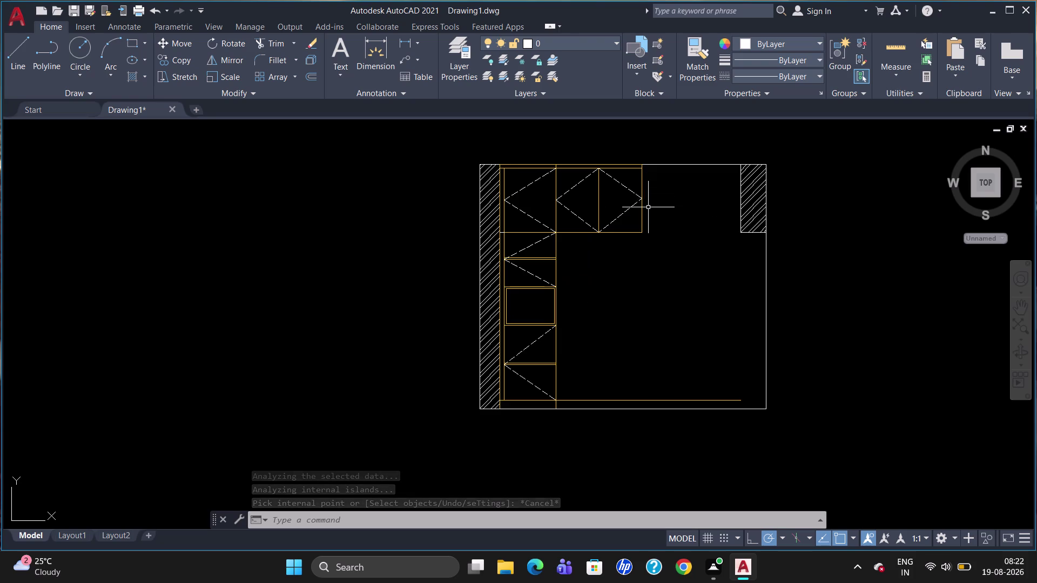
scroll(up, 3)
scroll(down, 3)
scroll(up, 3)
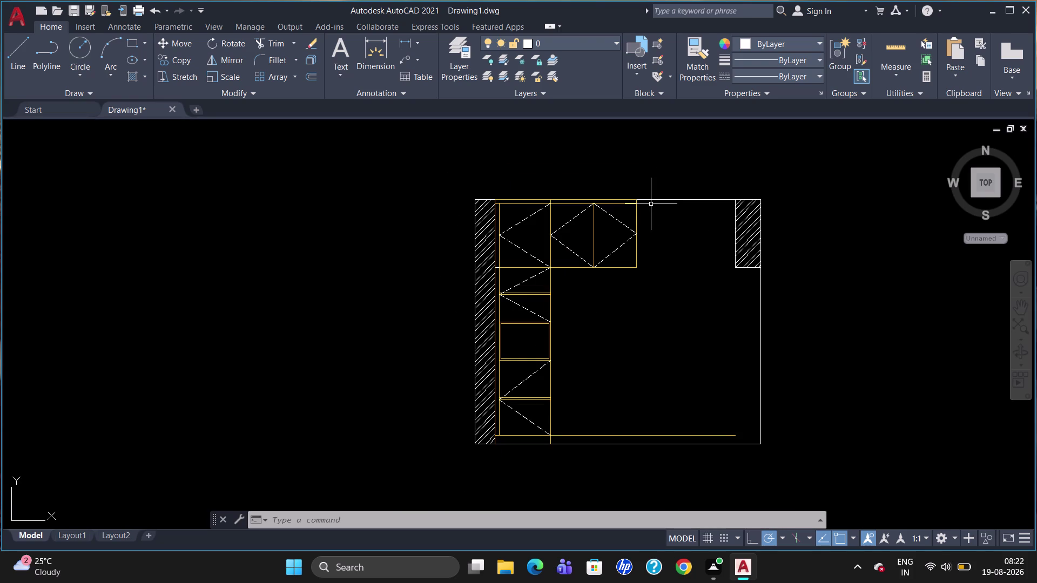
scroll(up, 3)
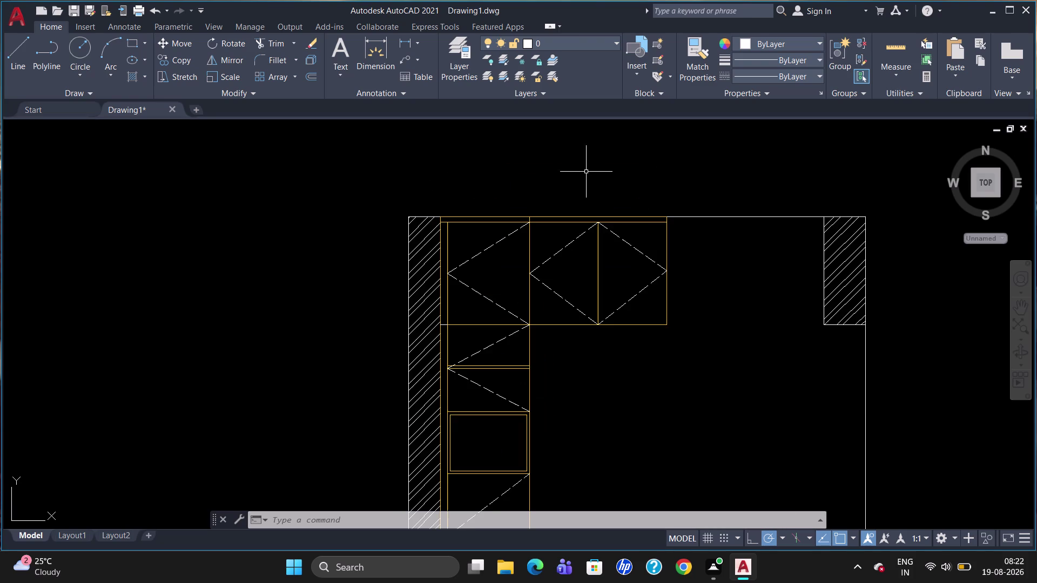
key(d)
key(Return)
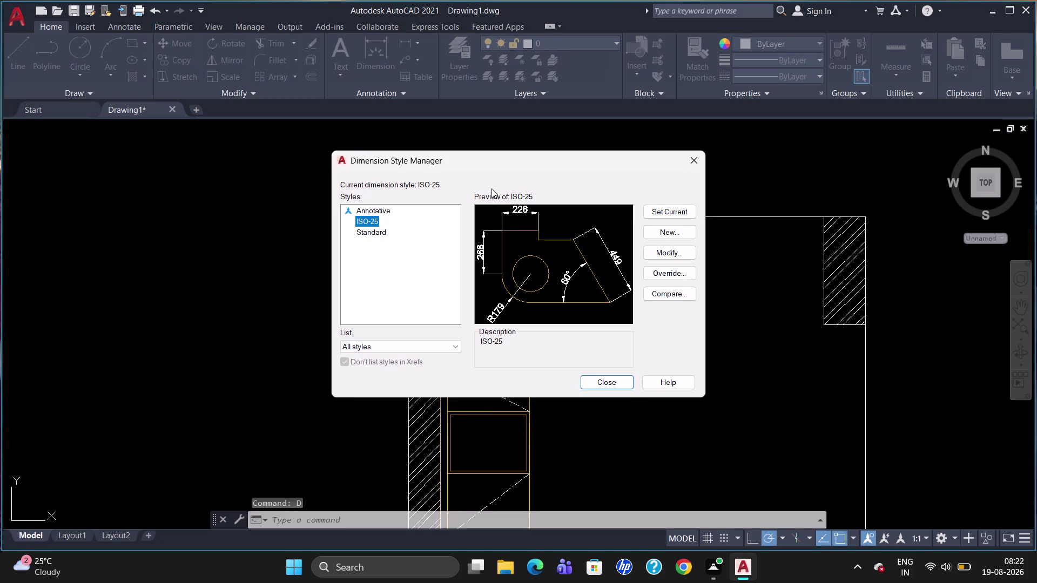
Change ISO-25 text colour to Red and vertical placement to Centered, then close the manager.
click(674, 249)
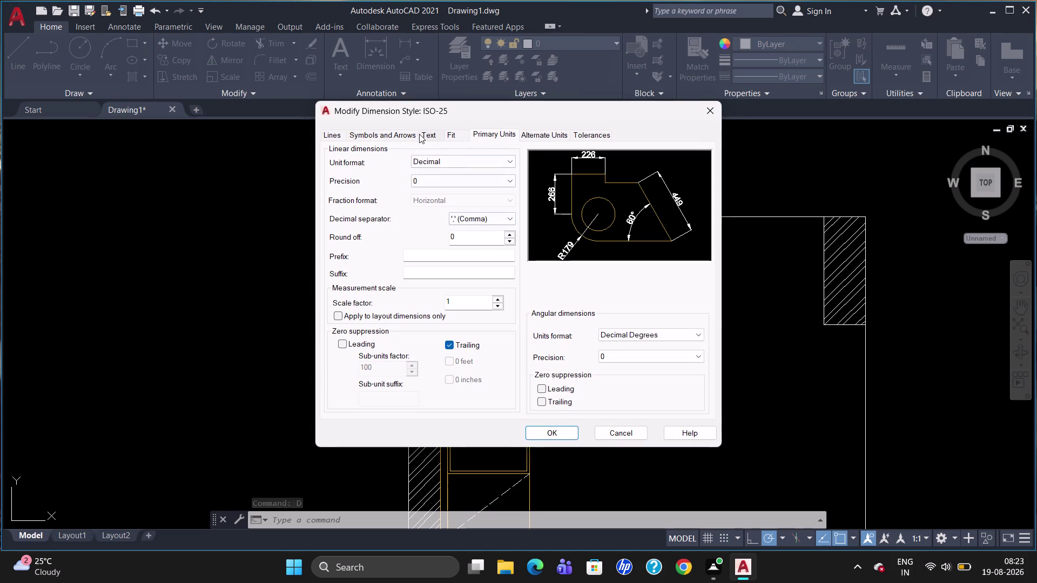
click(424, 134)
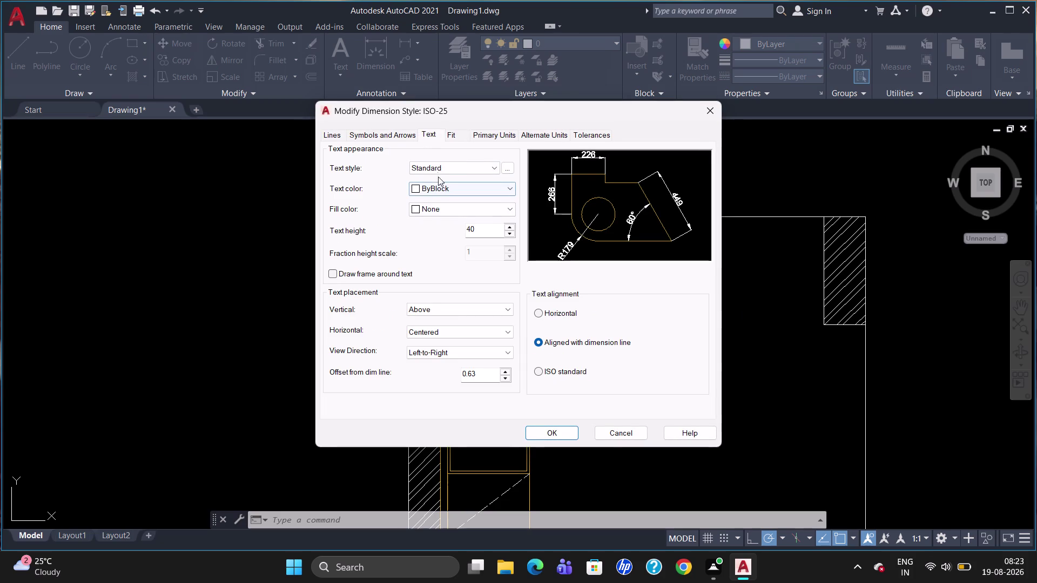
click(418, 189)
click(417, 223)
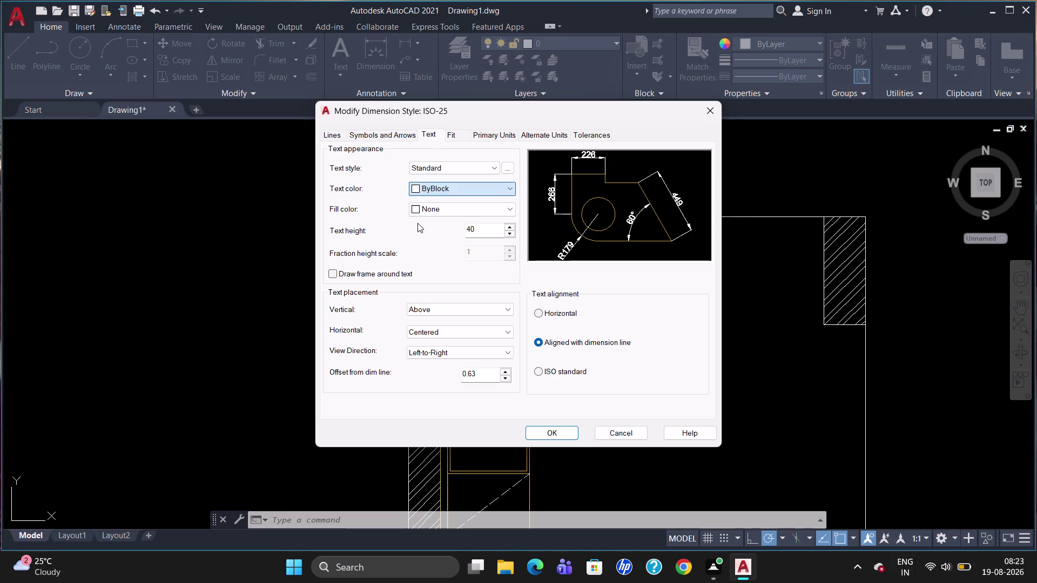
click(438, 314)
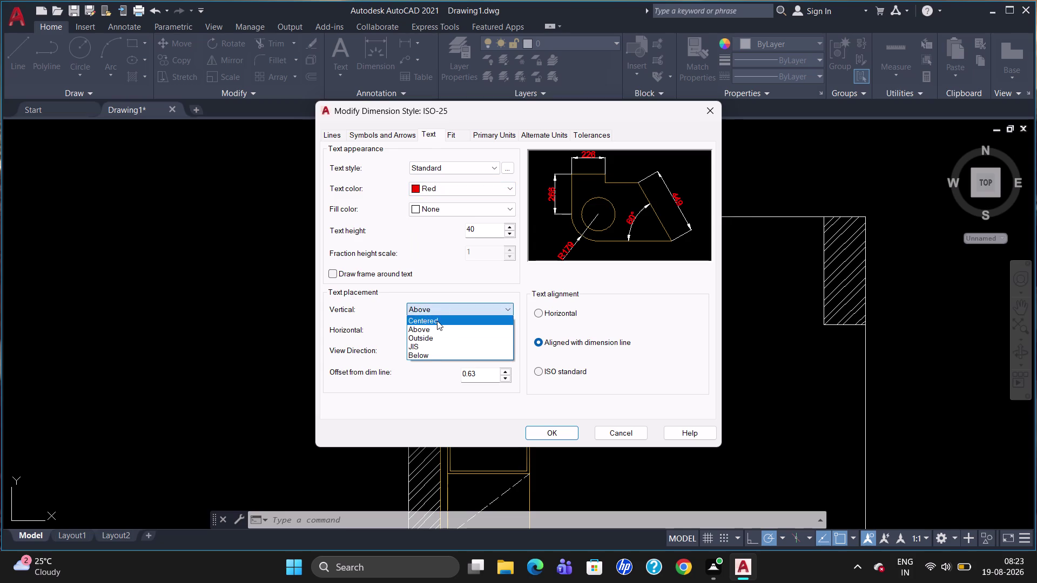
click(437, 321)
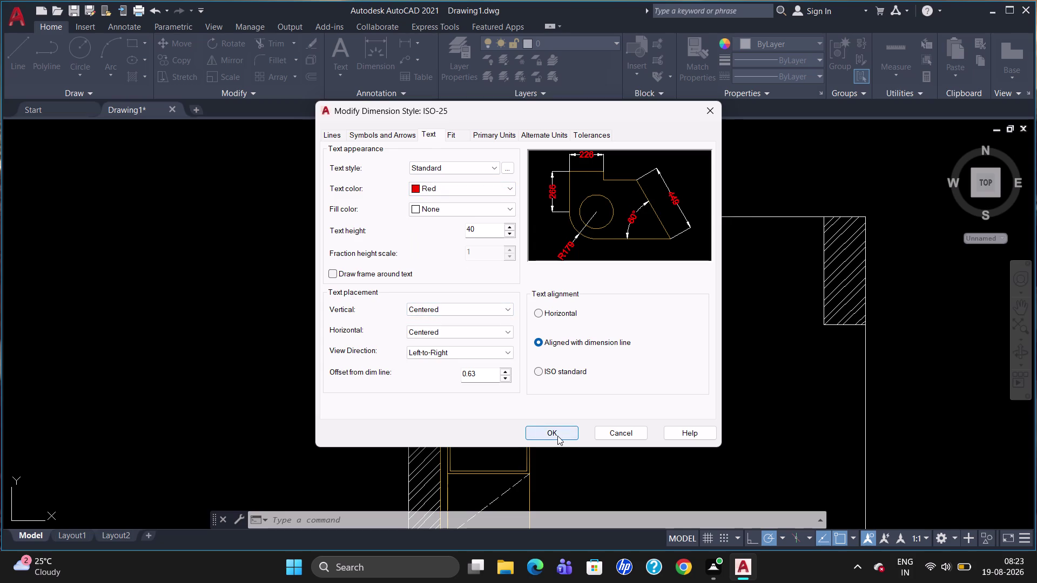
click(557, 436)
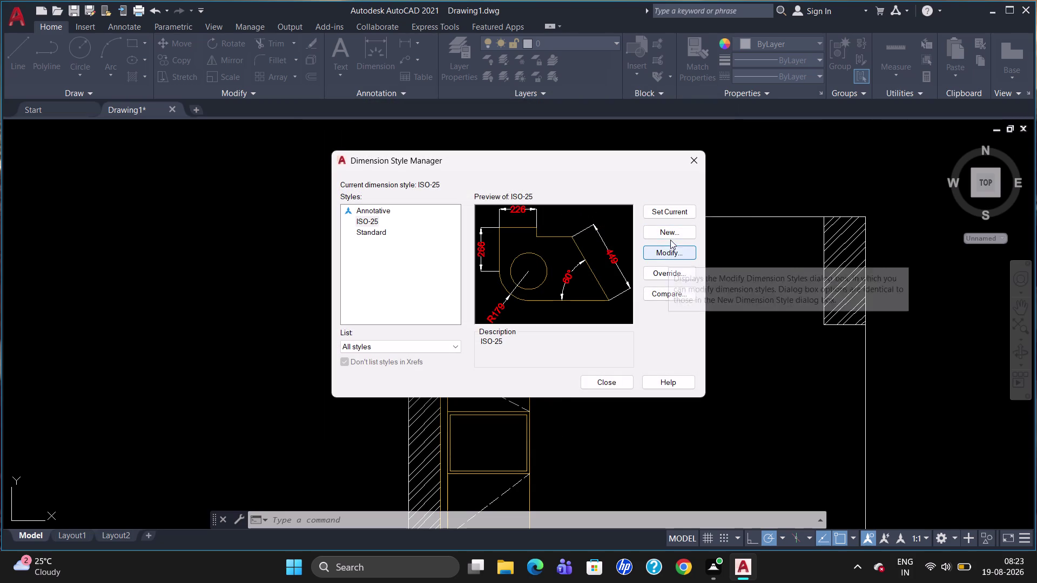
click(675, 215)
click(600, 374)
click(601, 381)
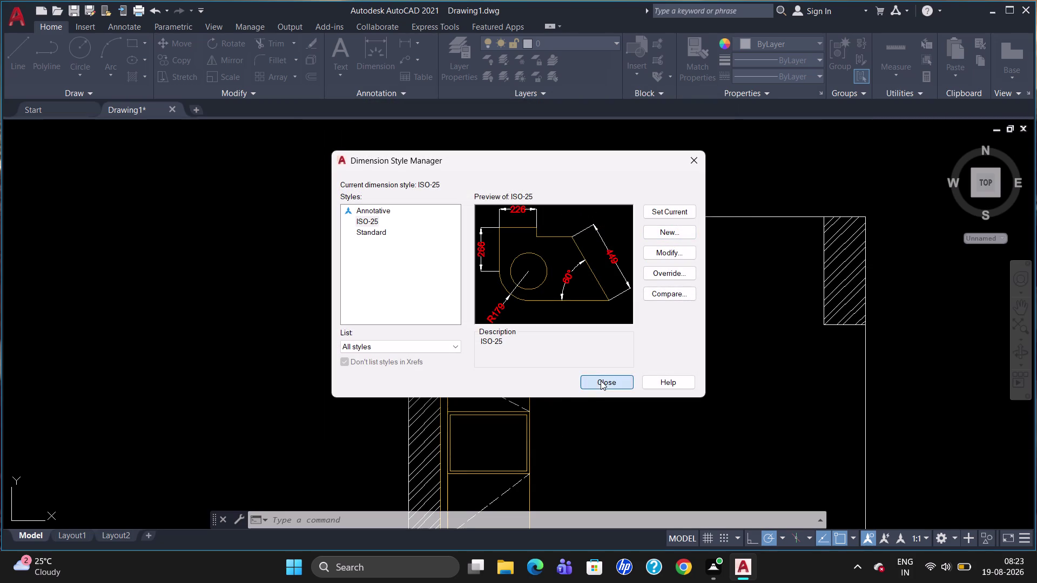
Place a trial 2766 width dimension across the cabinet top, then delete it.
text(DL)
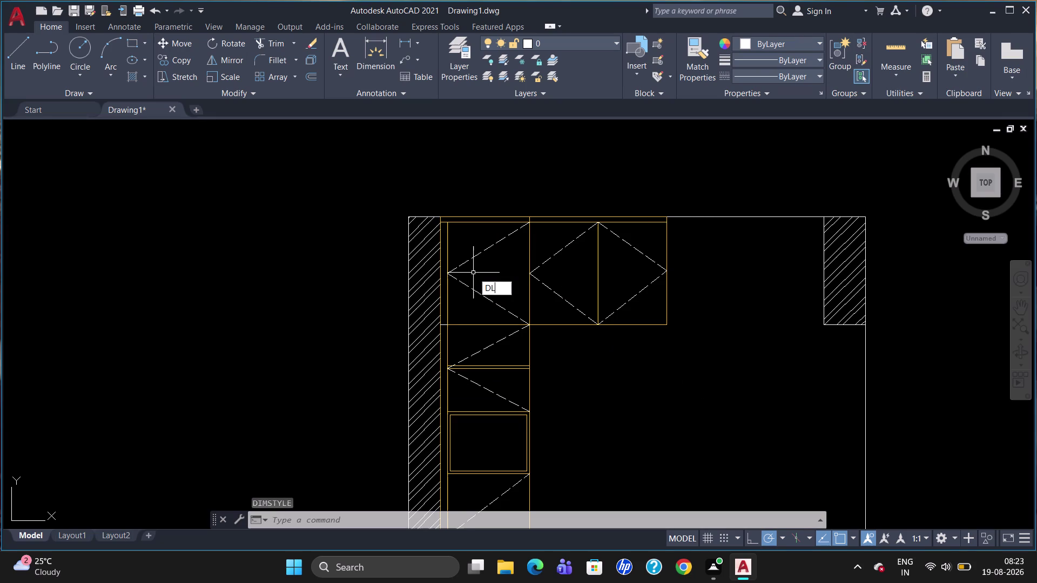
text(I)
key(Return)
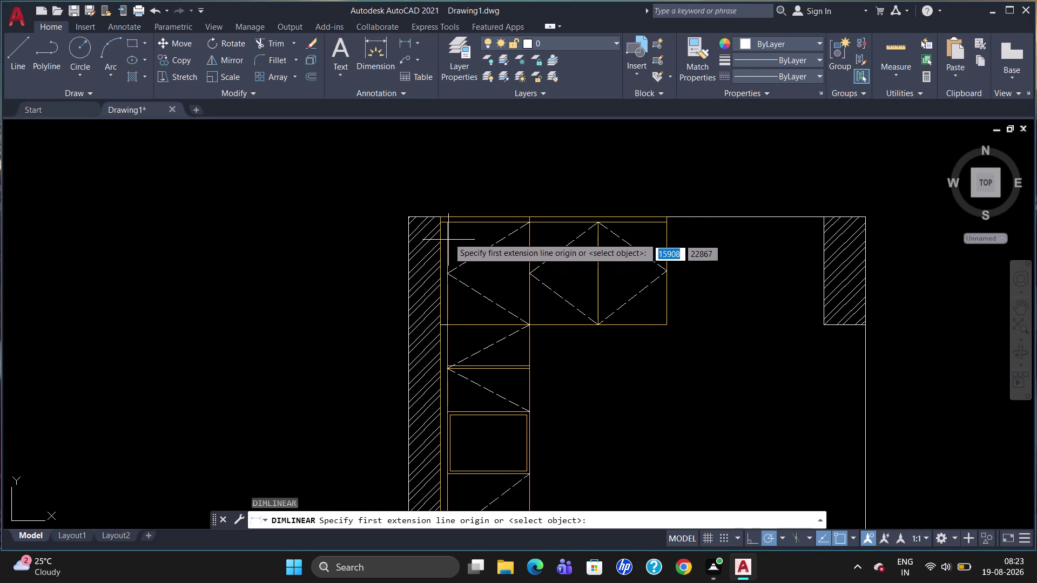
click(442, 216)
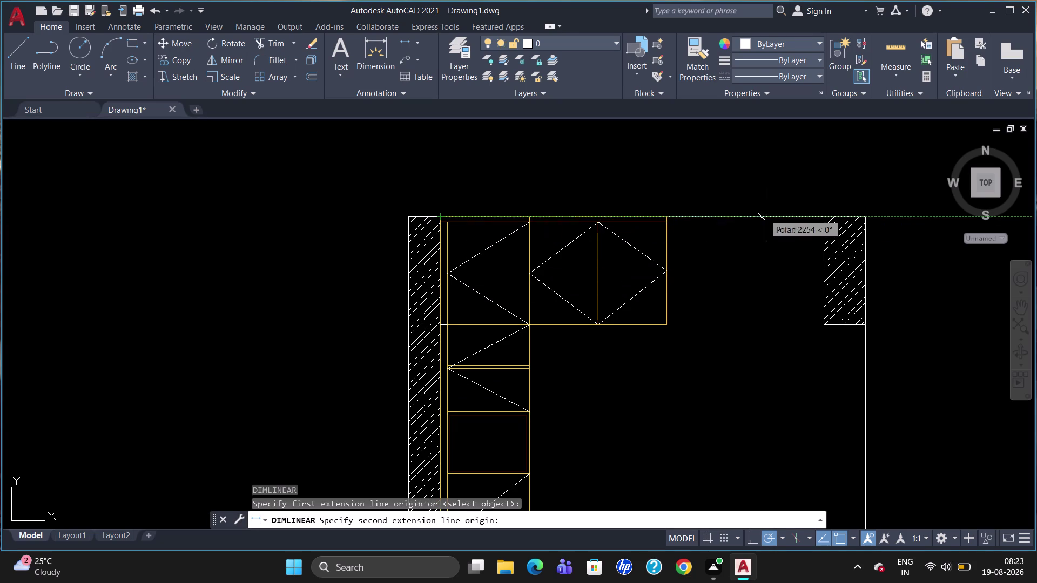
click(819, 217)
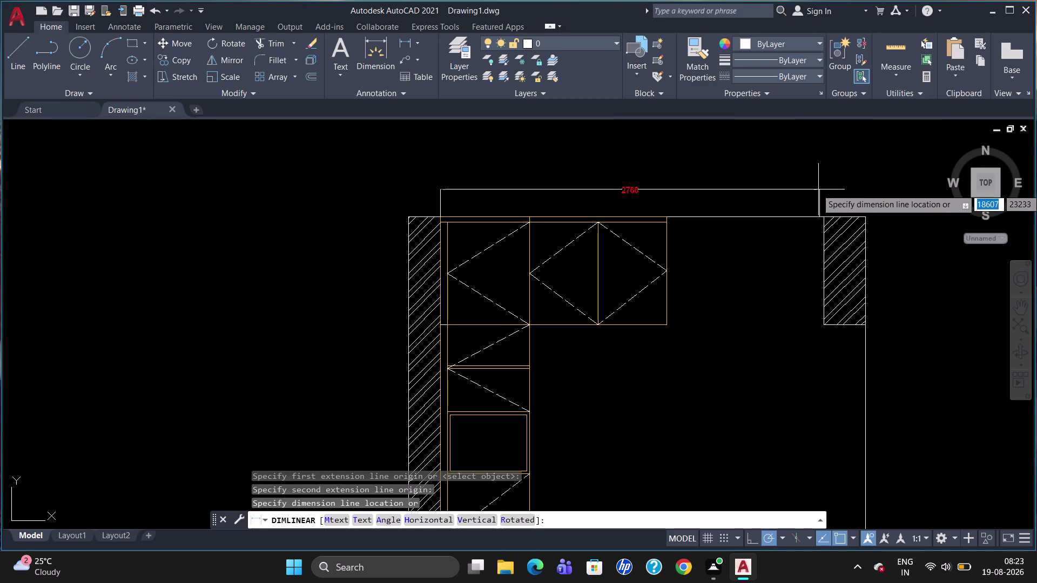
click(816, 170)
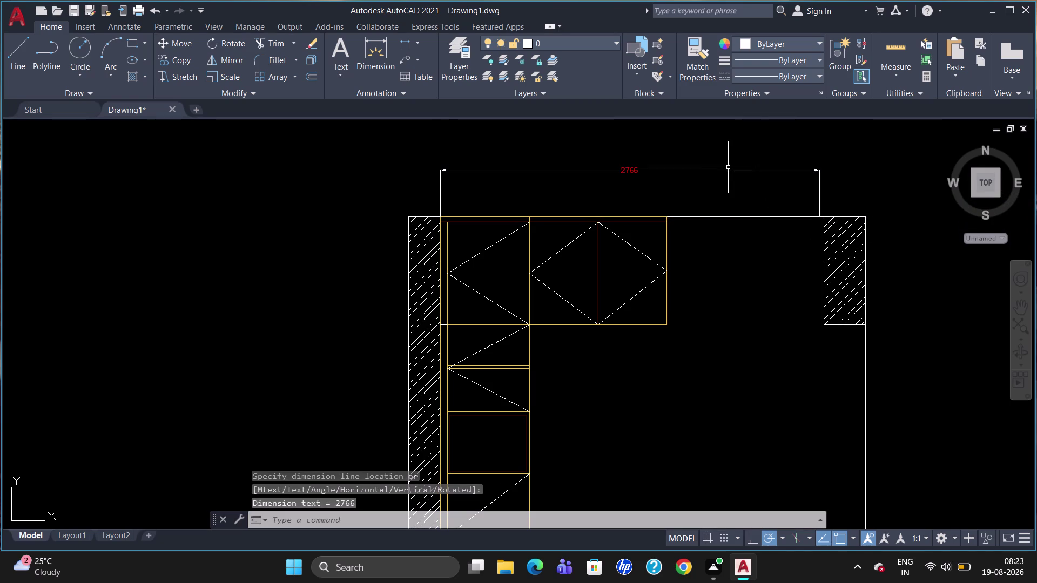
click(729, 168)
key(Delete)
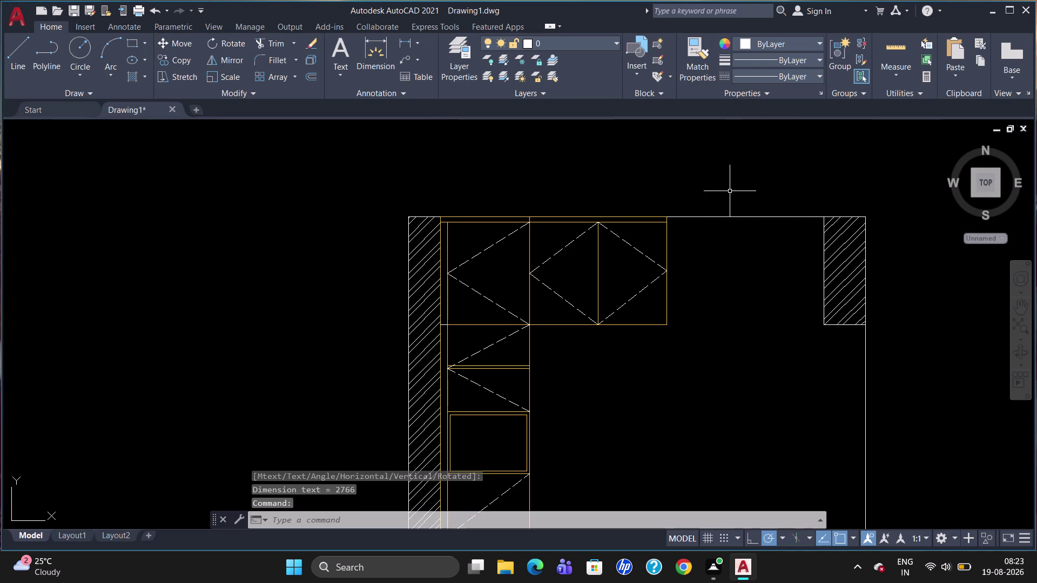
Place a trial 2800 width dimension across the top, then delete it.
text(DLI)
key(Return)
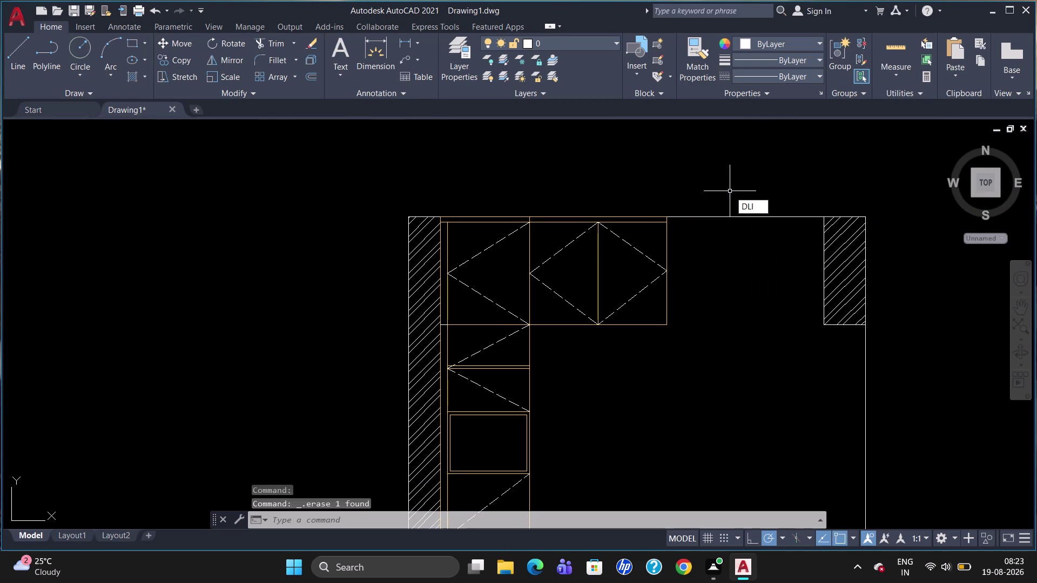
click(442, 215)
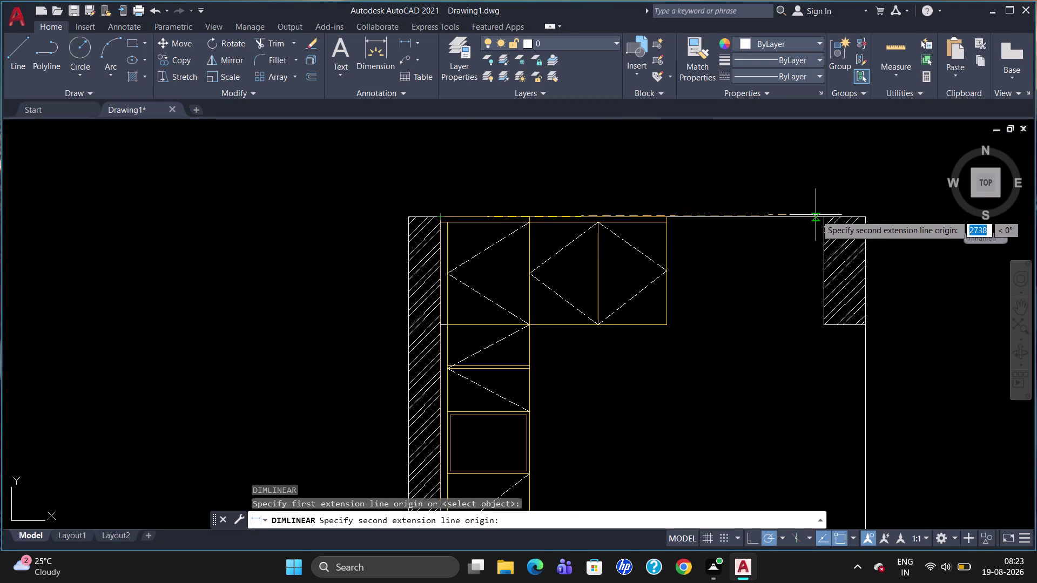
click(823, 216)
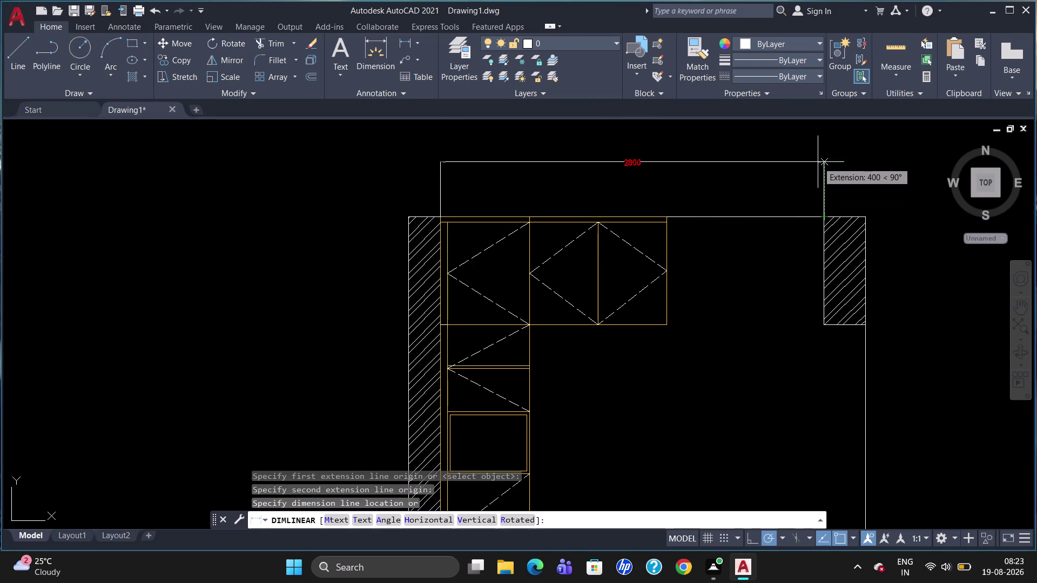
click(816, 165)
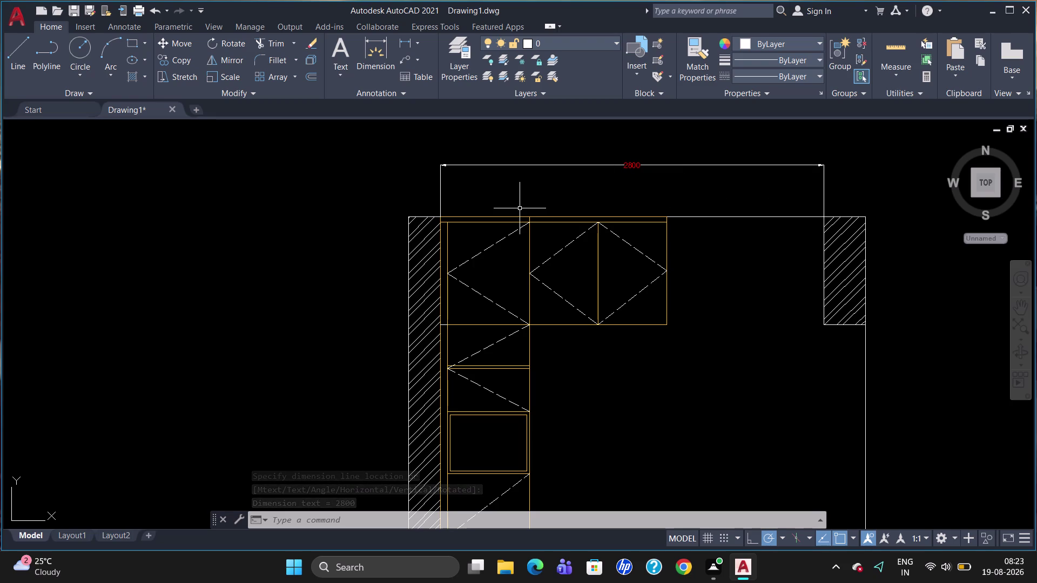
click(440, 197)
right_click(440, 198)
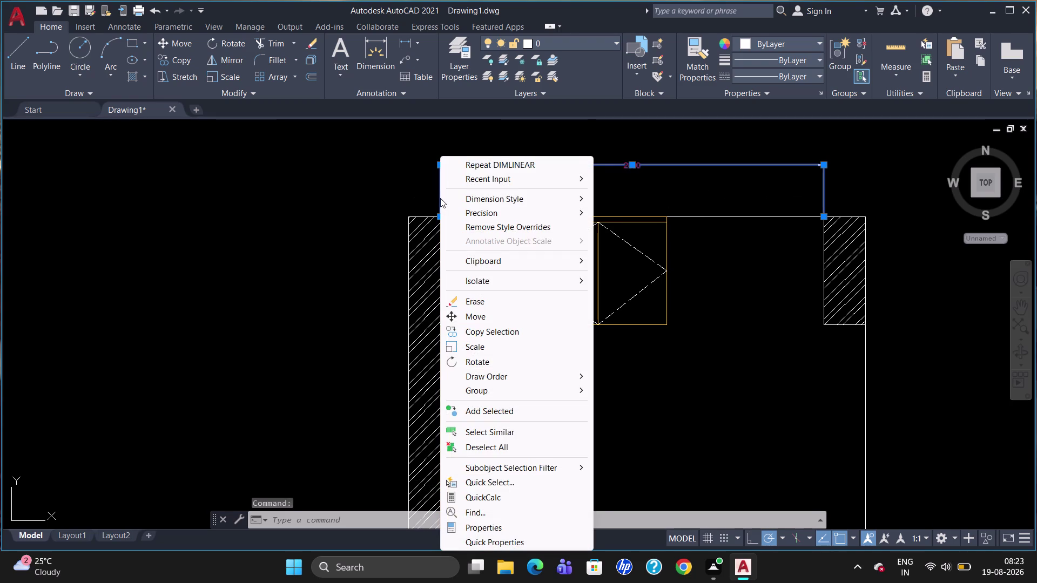
key(Escape)
key(Delete)
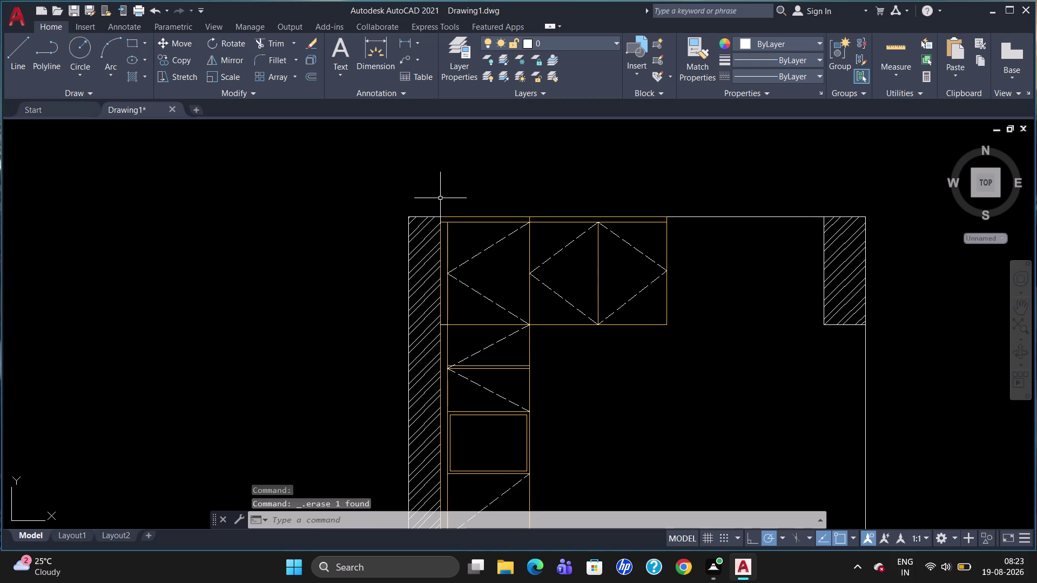
Give ISO-25 fixed-length extension lines of length 1 and close the style manager.
key(d)
key(Return)
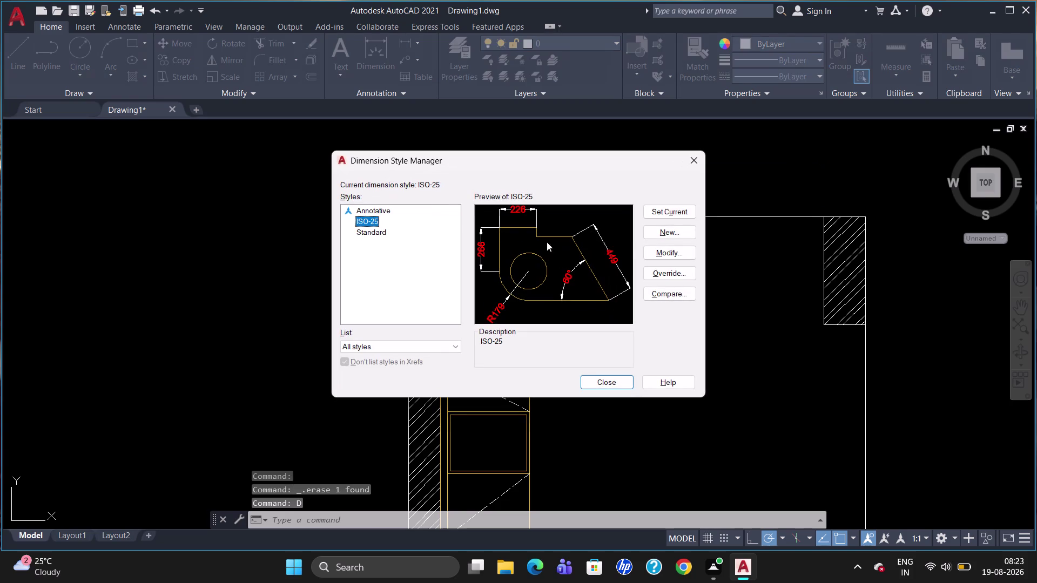
click(657, 258)
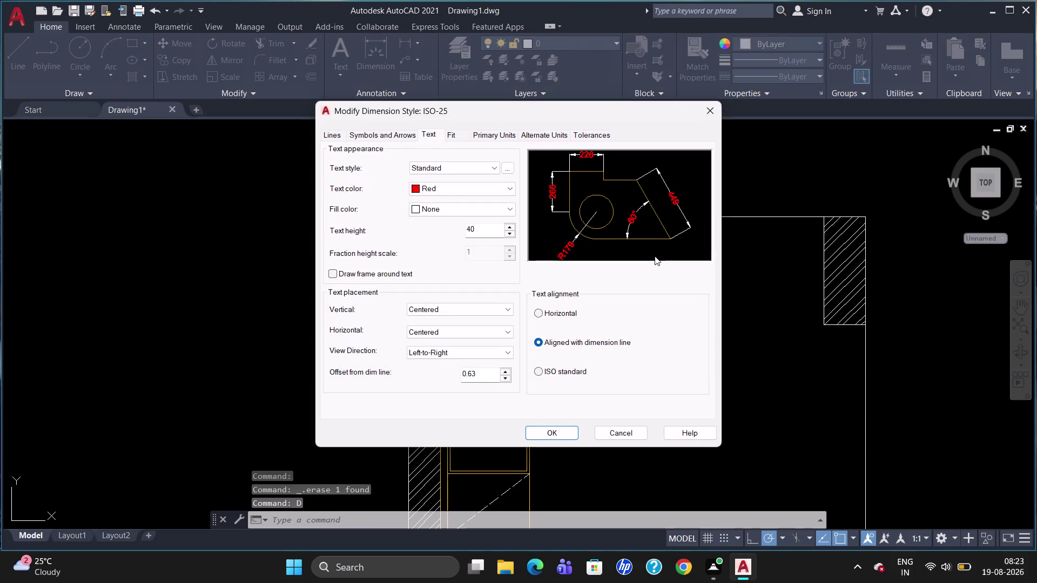
click(336, 137)
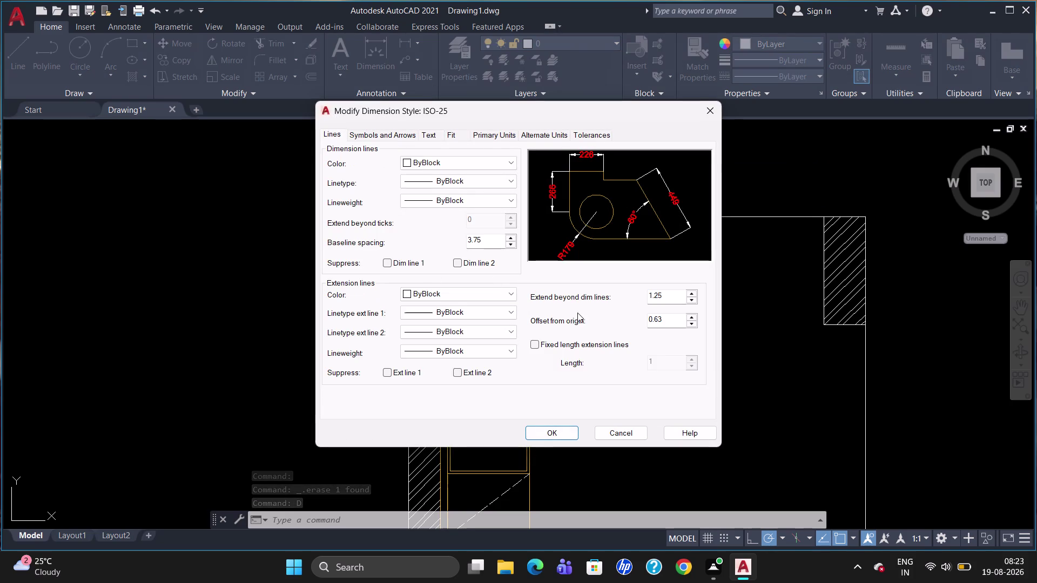
click(533, 343)
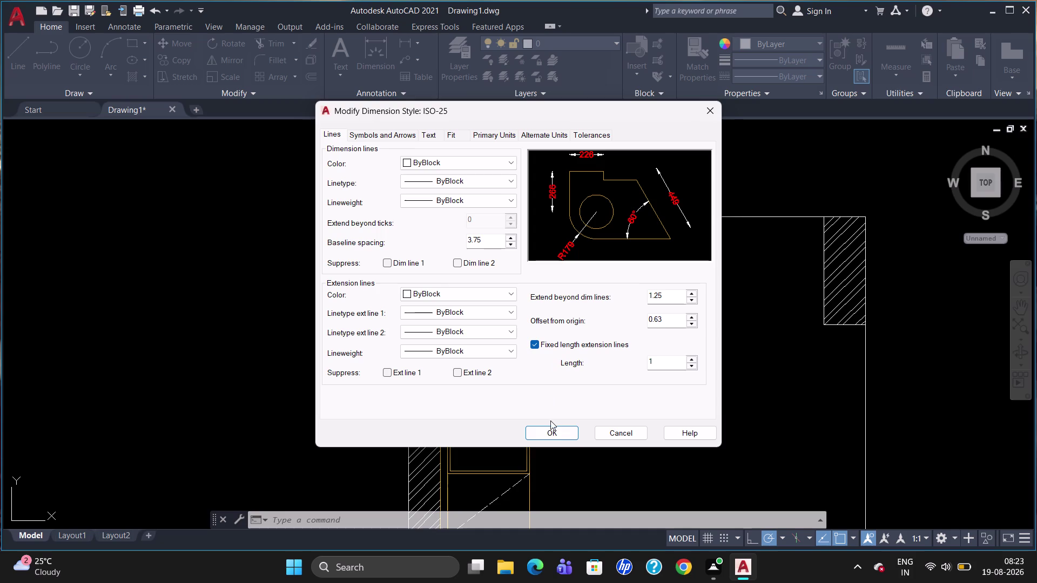
click(551, 432)
click(607, 381)
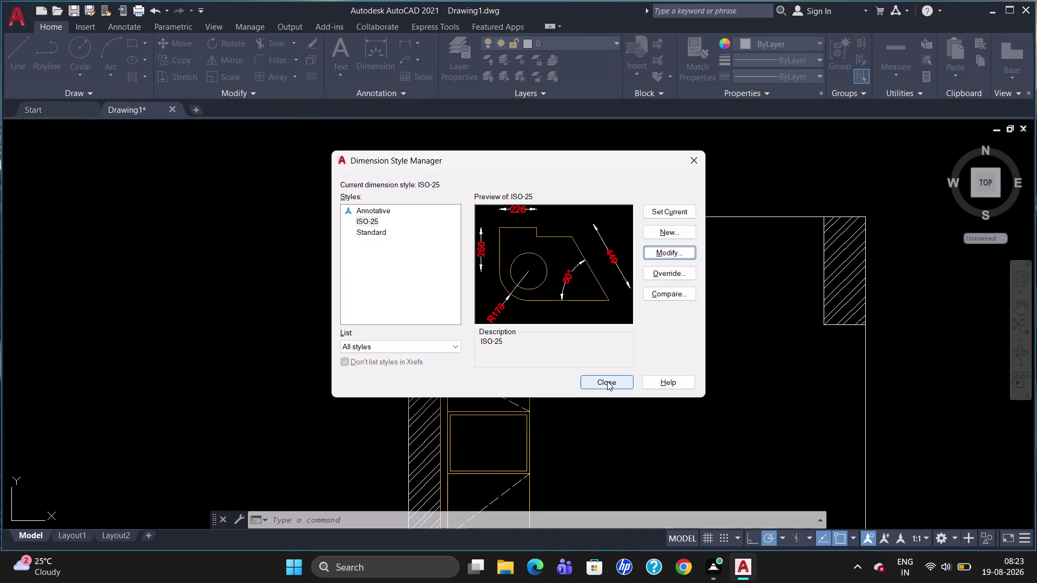
Dimension the cabinet top corner to corner with a 2800 linear dimension.
key(d)
text(LI)
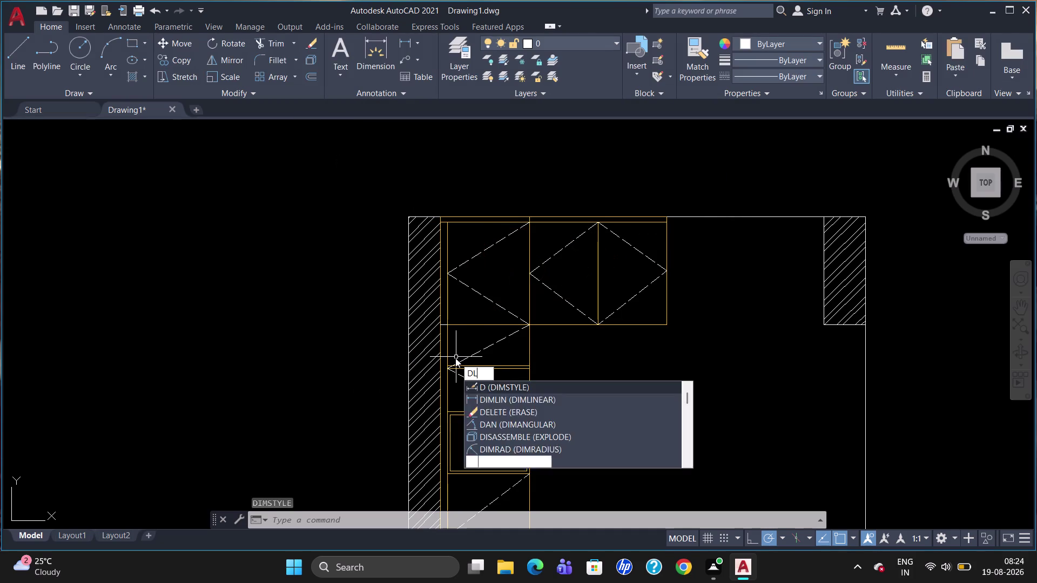
key(Return)
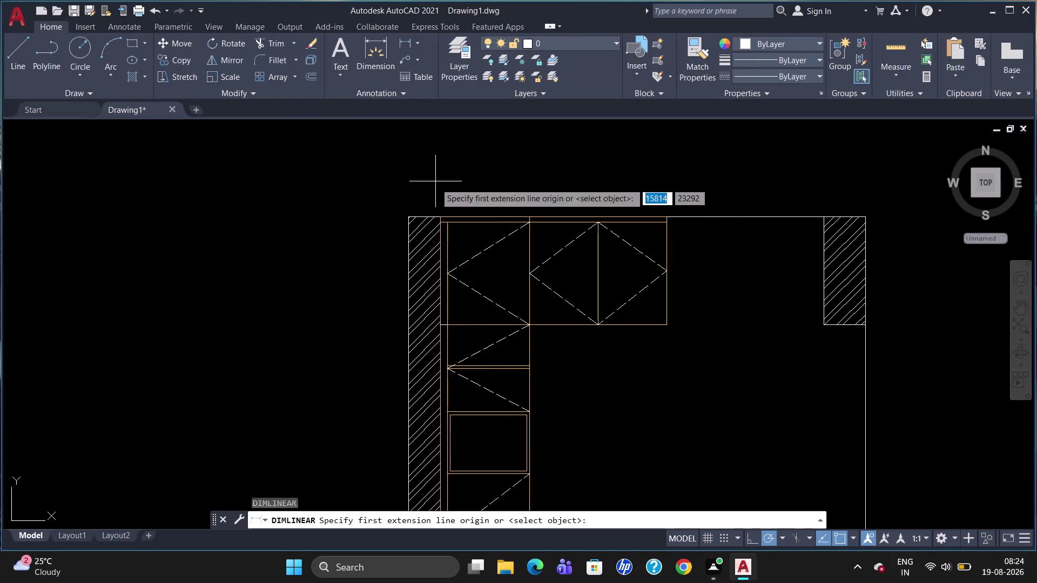
click(440, 215)
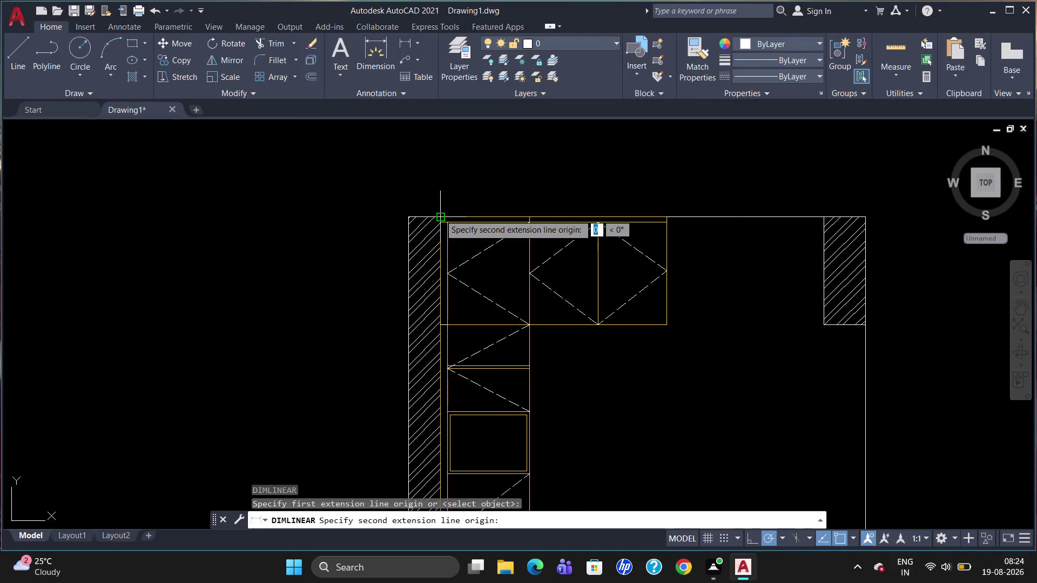
click(820, 216)
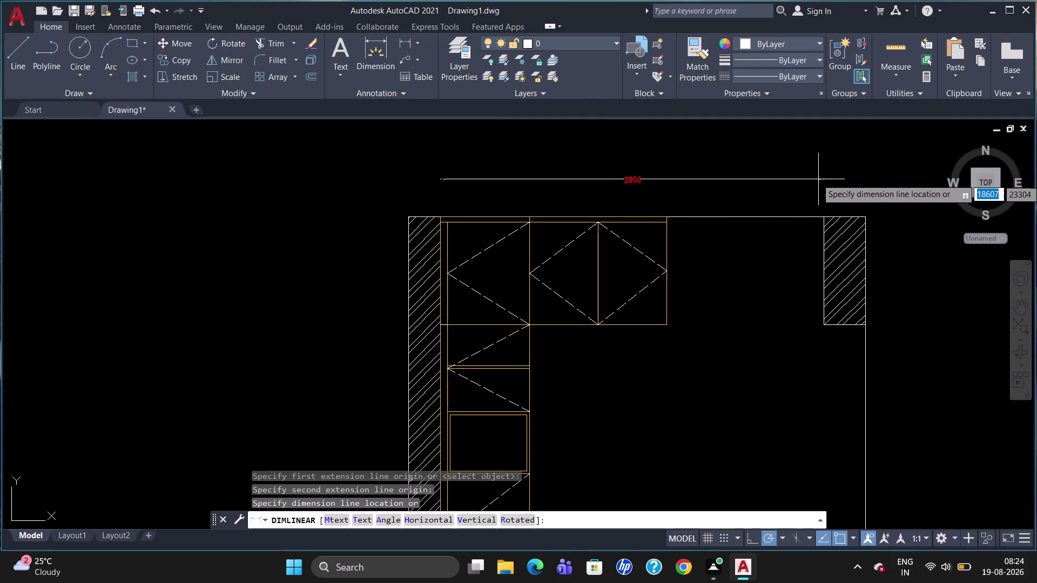
click(817, 175)
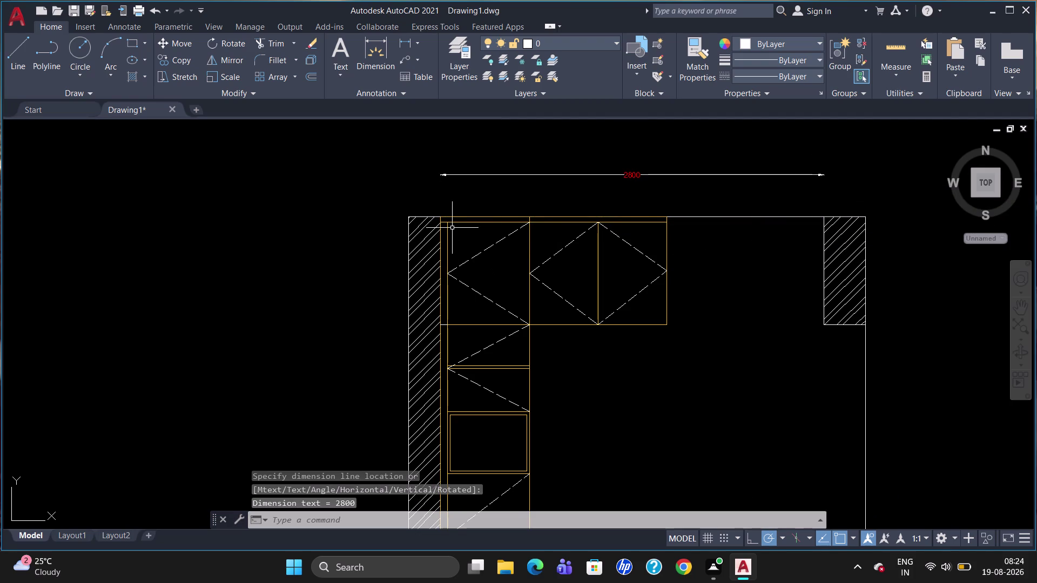
Add a 50 linear dimension across the left wall's top edge.
key(space)
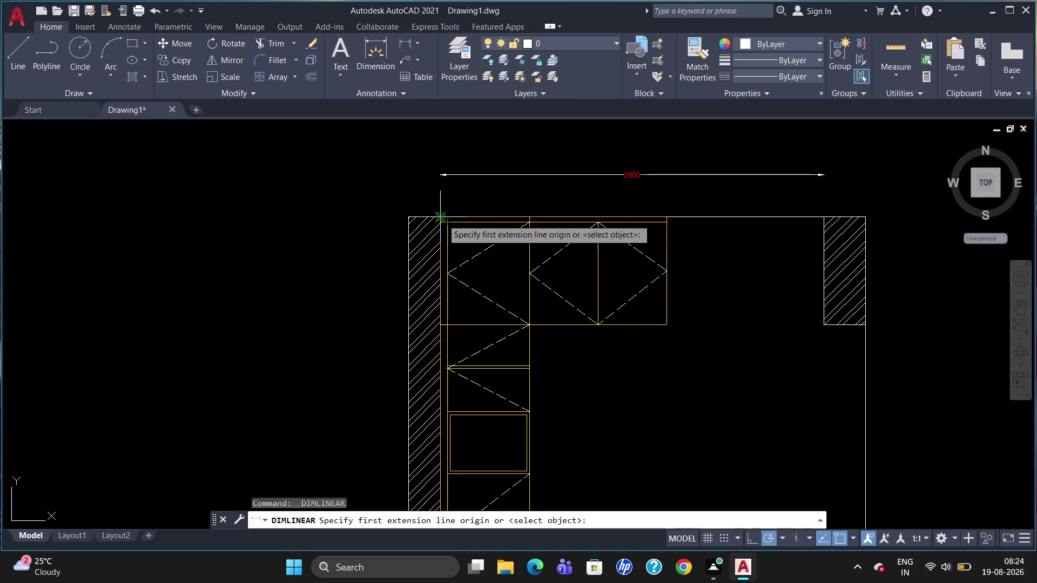
click(441, 218)
click(449, 219)
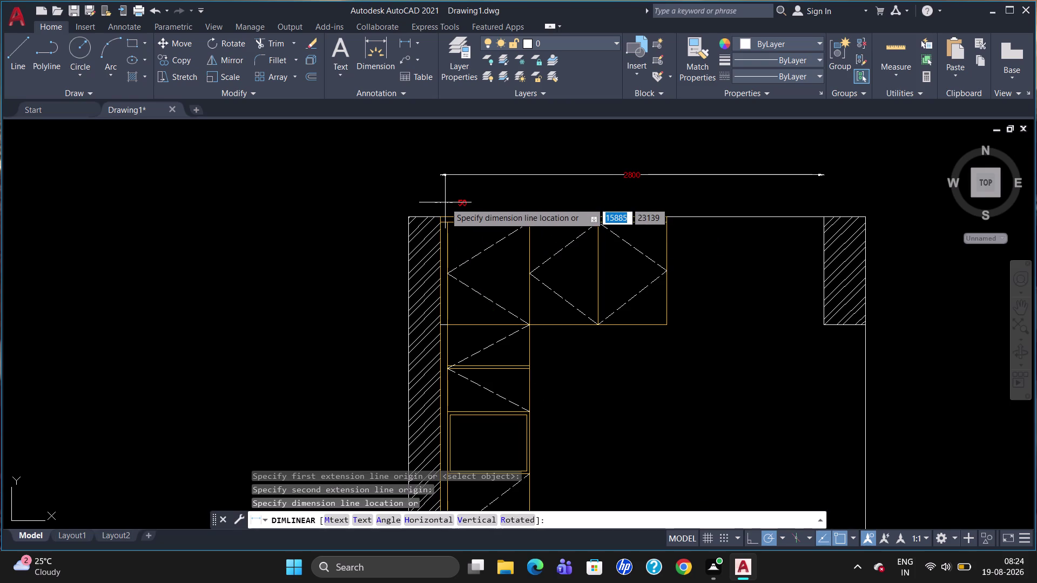
click(445, 203)
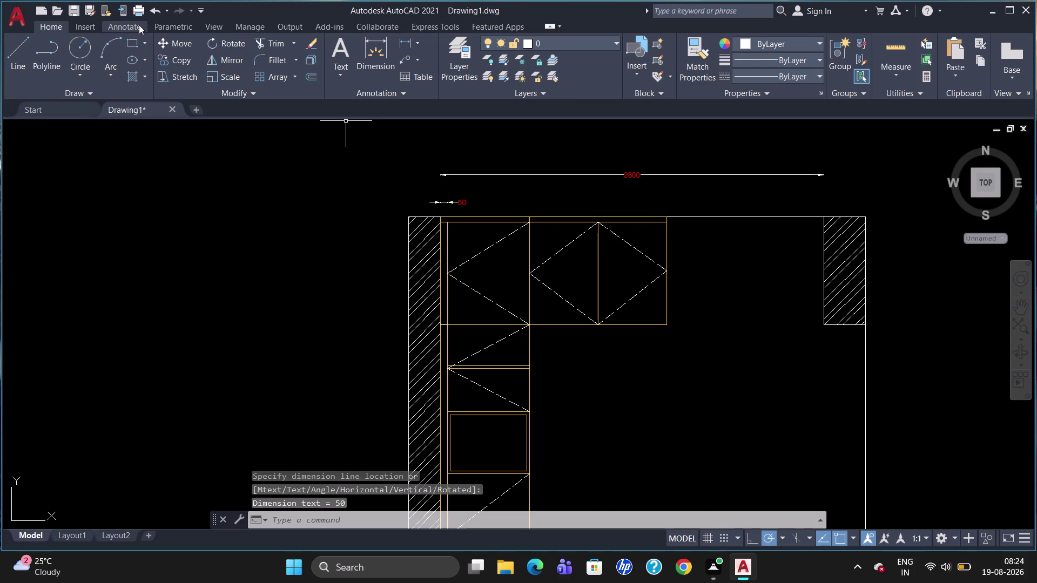
click(136, 25)
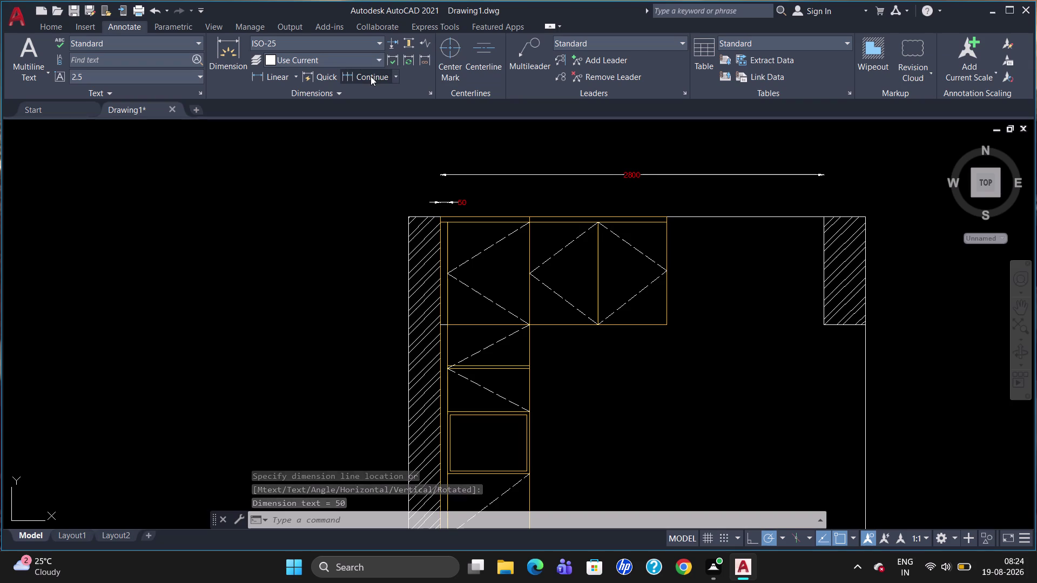
Continue from the 50 dimension with 600 and 1000 dimensions along the top.
click(370, 76)
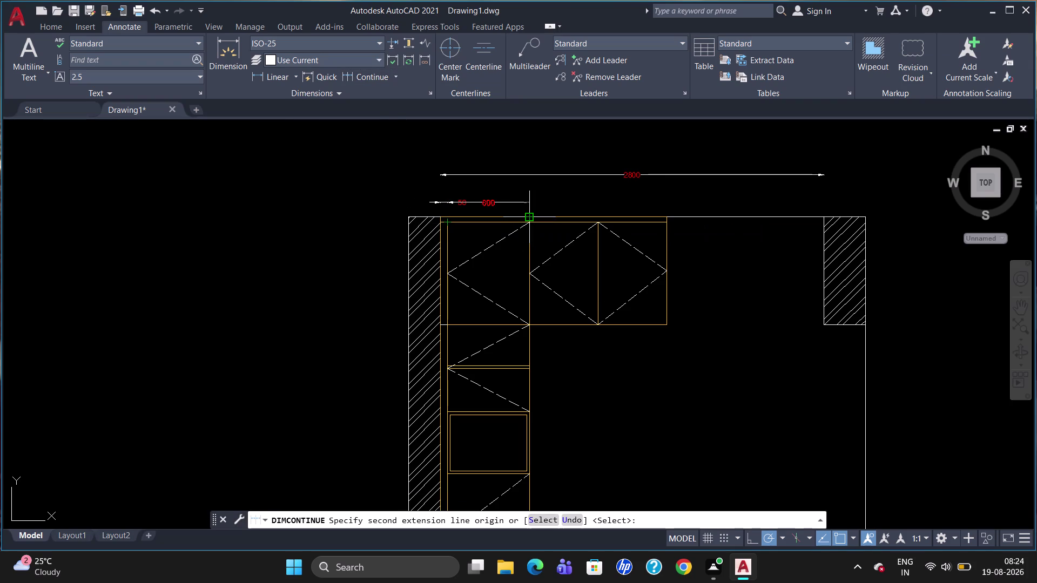
click(530, 216)
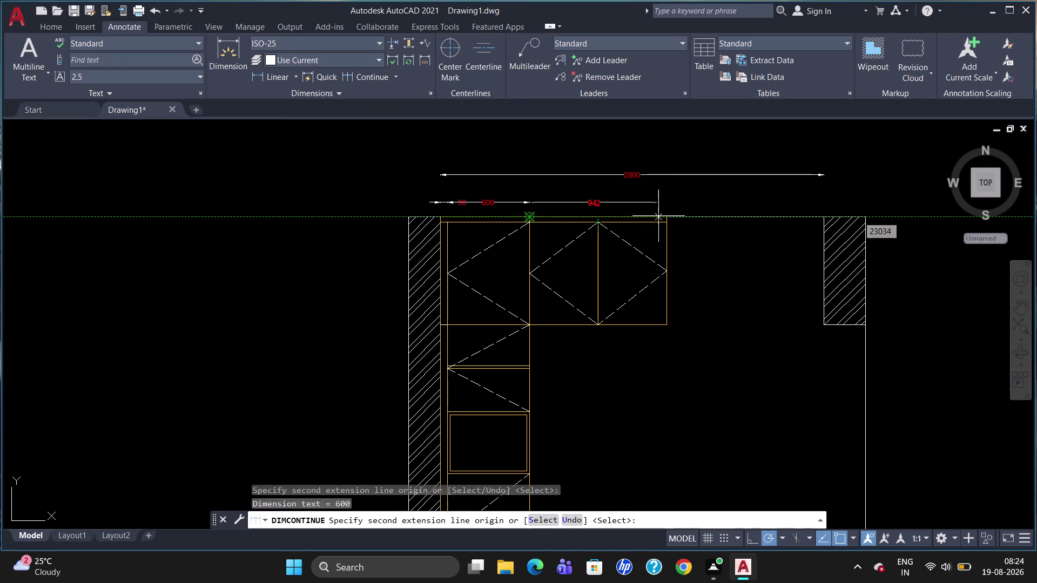
click(664, 216)
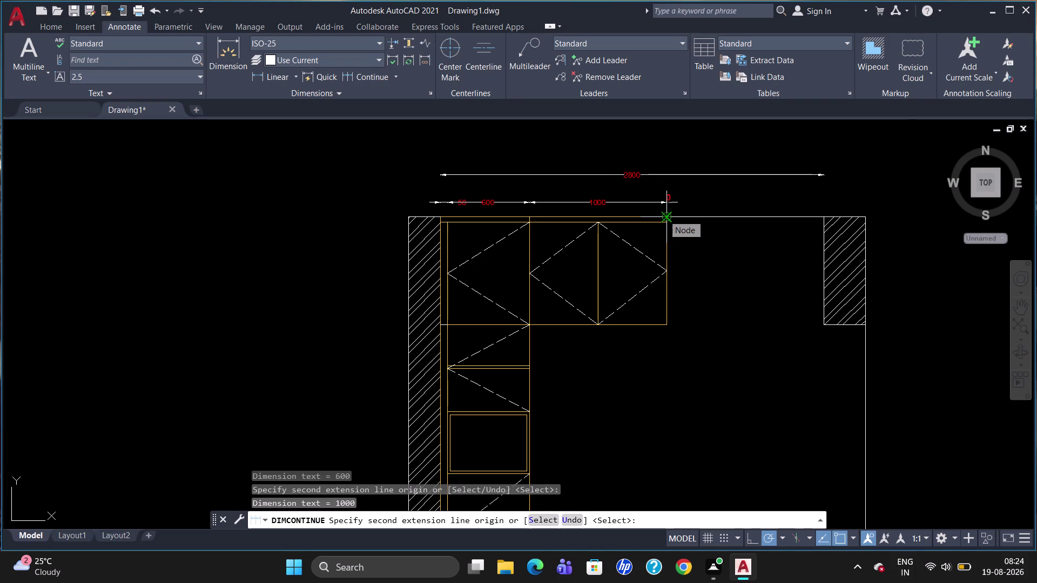
key(Escape)
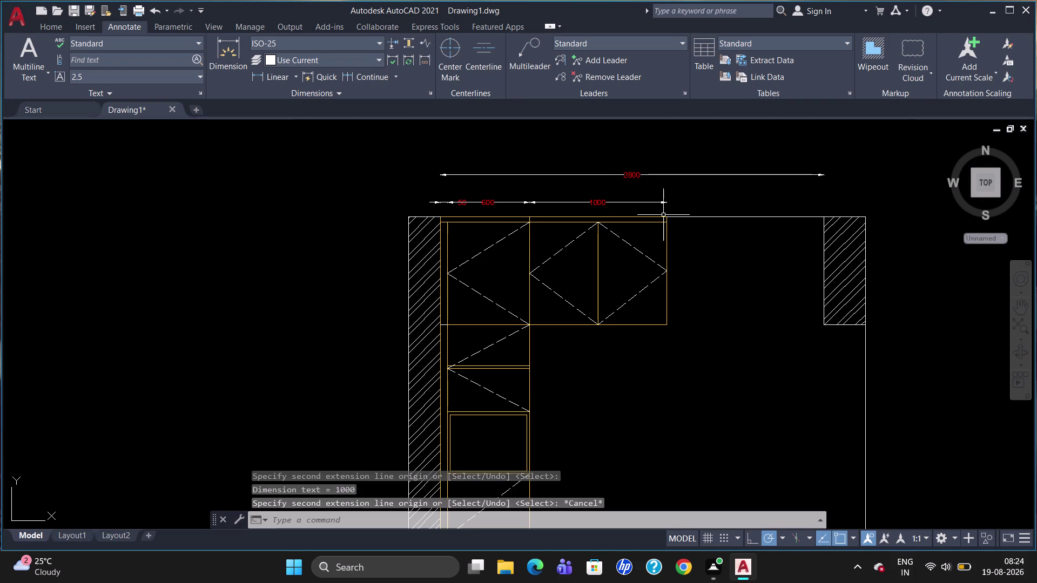
Add a 1650 dimension from the left wall to the upper unit's edge.
key(d)
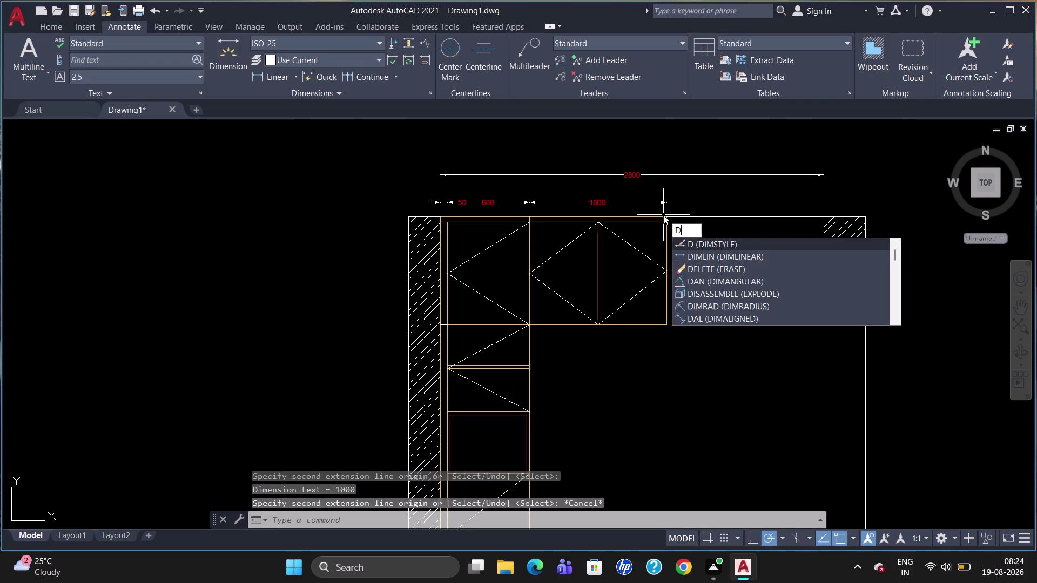
text(LI)
key(Return)
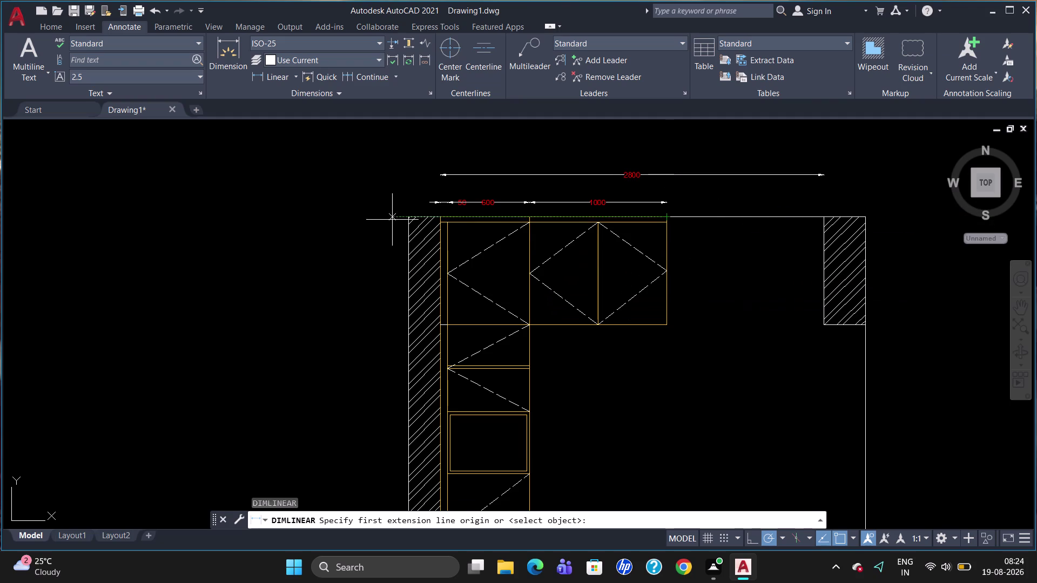
click(435, 217)
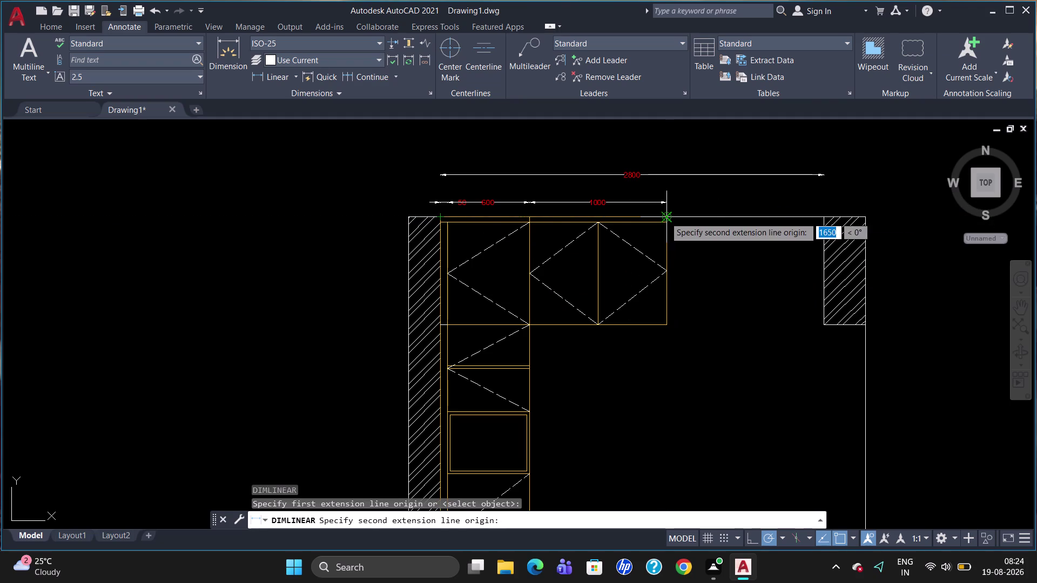
click(665, 217)
click(666, 189)
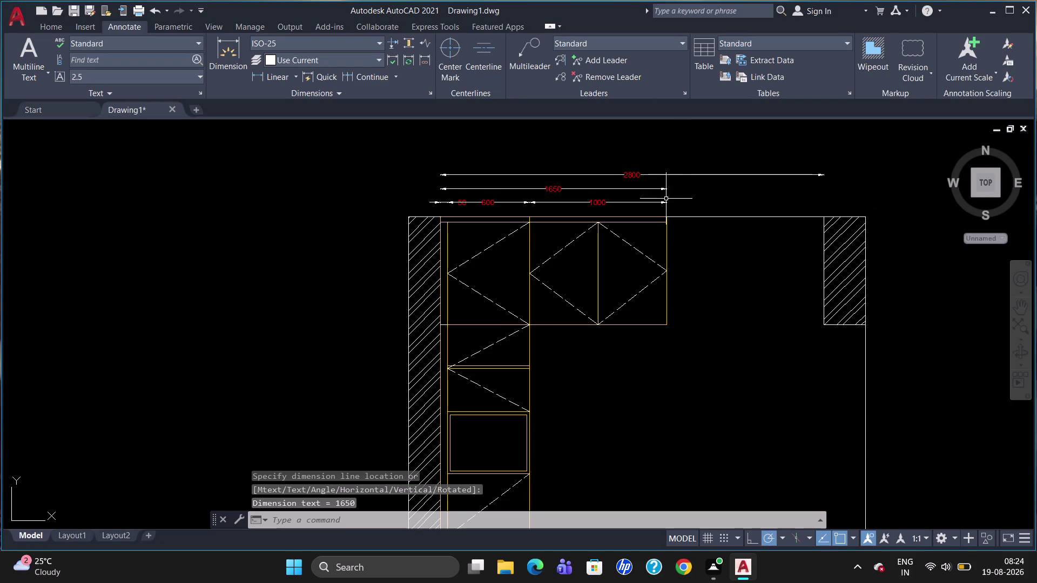
Add an 1150 dimension from the upper unit's edge to the right wall.
key(space)
click(666, 215)
click(822, 219)
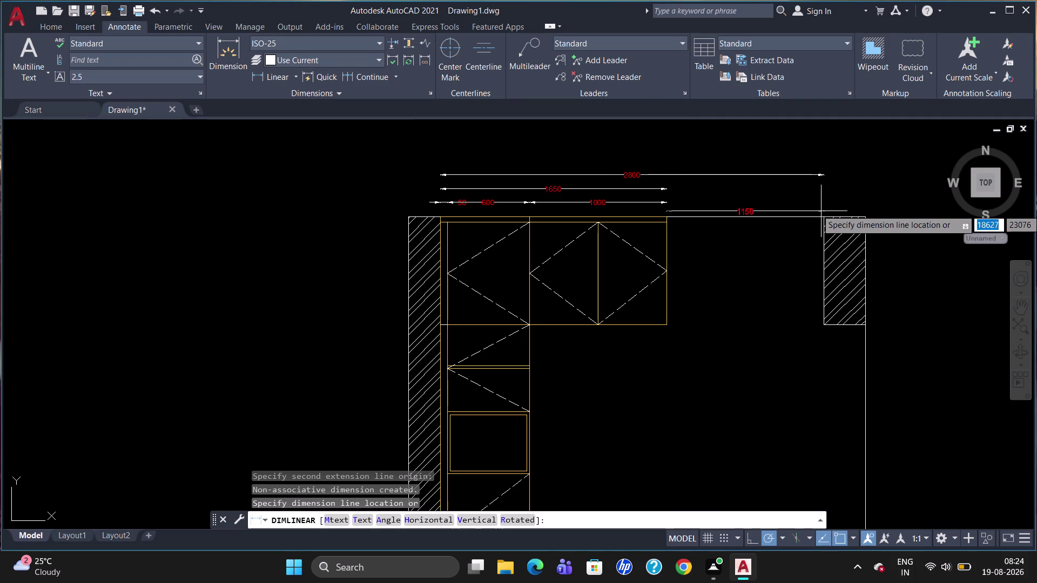
click(820, 190)
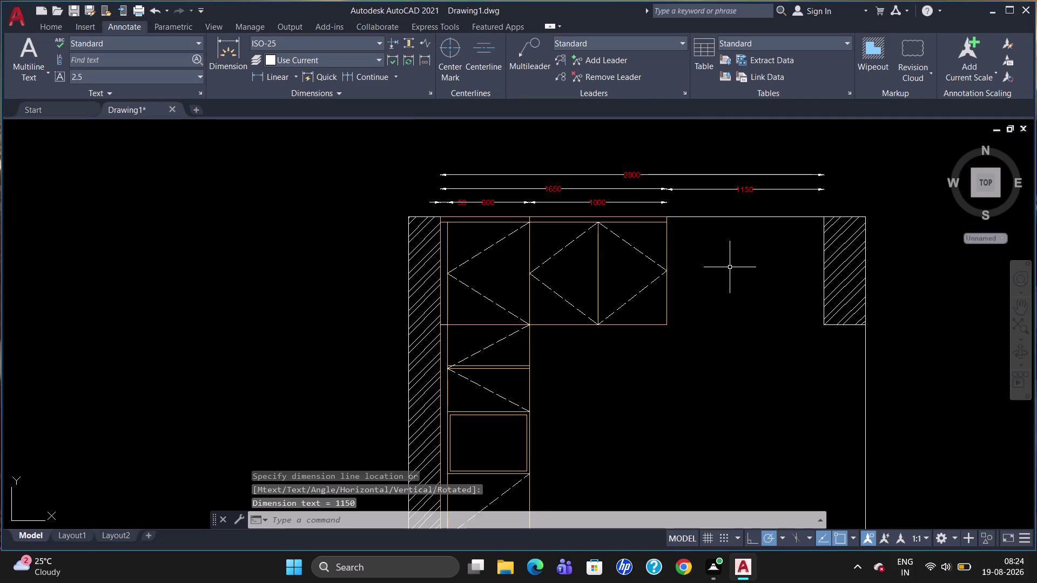
scroll(down, 3)
scroll(up, 3)
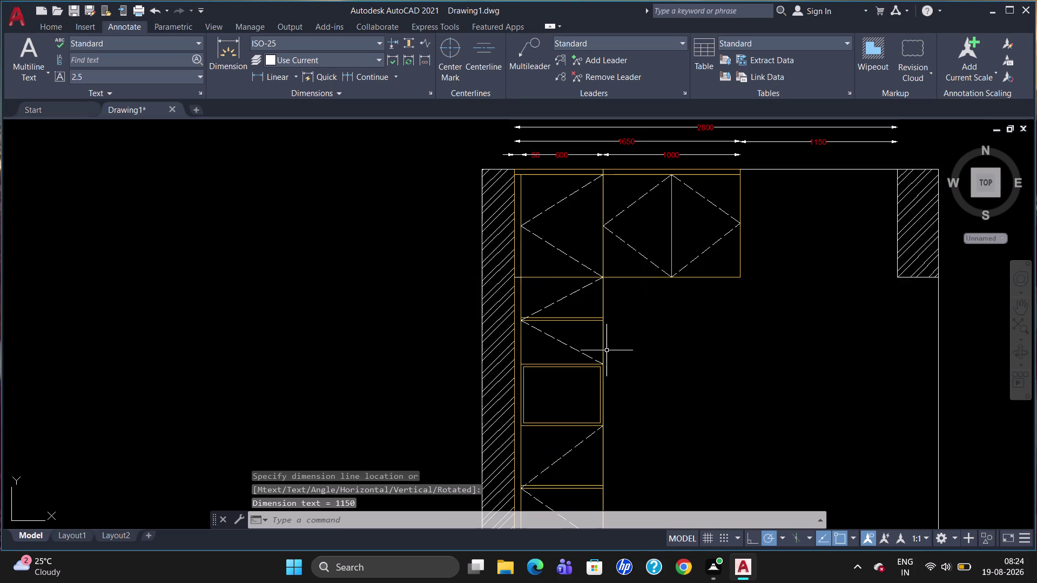
scroll(down, 3)
scroll(up, 3)
scroll(up, 3)
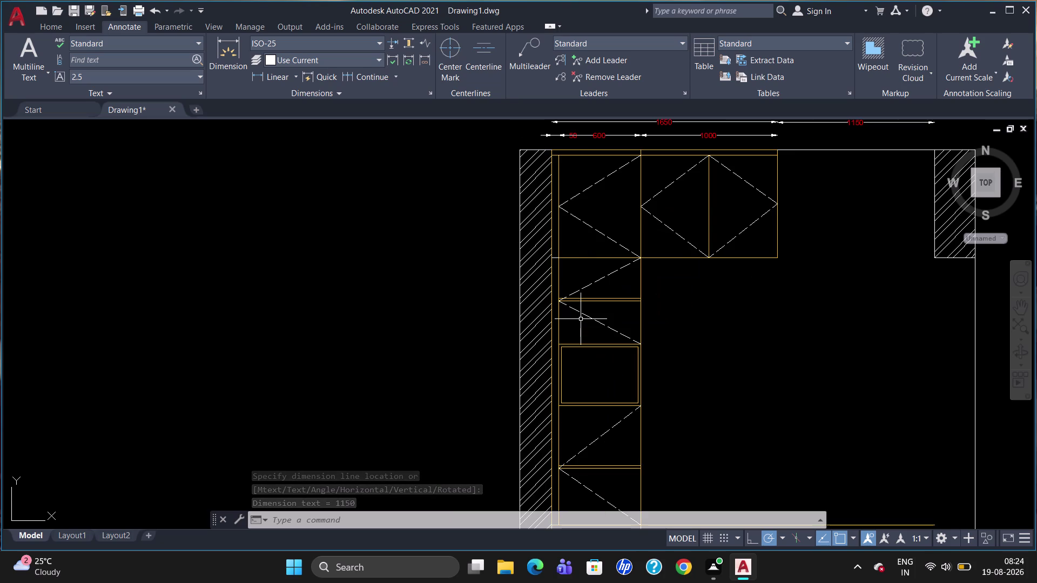
Place a 40 vertical dimension at the cabinet's top-left corner.
text(DLI)
key(Return)
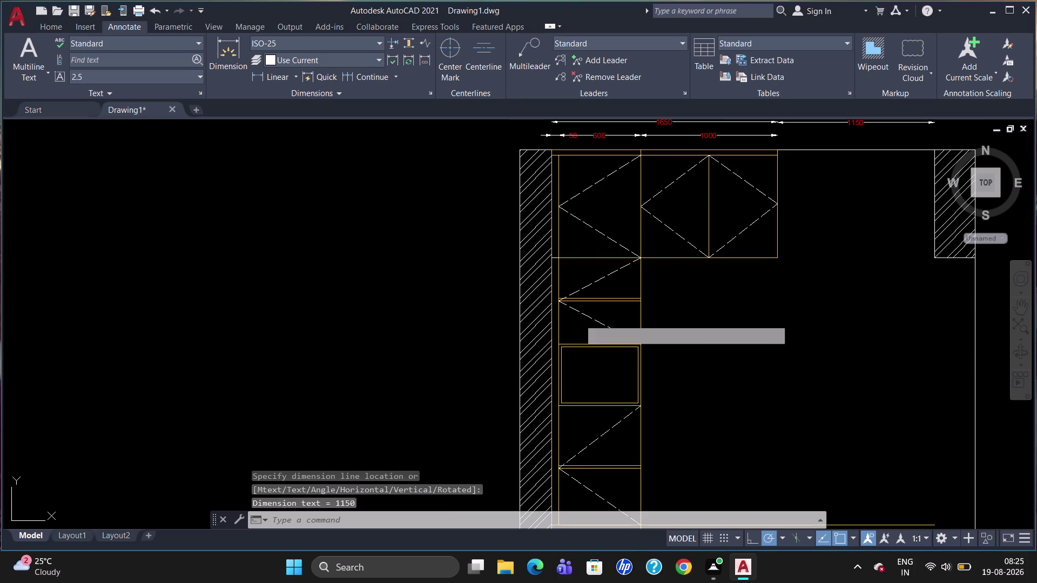
click(552, 150)
click(552, 155)
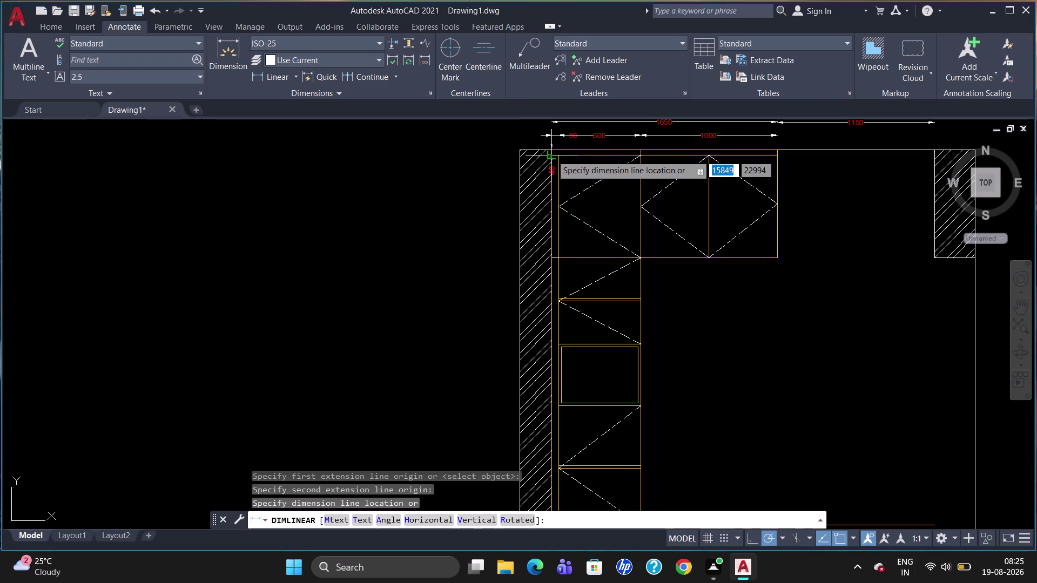
click(496, 152)
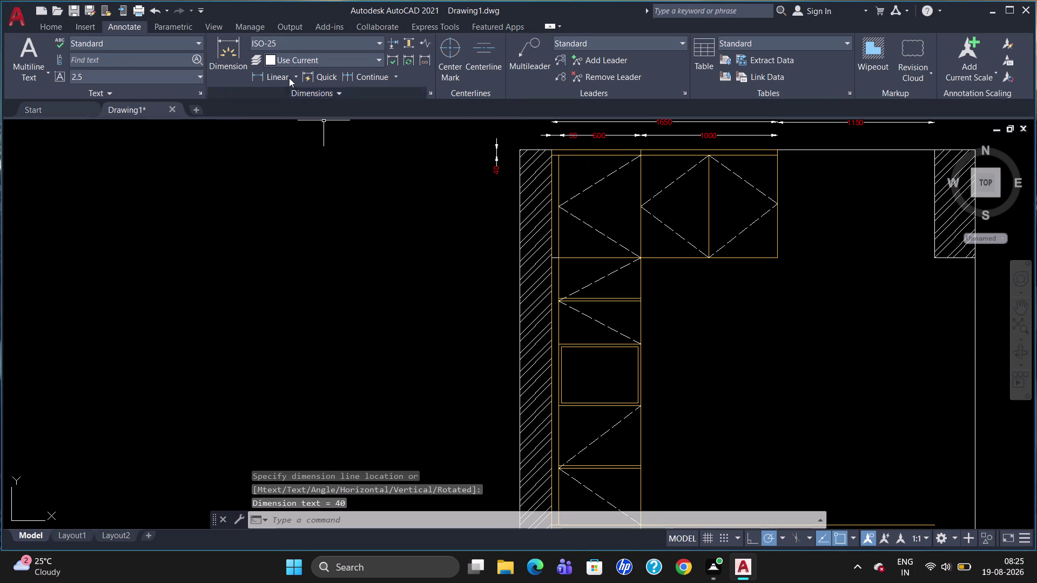
Continue down the left side with 750 and 635 dimensions.
click(359, 75)
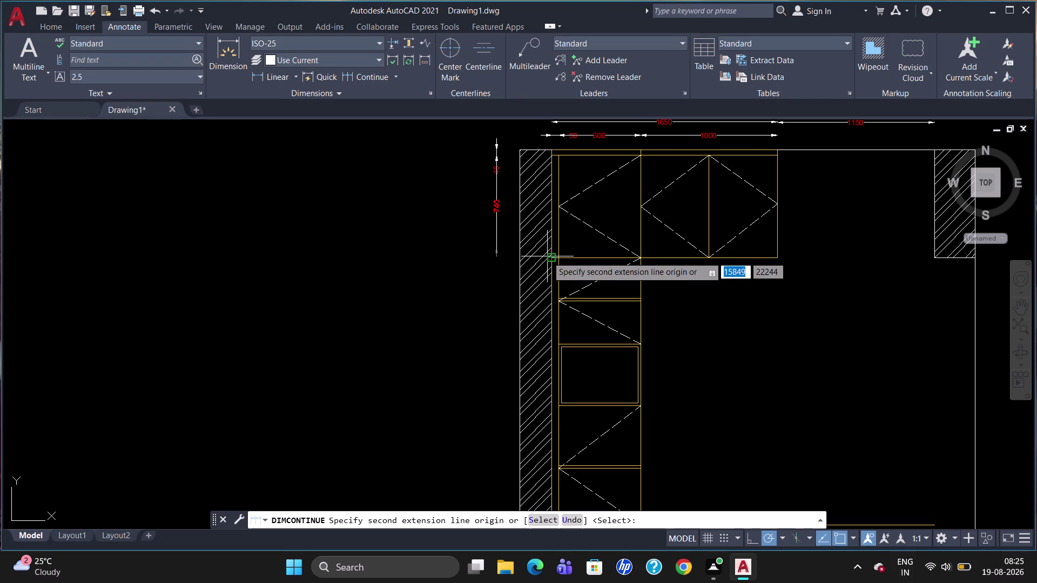
scroll(up, 3)
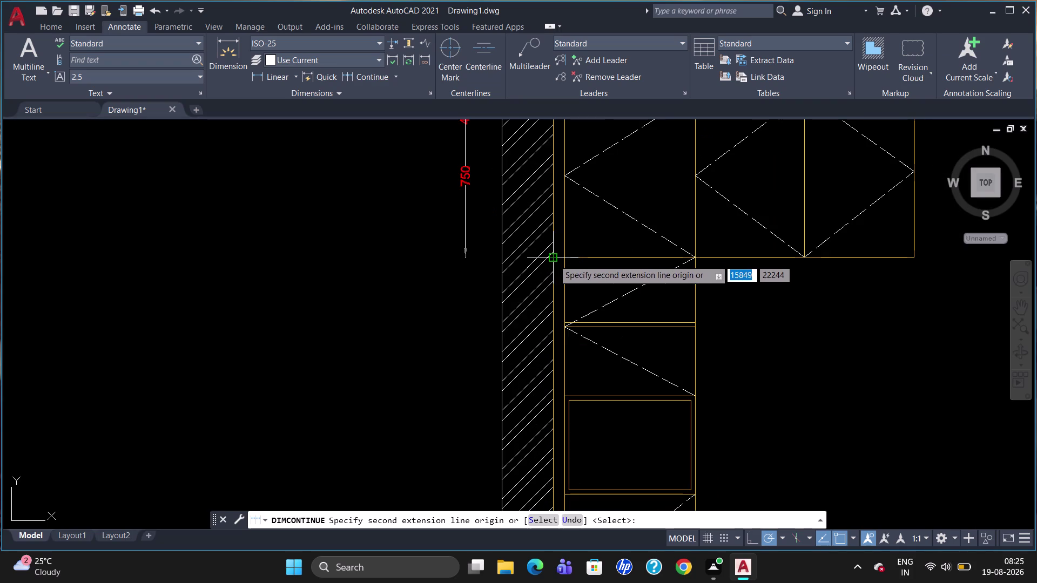
click(554, 260)
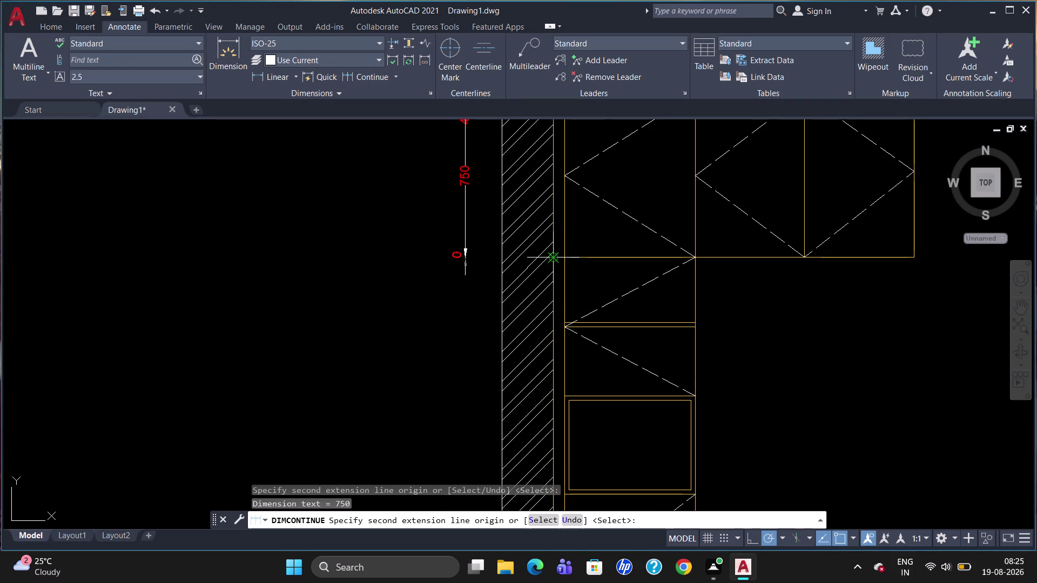
click(563, 394)
scroll(down, 3)
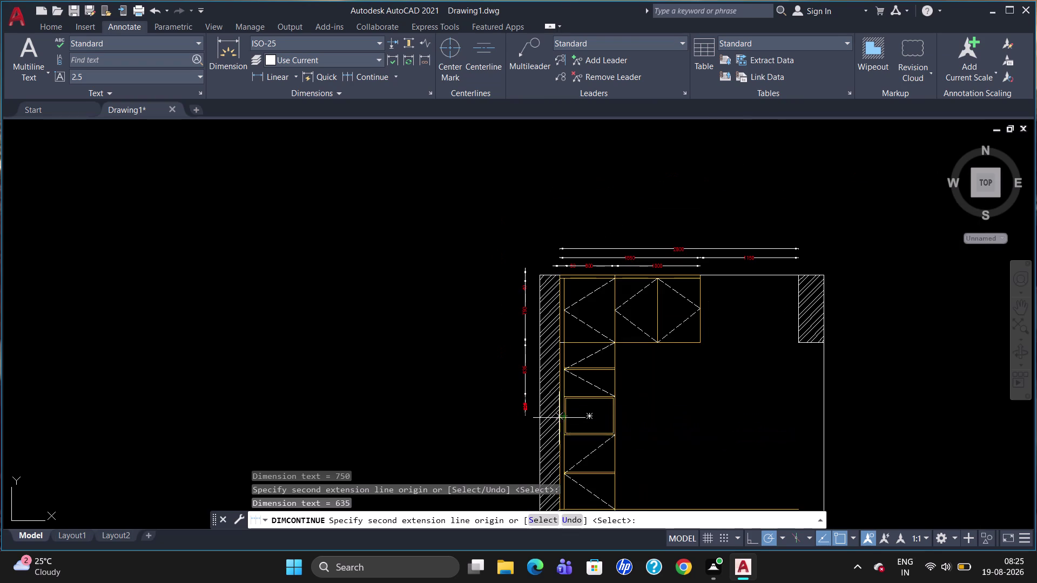
scroll(up, 3)
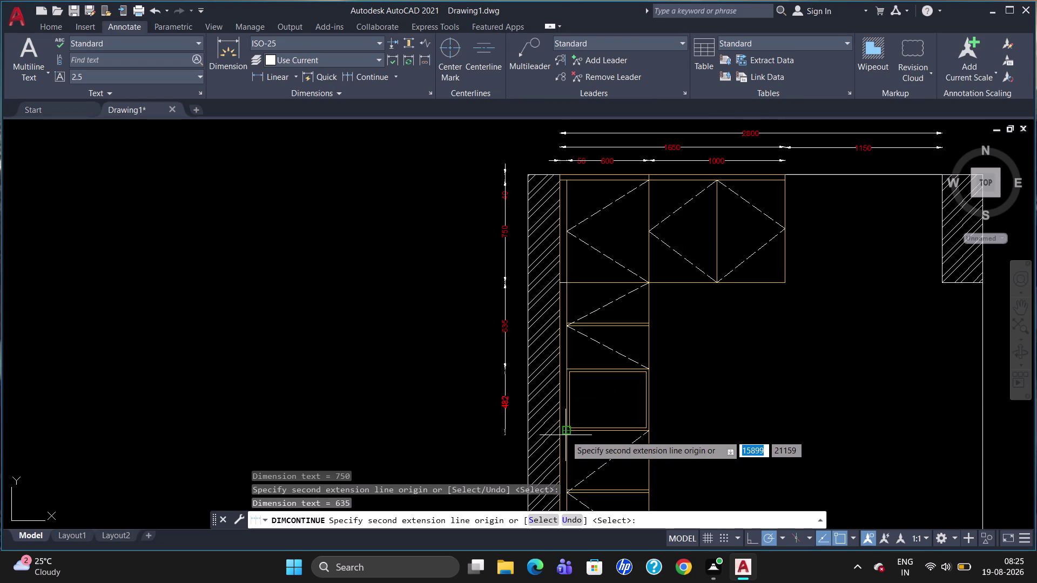
scroll(up, 3)
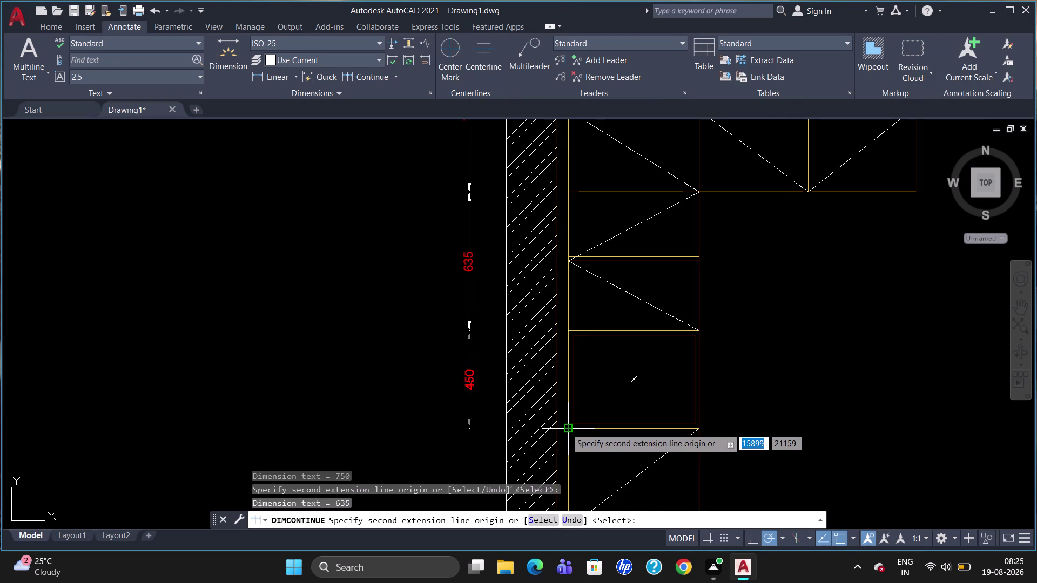
Continue the chain with 450 and 875 dimensions, then stop.
click(565, 428)
scroll(down, 3)
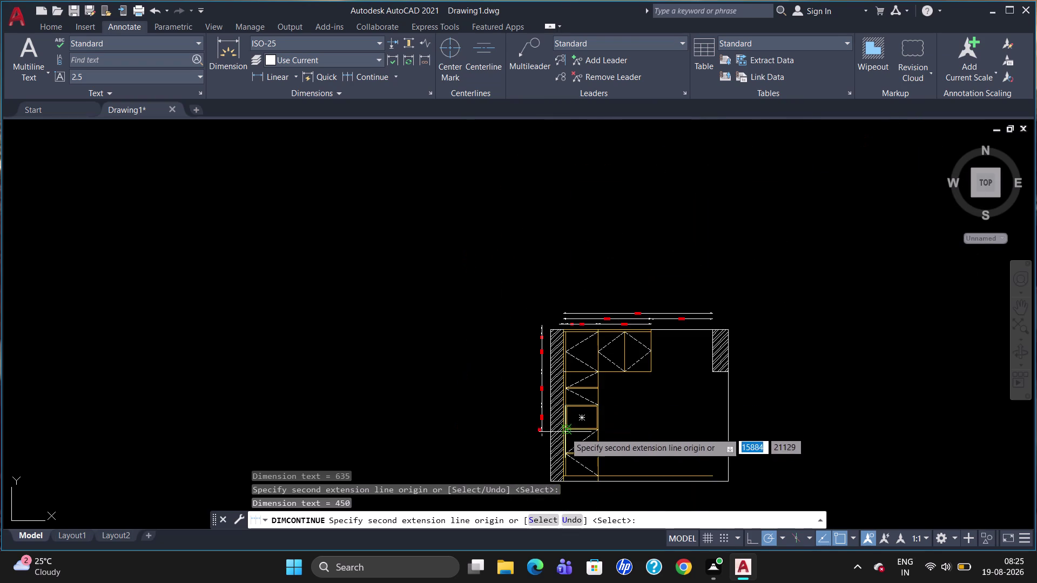
scroll(up, 3)
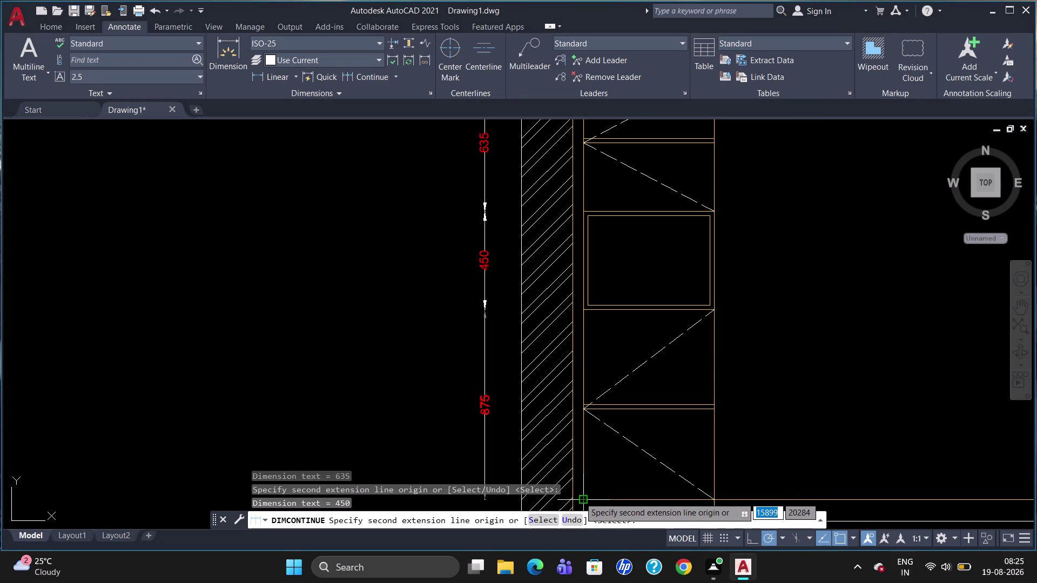
click(580, 498)
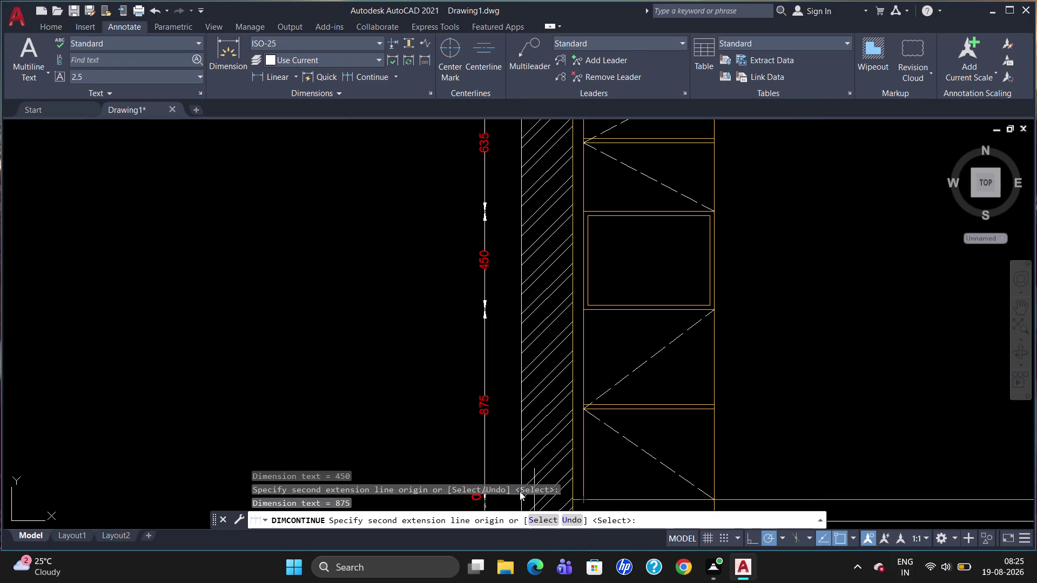
key(Escape)
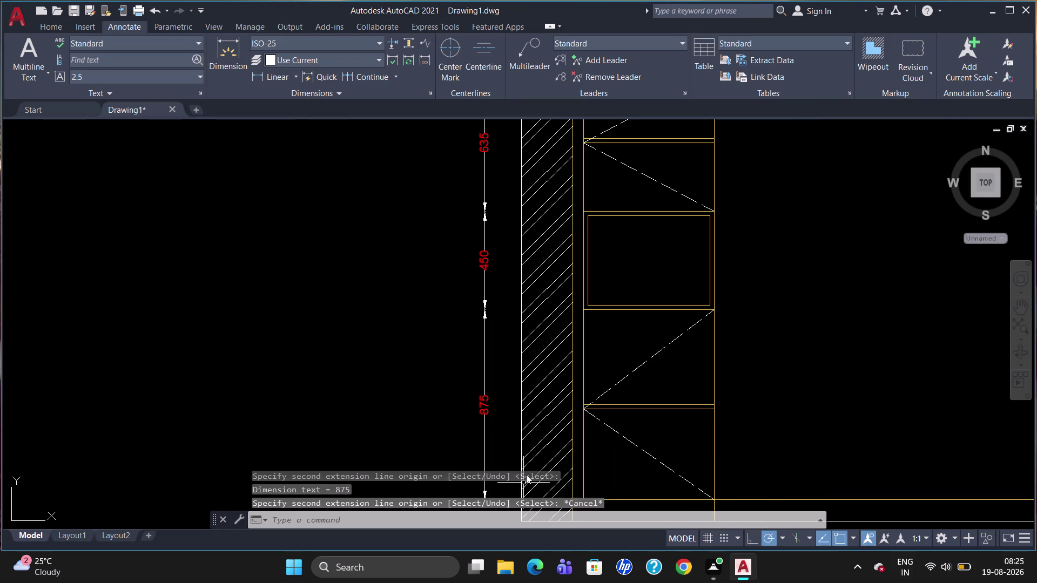
Resume the chain with a final 100 dimension at the bottom.
scroll(down, 3)
scroll(up, 3)
scroll(down, 3)
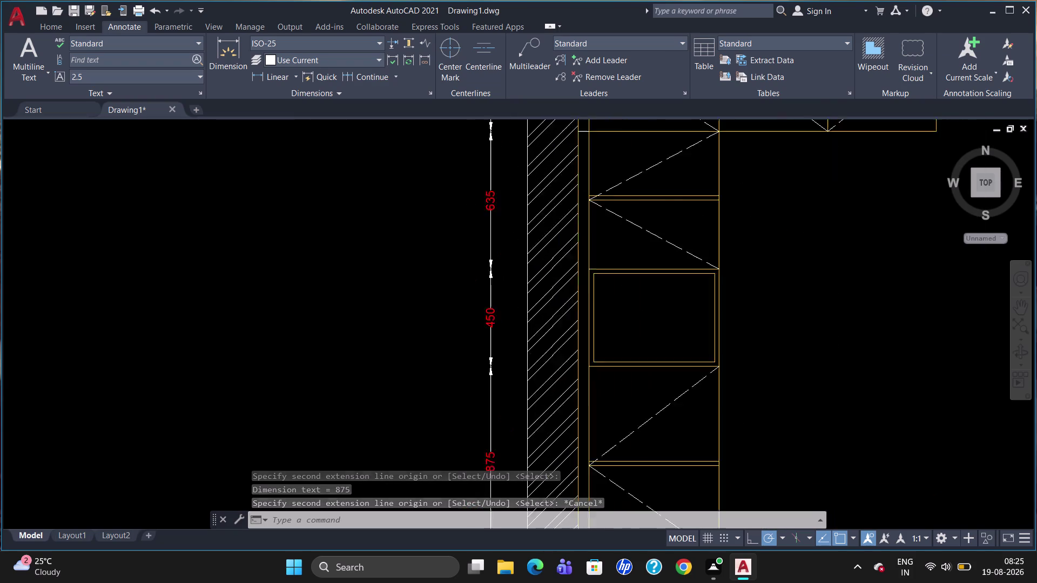
scroll(down, 3)
scroll(up, 3)
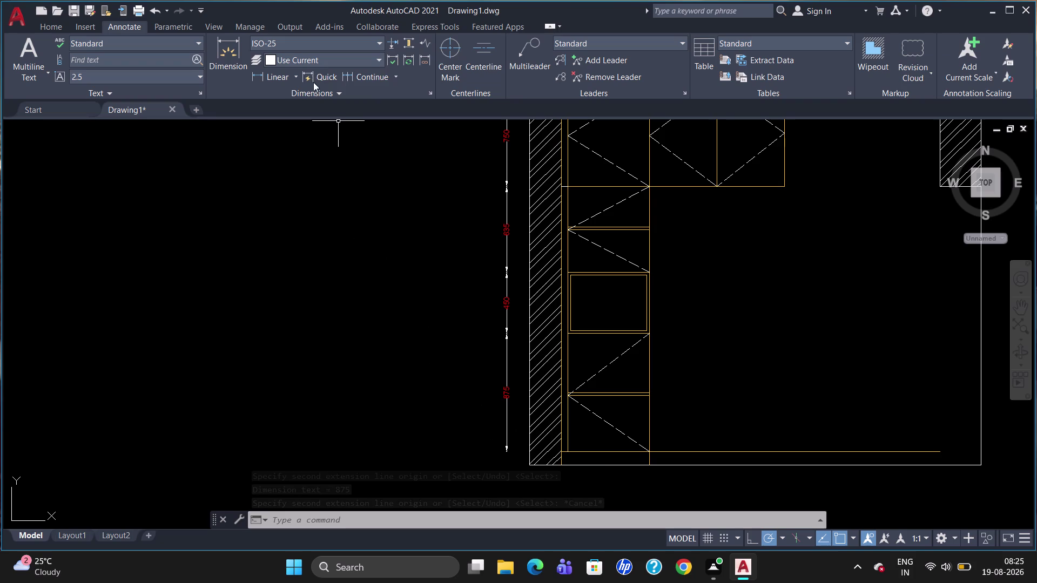
click(357, 75)
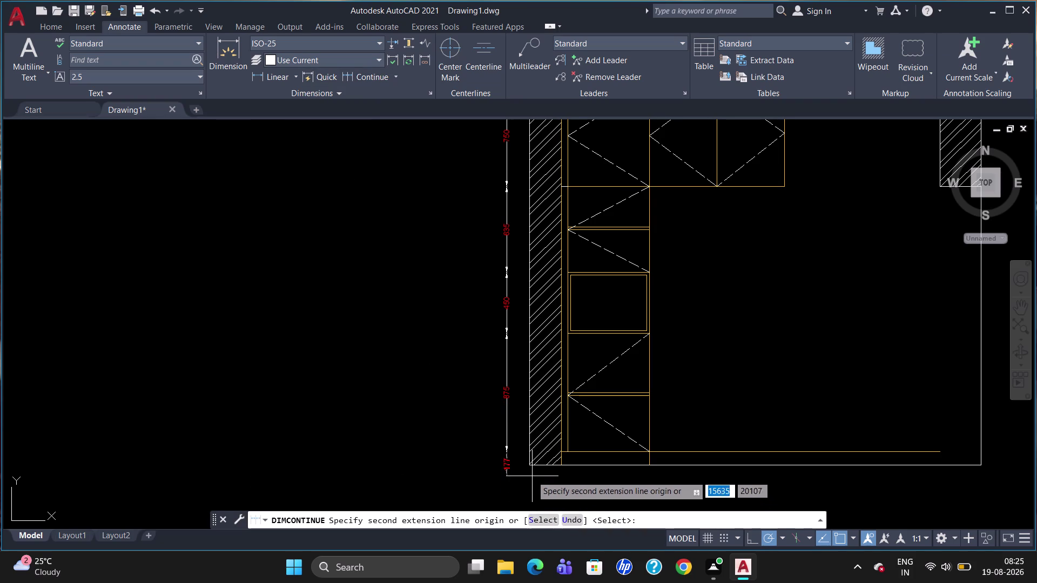
click(528, 469)
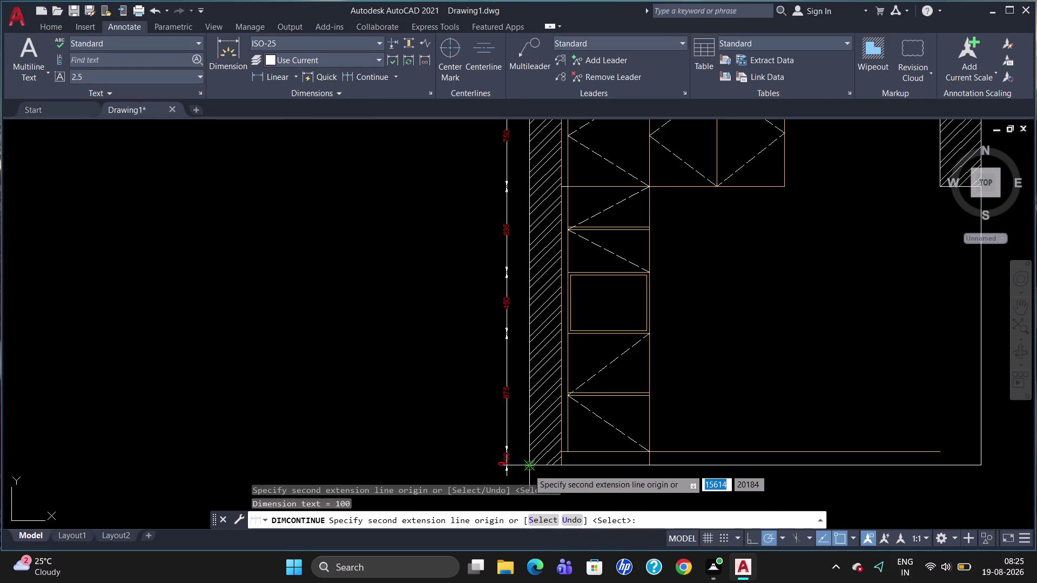
key(Escape)
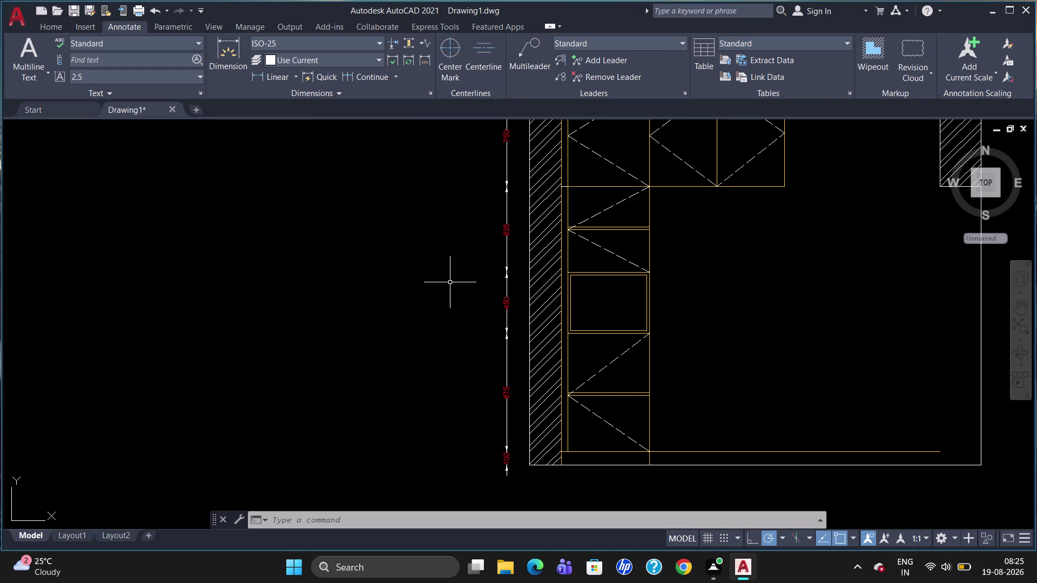
Start a left-side linear dimension from top to base, then abandon it.
text(DLI)
key(Return)
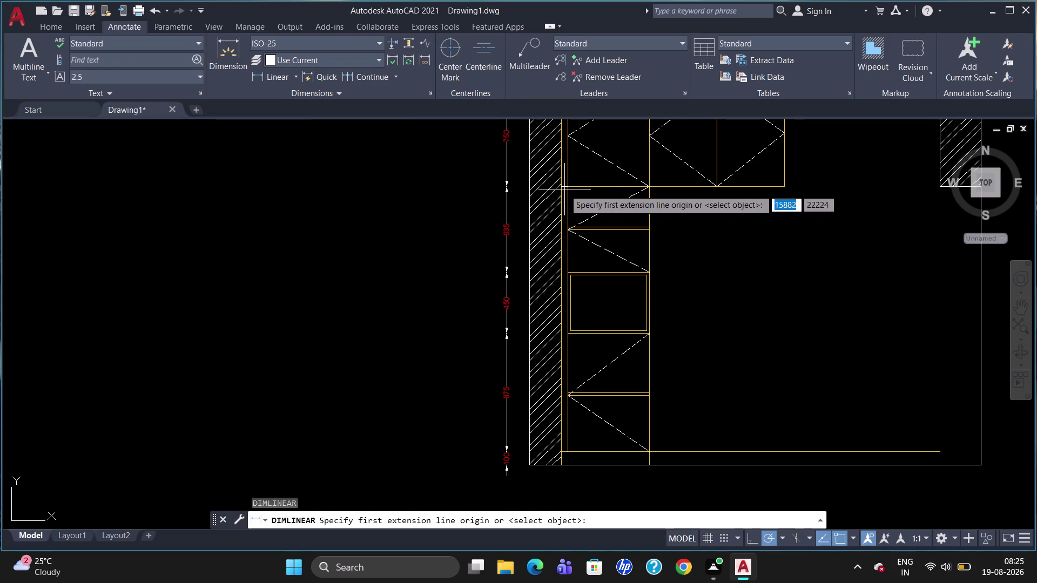
click(560, 188)
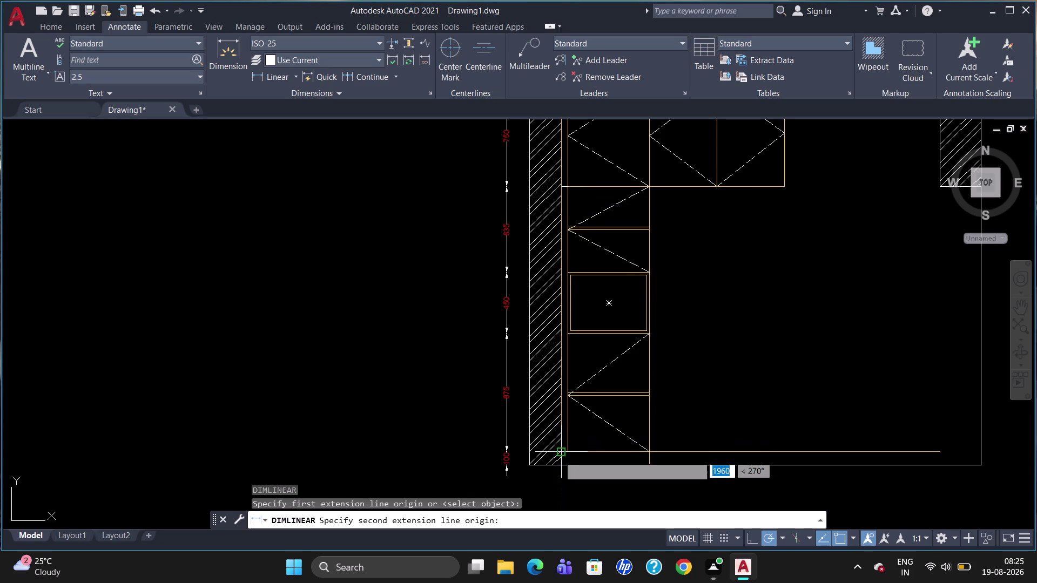
click(558, 456)
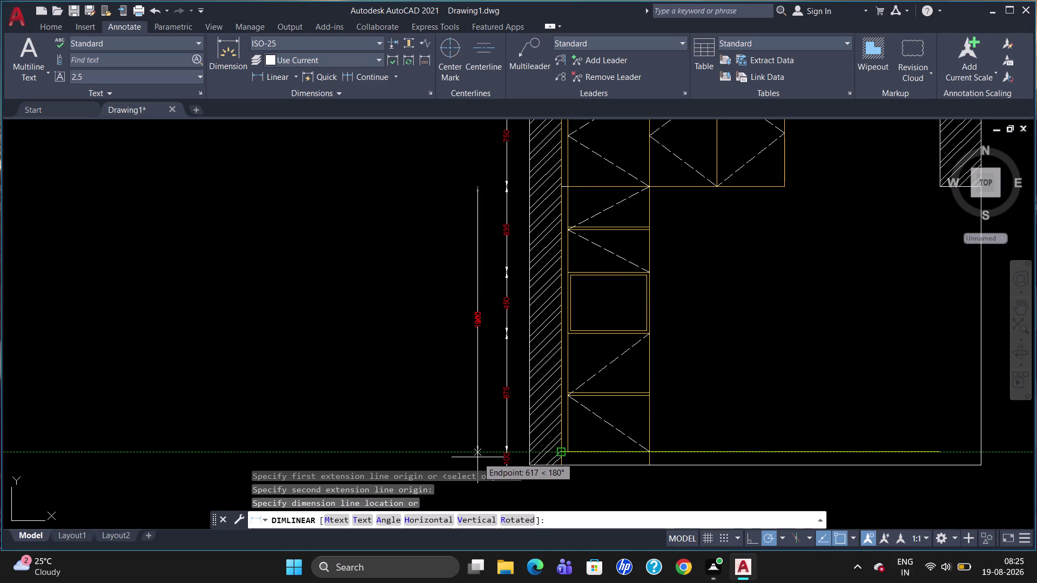
key(Escape)
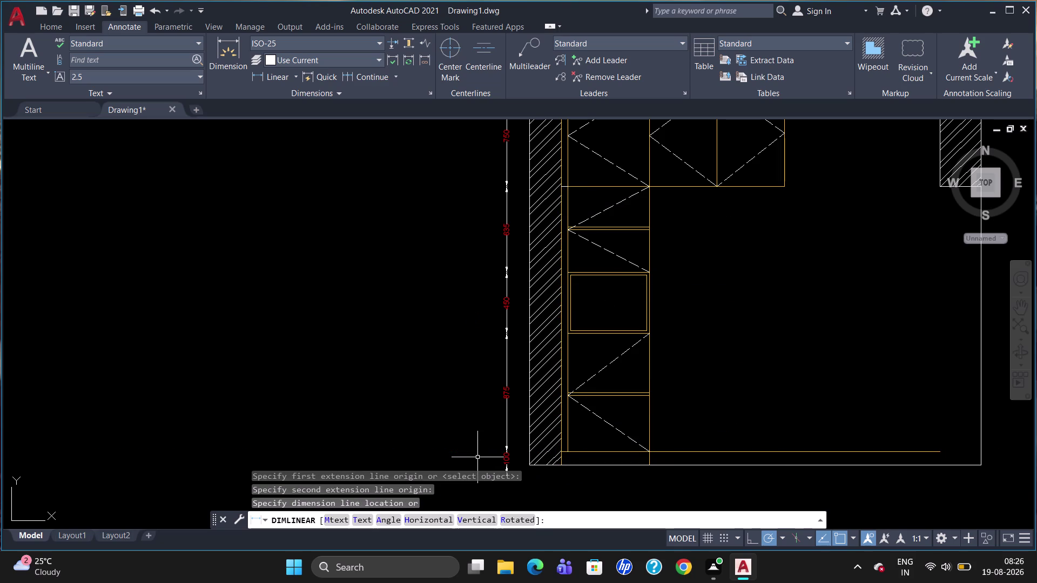
Redo the linear dimension from the wall's top to its bottom endpoint.
text(DLI)
key(Return)
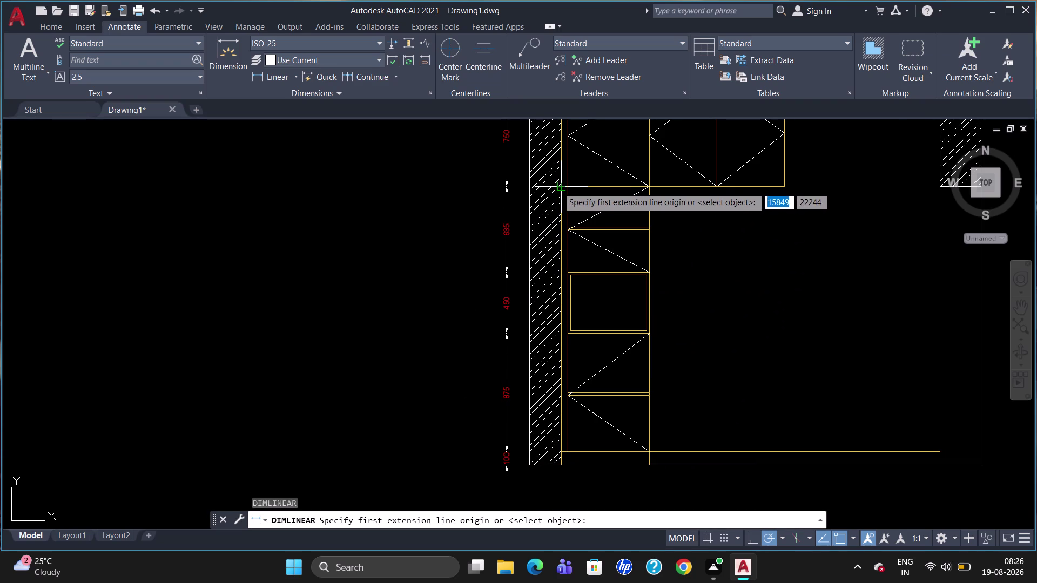
scroll(up, 3)
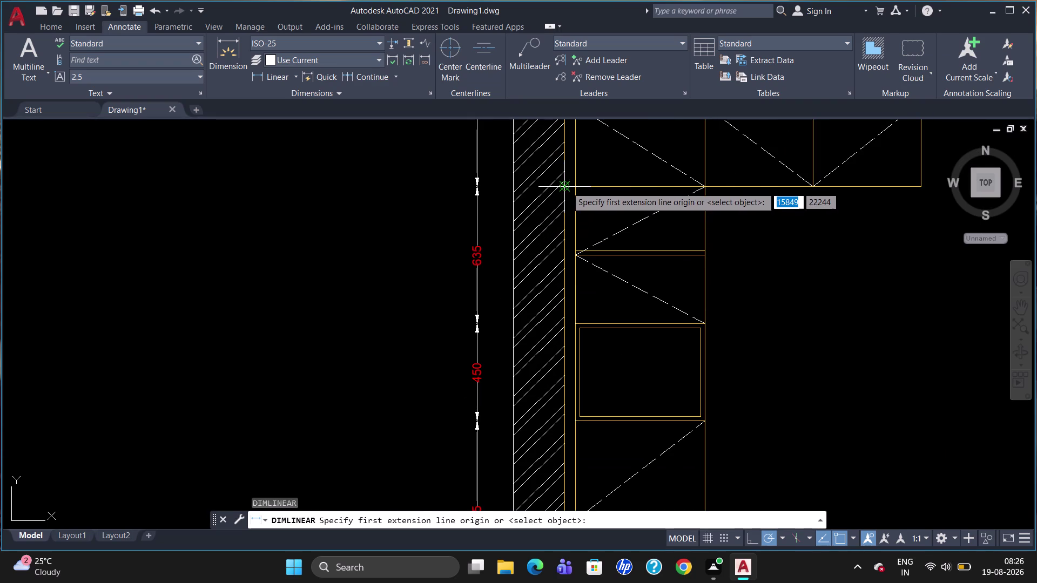
click(566, 187)
scroll(down, 3)
scroll(up, 3)
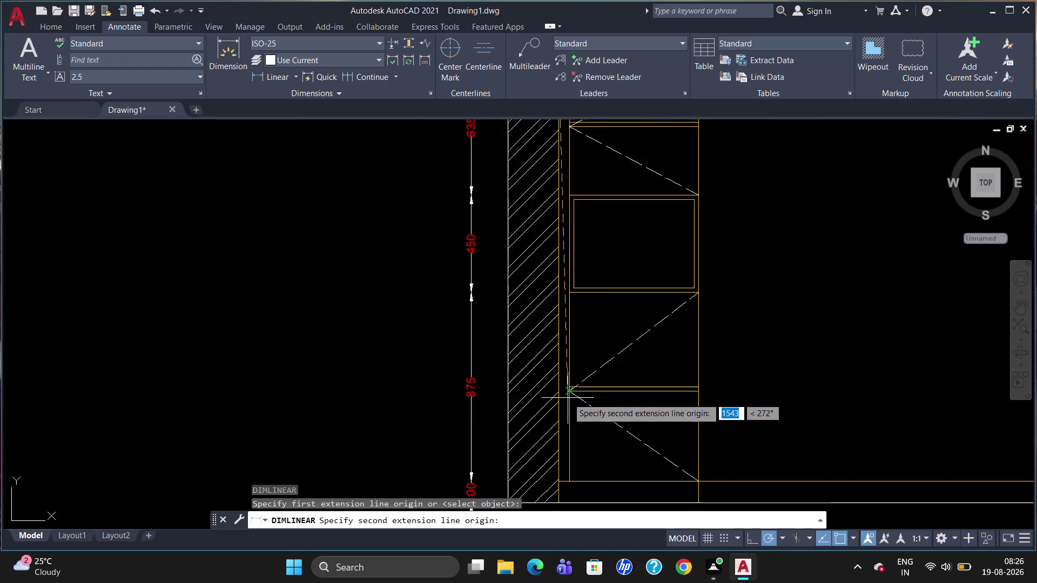
scroll(up, 3)
scroll(down, 3)
scroll(up, 3)
scroll(up, 3)
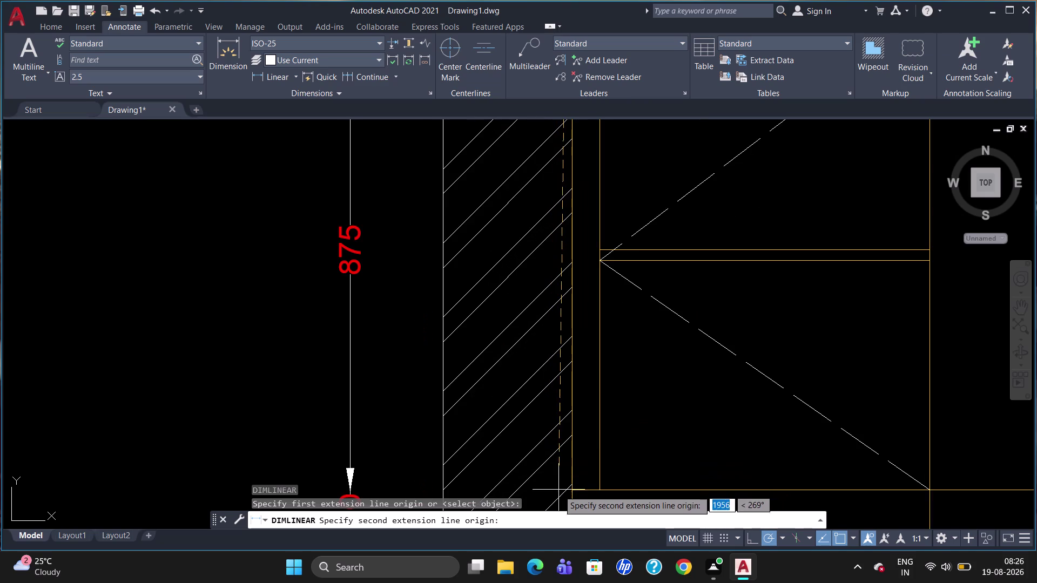
click(568, 491)
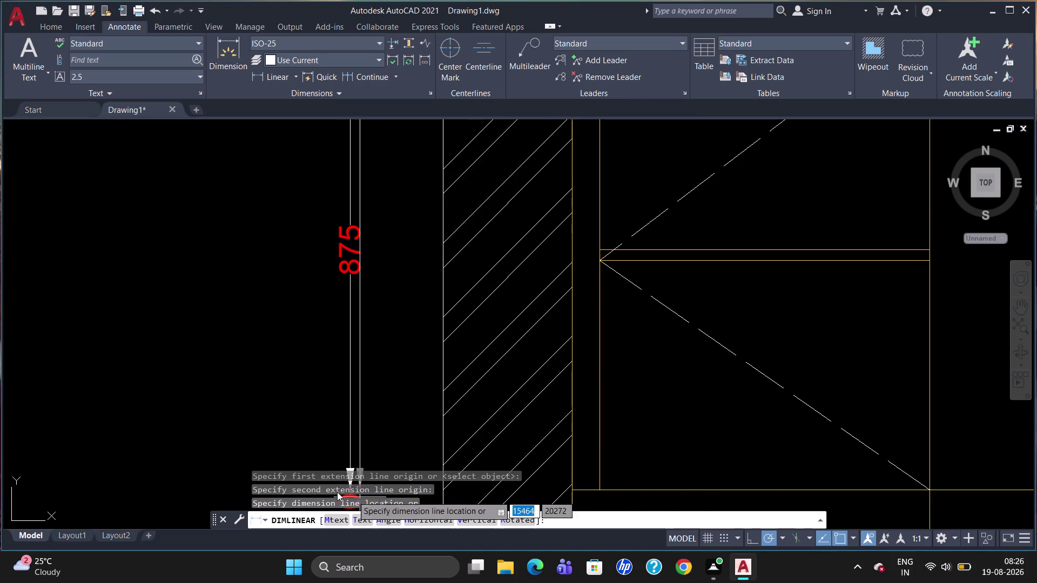
scroll(down, 3)
scroll(down, 3)
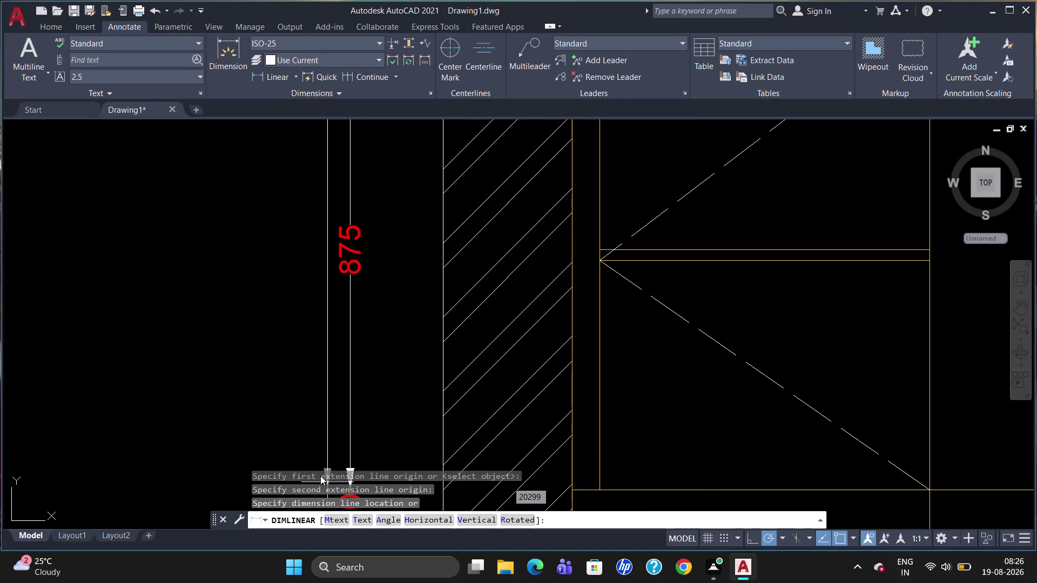
scroll(down, 3)
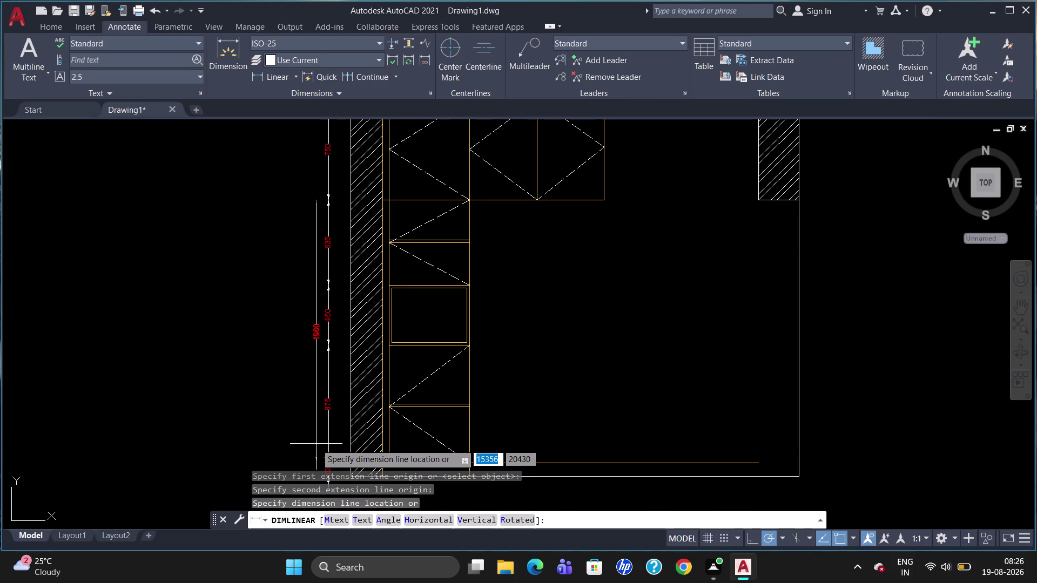